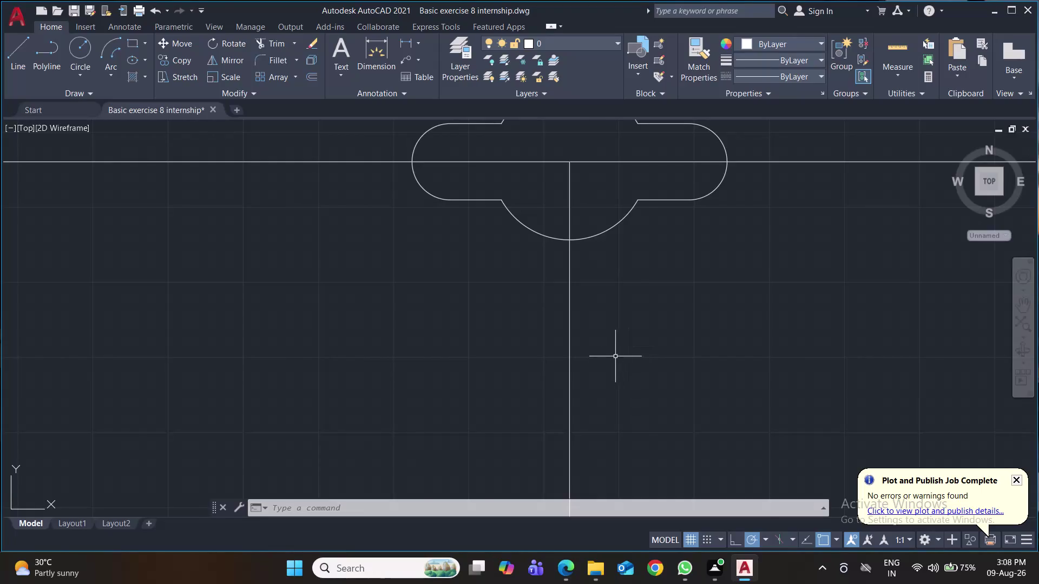
Draw a vertical line rising from the plate centre, after cancelling a first attempt.
middle_drag(685, 353, 697, 427)
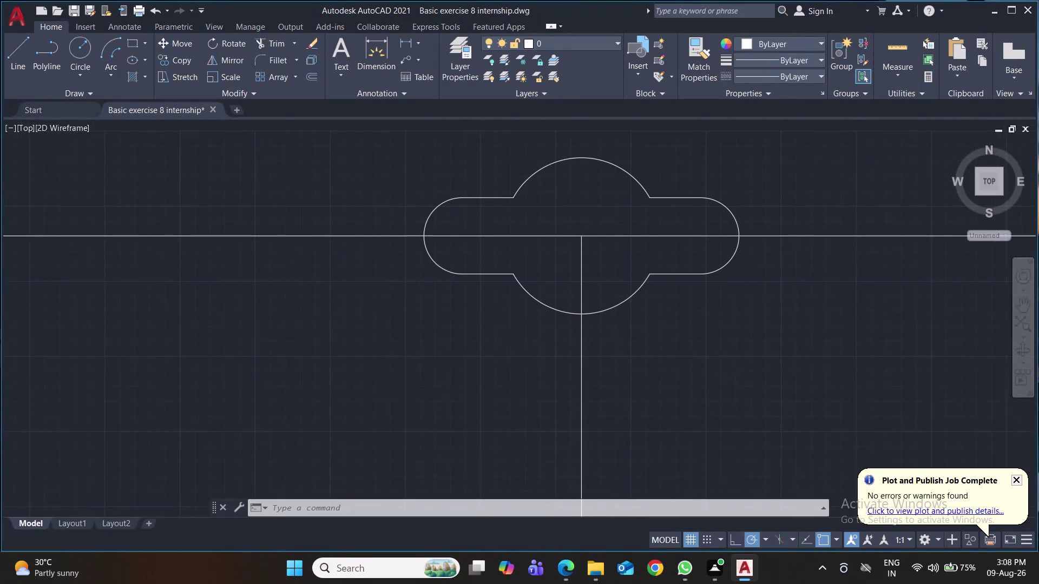
click(8, 53)
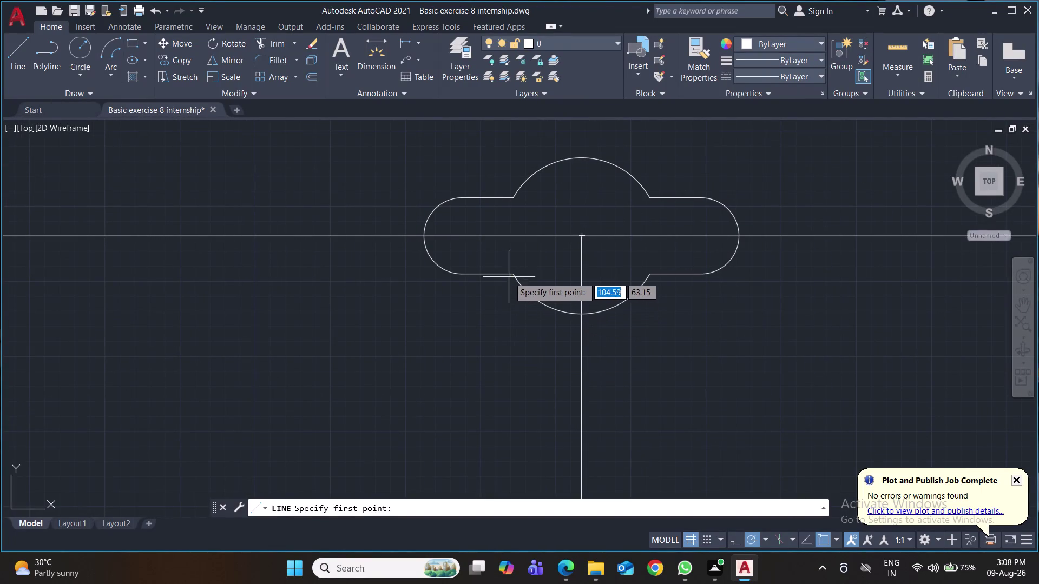
click(512, 276)
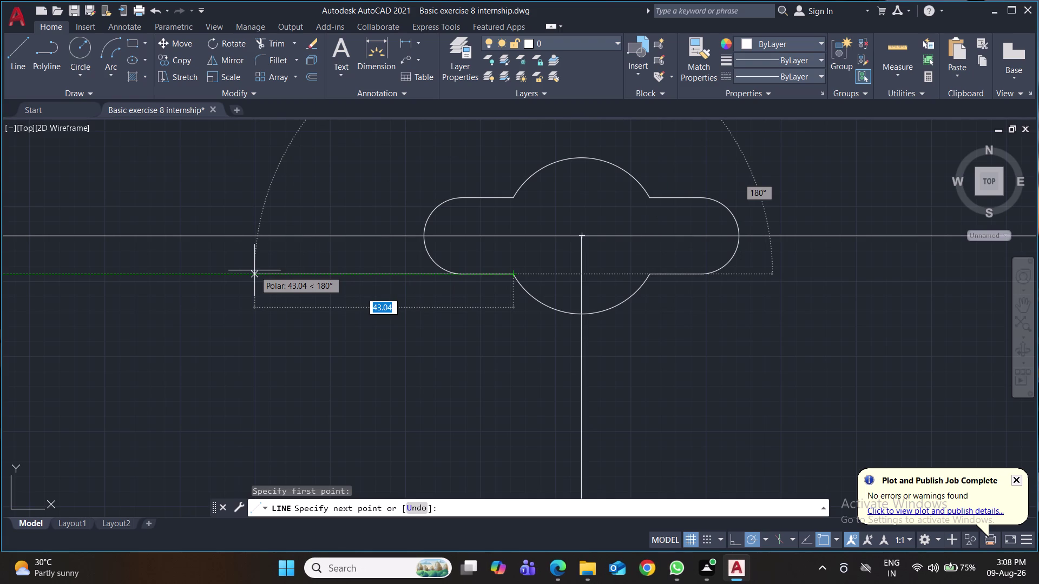
key(Escape)
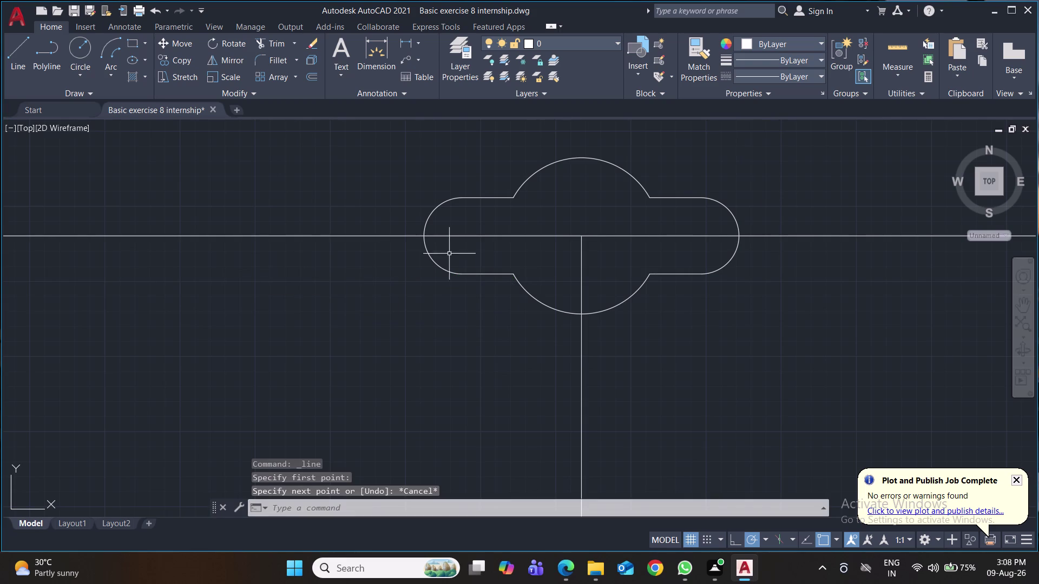
middle_drag(733, 438, 717, 485)
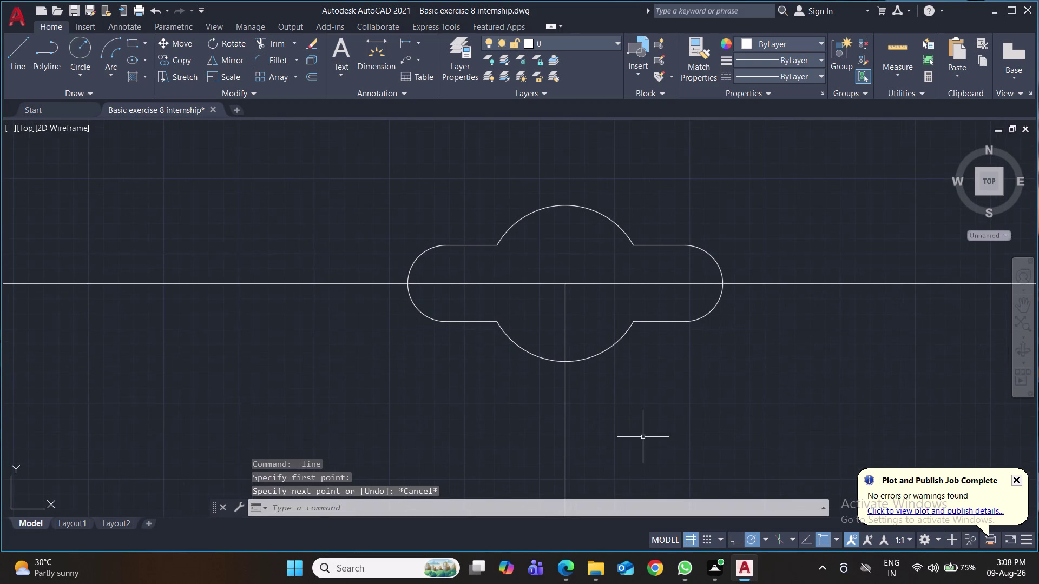
key(l)
key(Return)
click(568, 282)
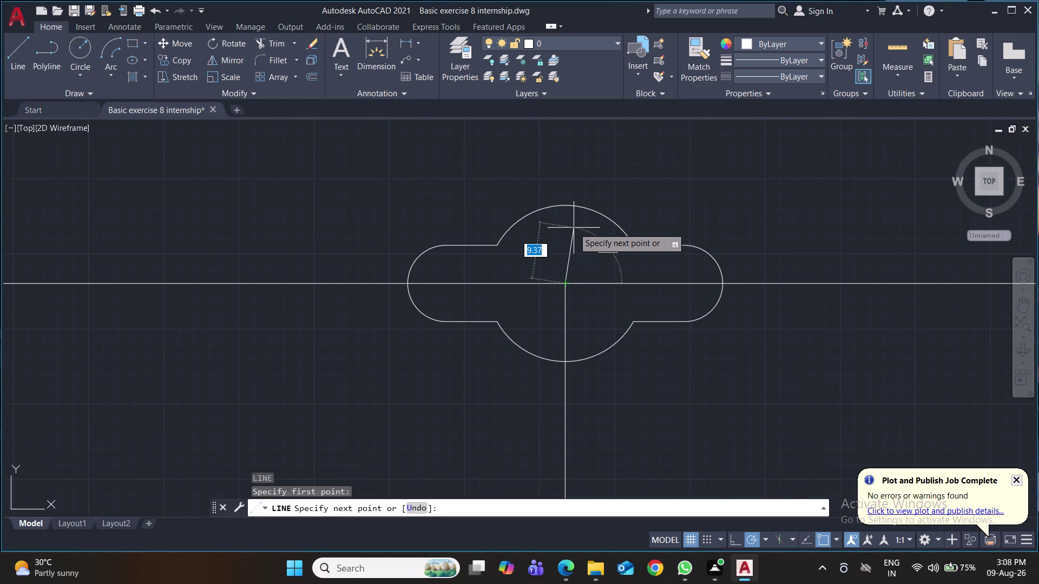
middle_drag(573, 228, 553, 367)
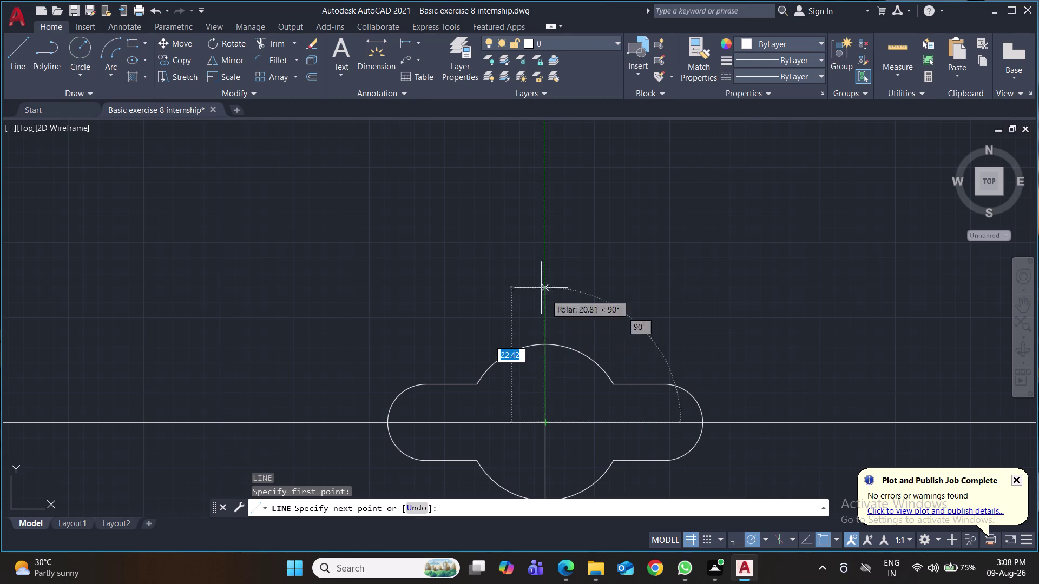
click(543, 242)
key(Return)
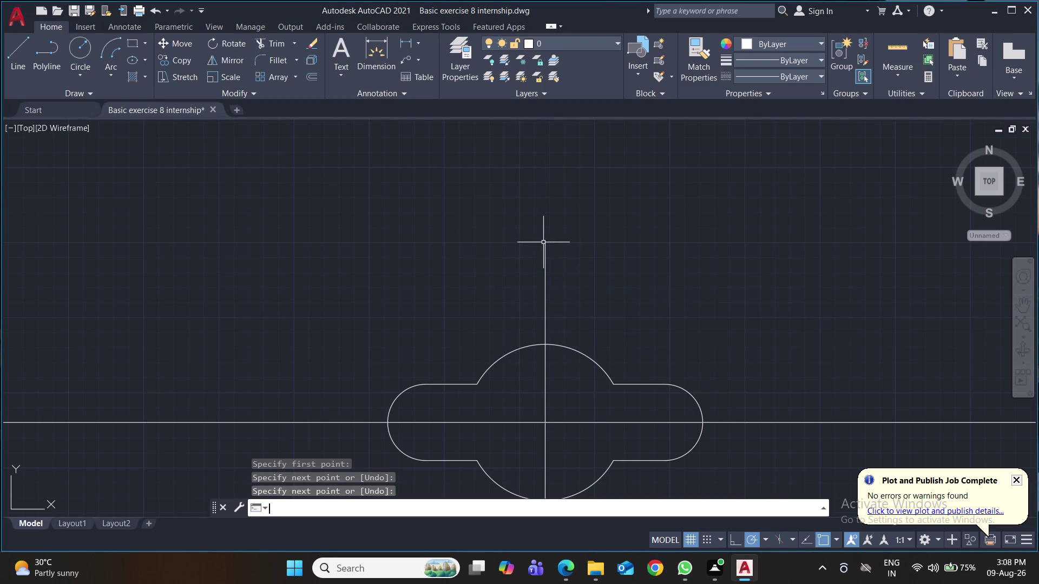
Draw 45-unit lines to the right and left from the vertical line's top.
key(l)
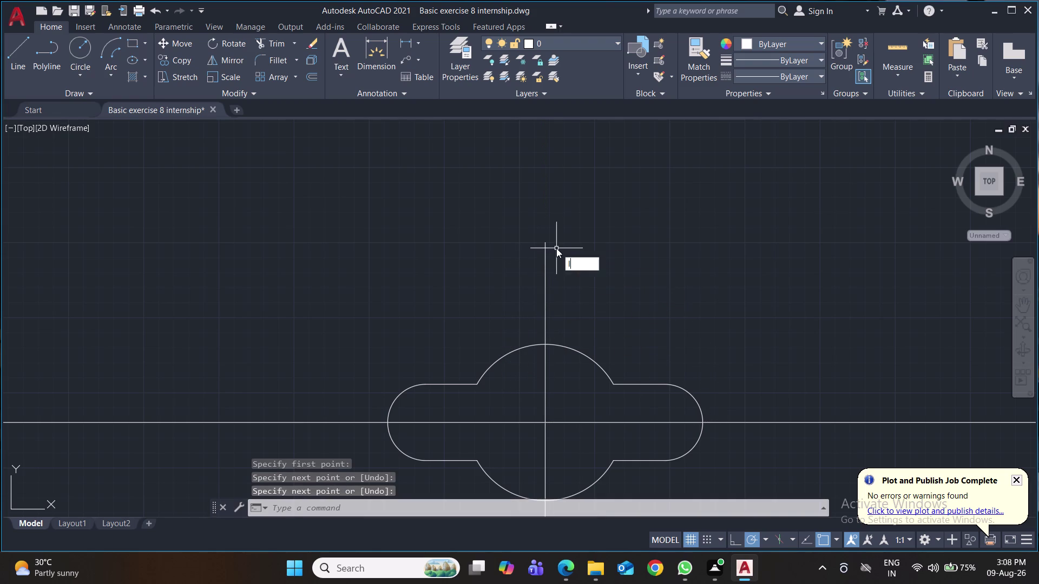
key(Return)
click(545, 239)
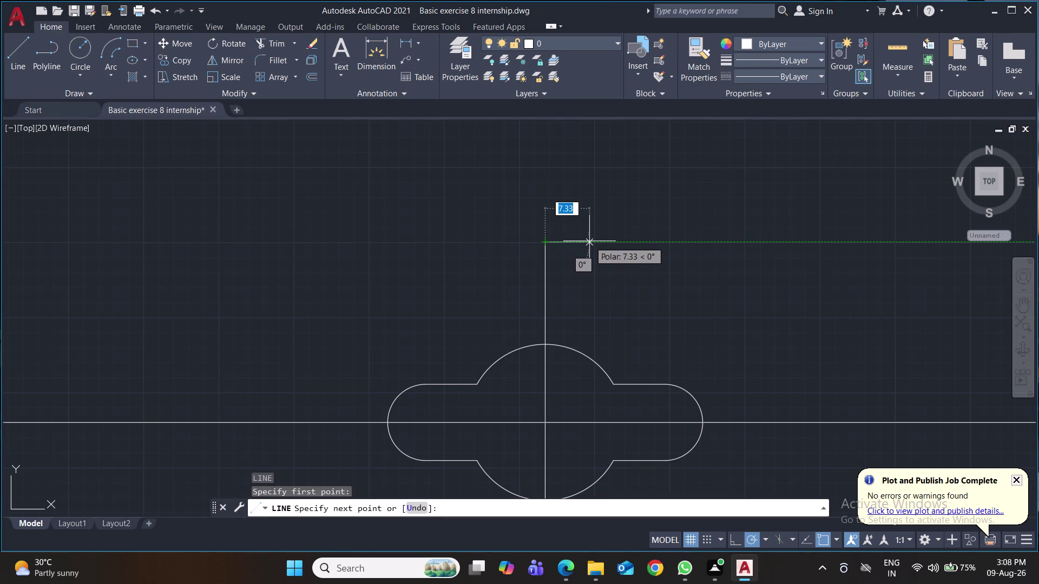
text(45)
key(Return)
key(Return)
key(space)
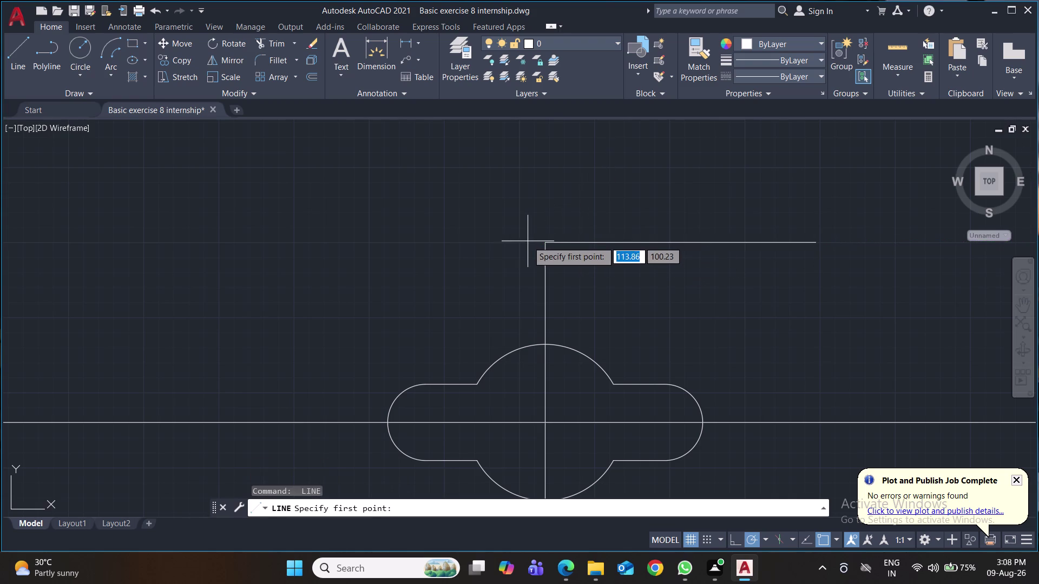
click(544, 245)
text(45)
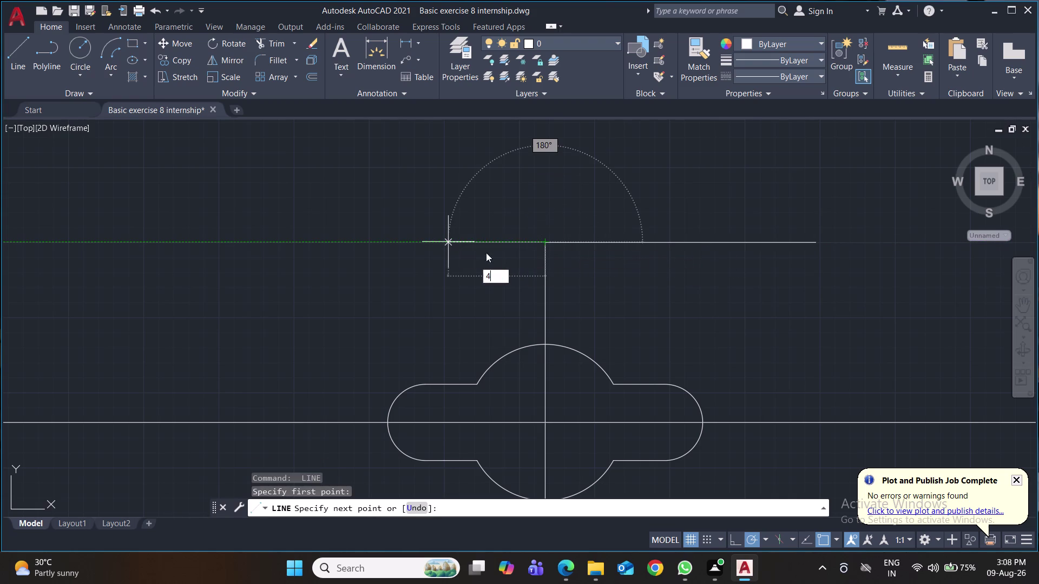
key(Return)
key(Return)
Save the drawing with Ctrl+S and reposition the view.
key(ctrl+s)
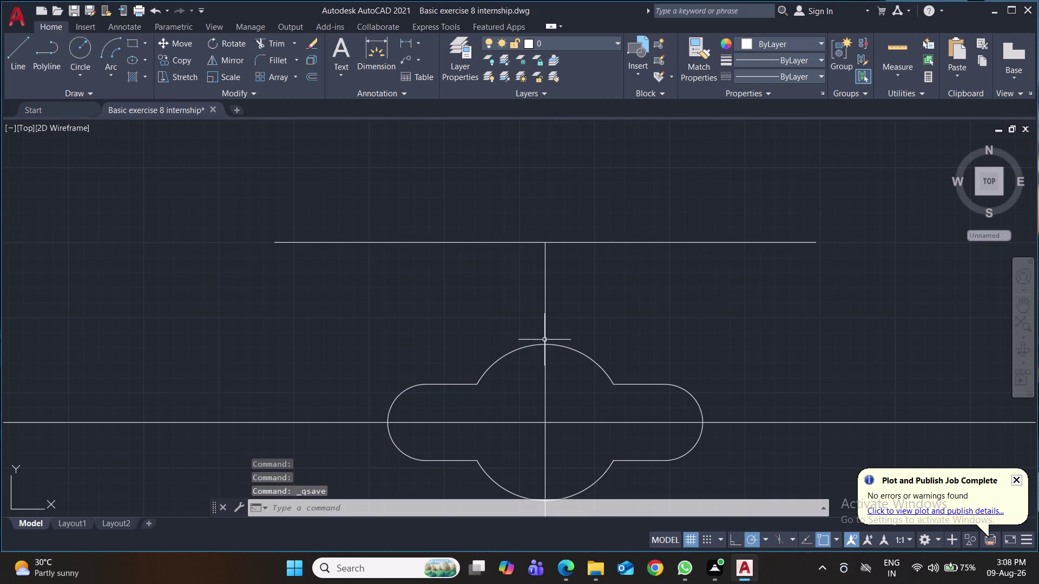
scroll(down, 3)
middle_drag(598, 311, 580, 224)
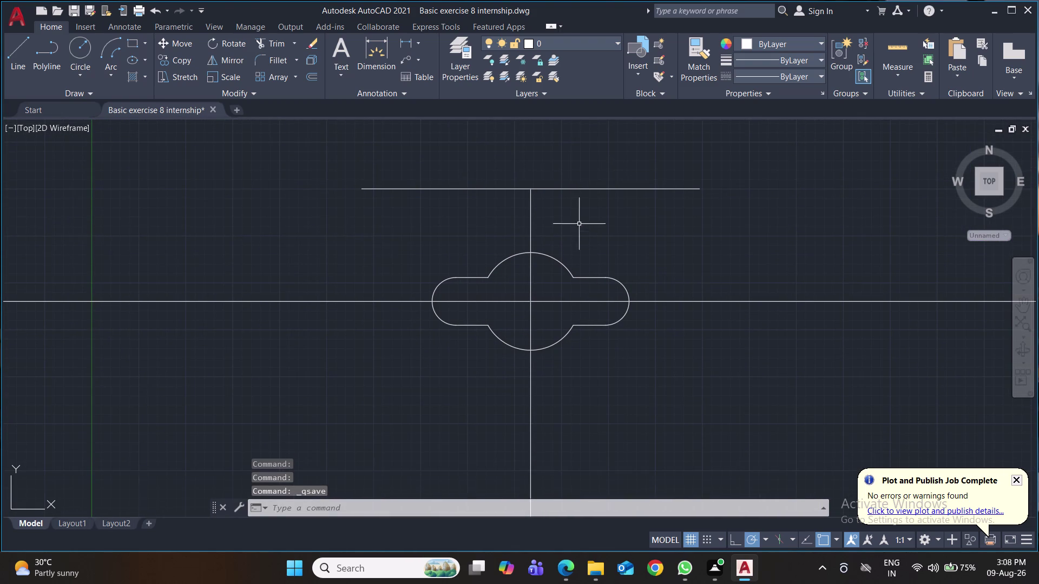
middle_drag(662, 276, 658, 254)
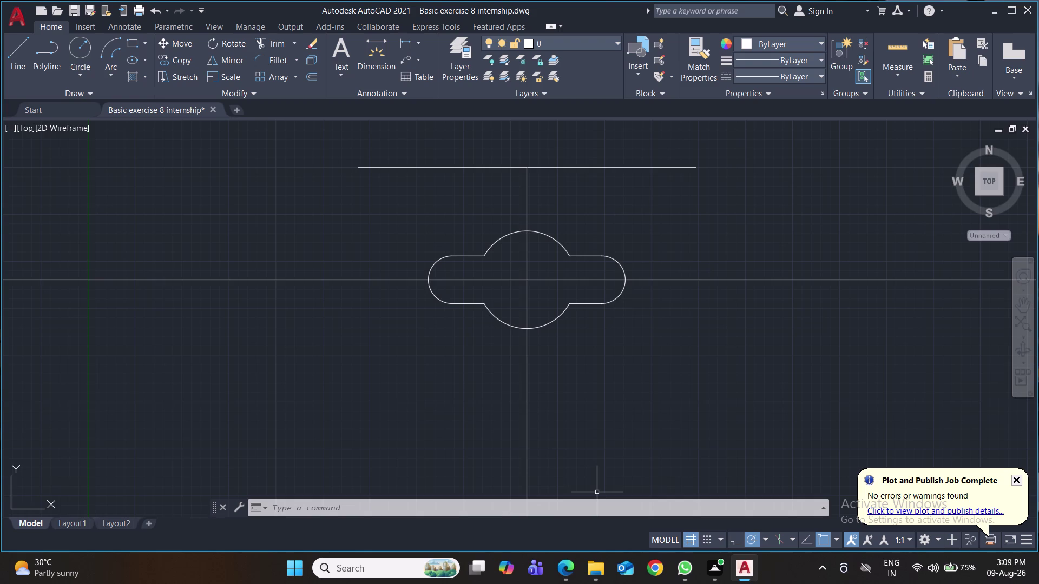
click(81, 52)
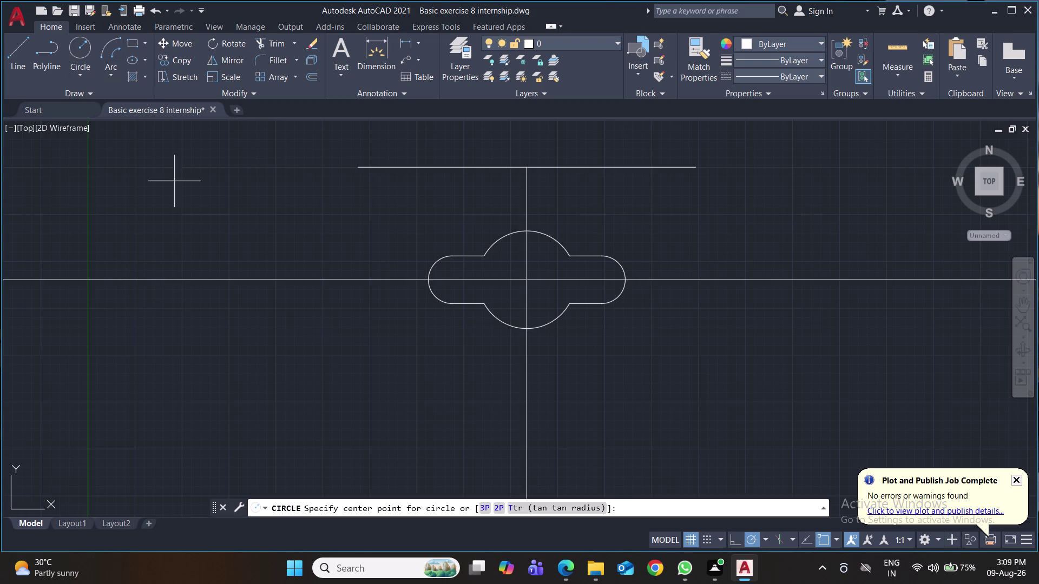
Draw a 30-diameter circle centred on the vertical centreline below the plate.
middle_drag(451, 323, 421, 180)
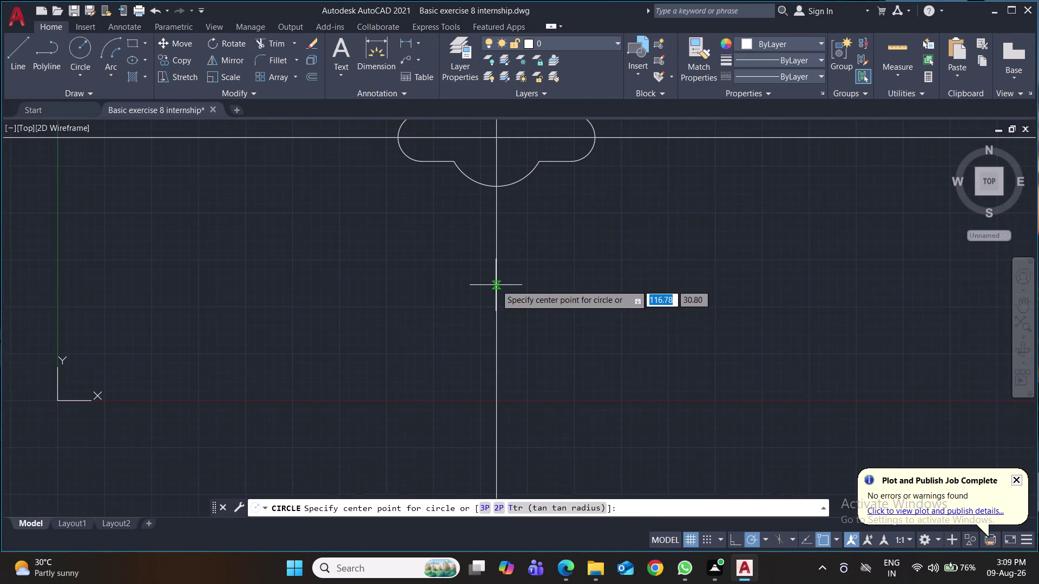
click(497, 284)
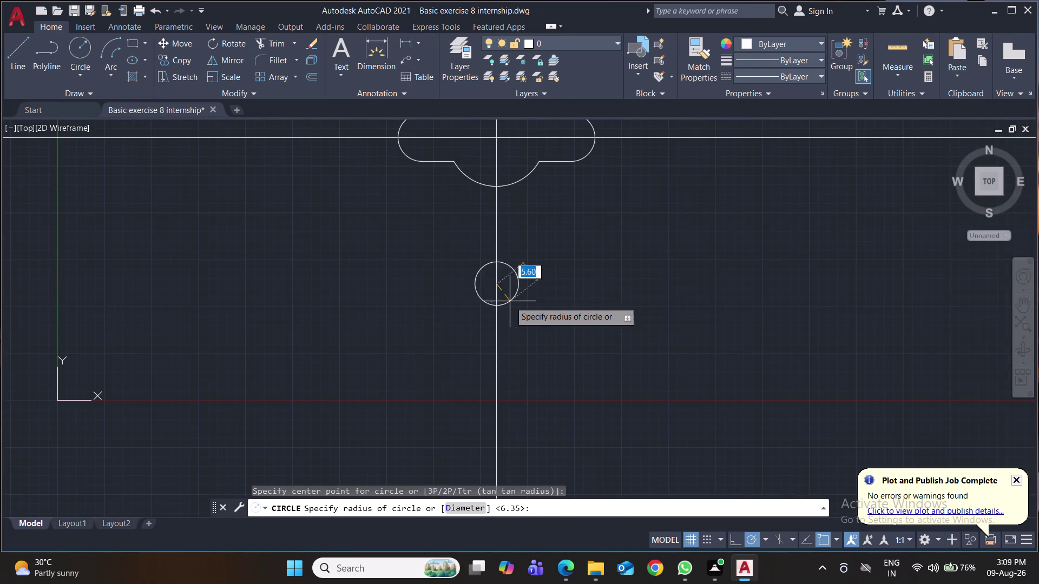
key(d)
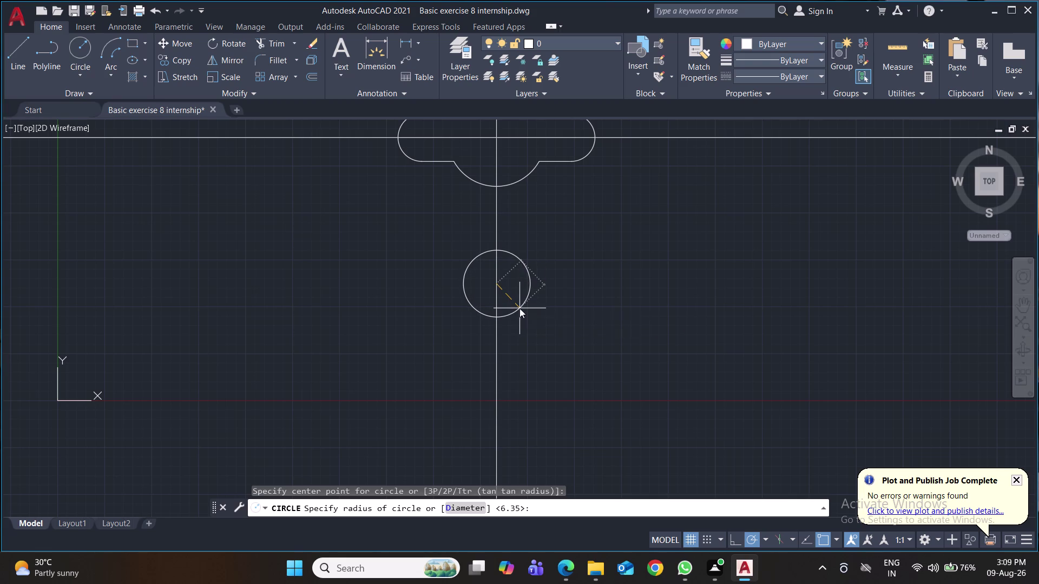
key(Return)
text(30)
key(Return)
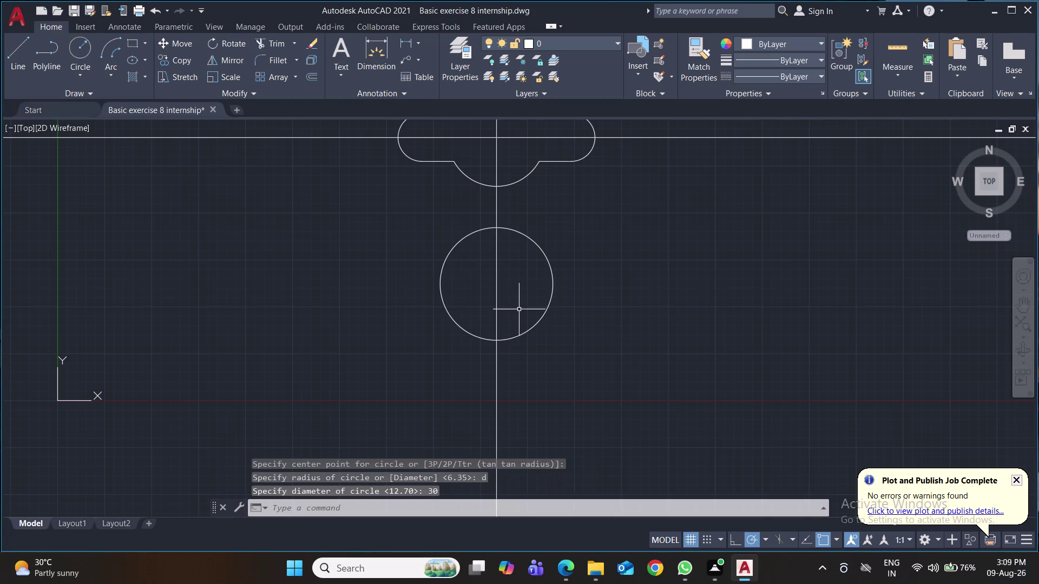
Draw a horizontal line running left from the circle's centre.
click(22, 47)
click(494, 286)
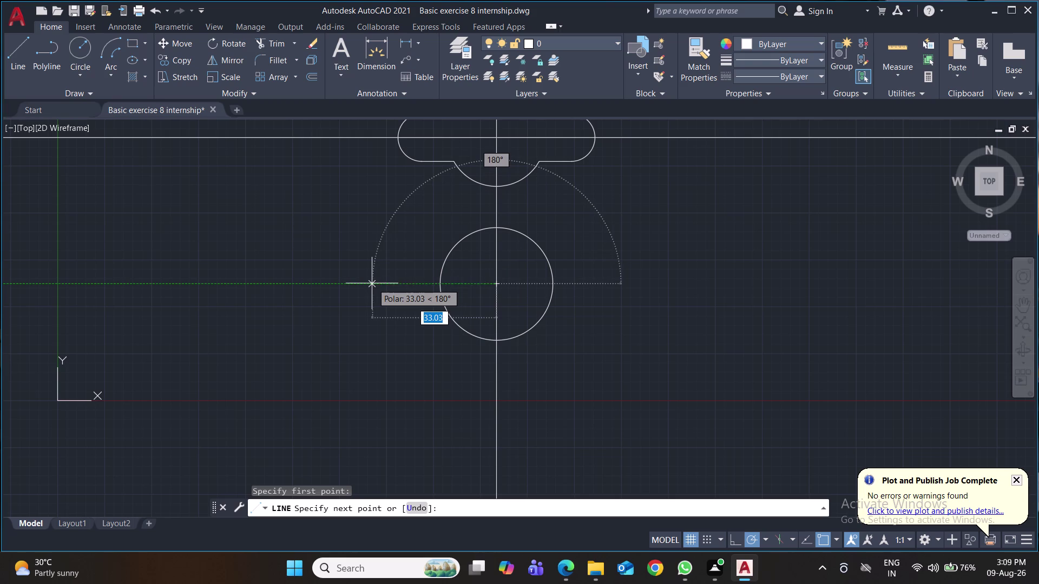
click(248, 290)
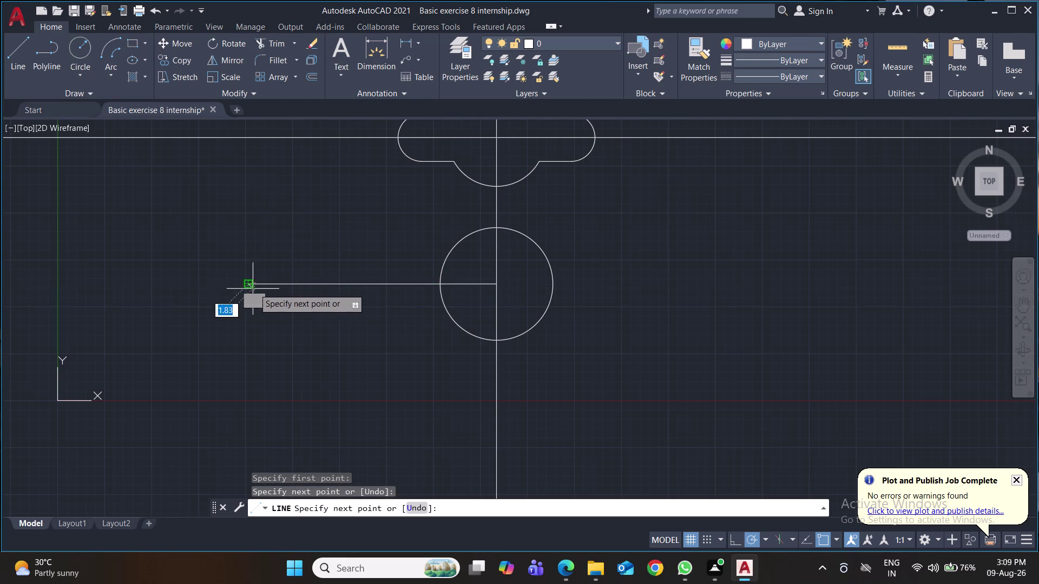
key(Return)
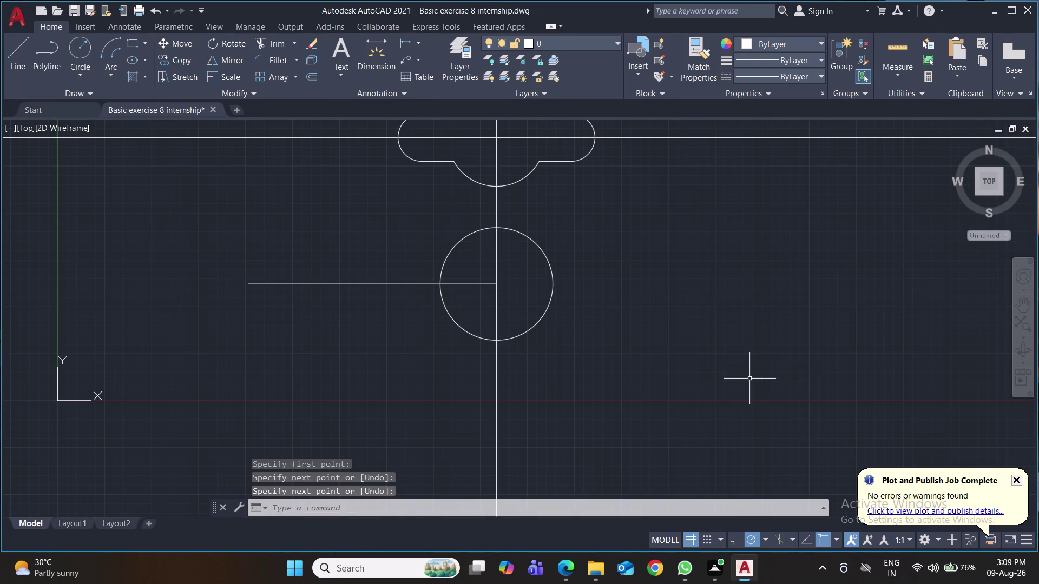
middle_drag(748, 379, 734, 427)
key(l)
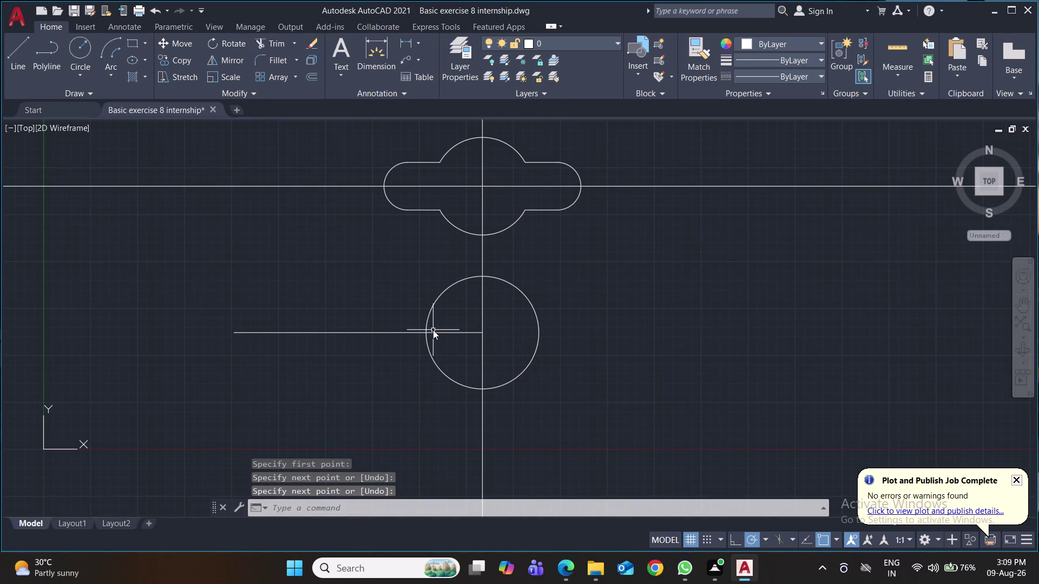
key(Return)
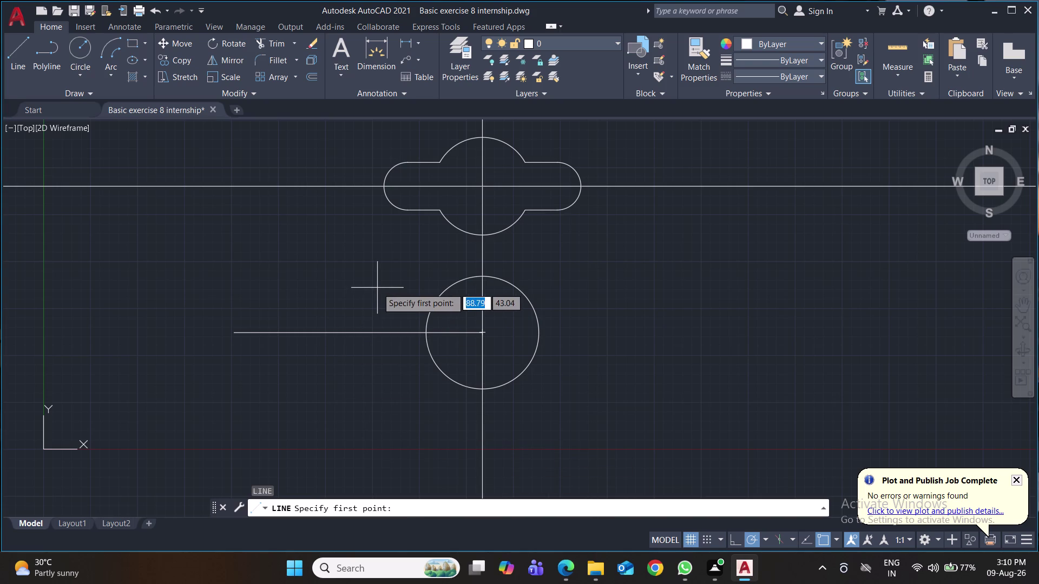
click(382, 186)
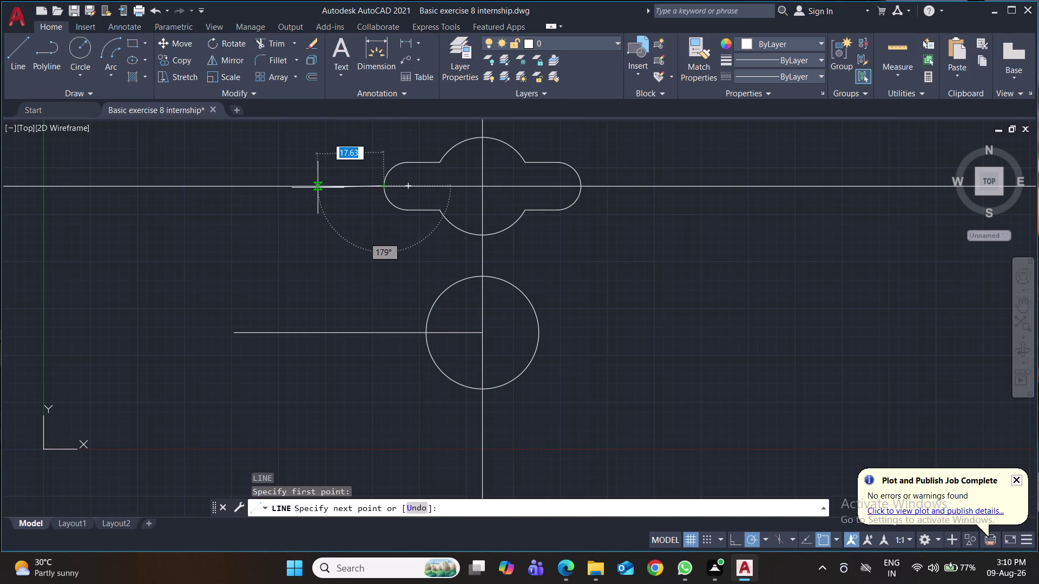
text(25.15)
key(Return)
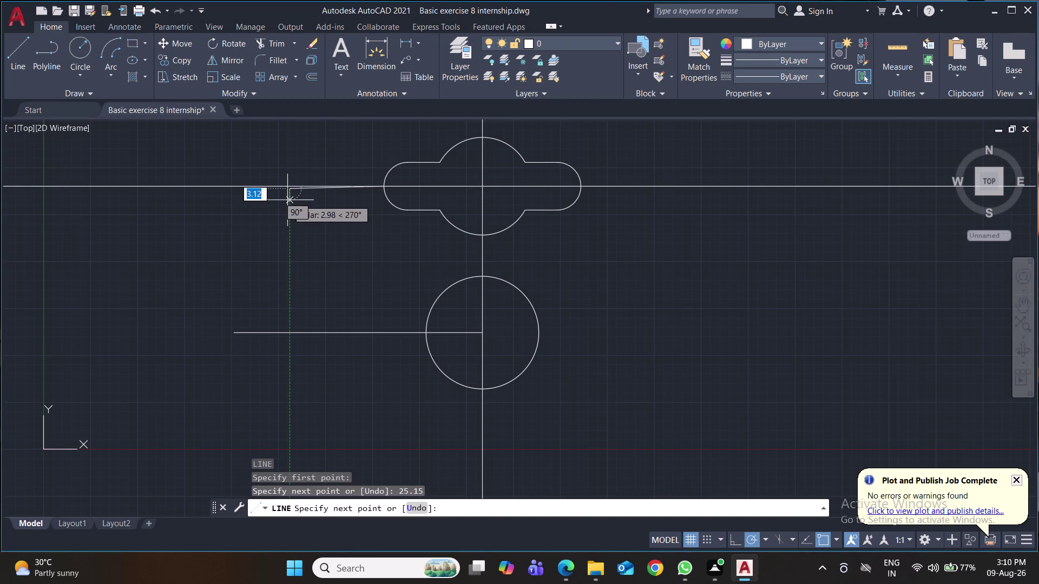
key(ctrl+s)
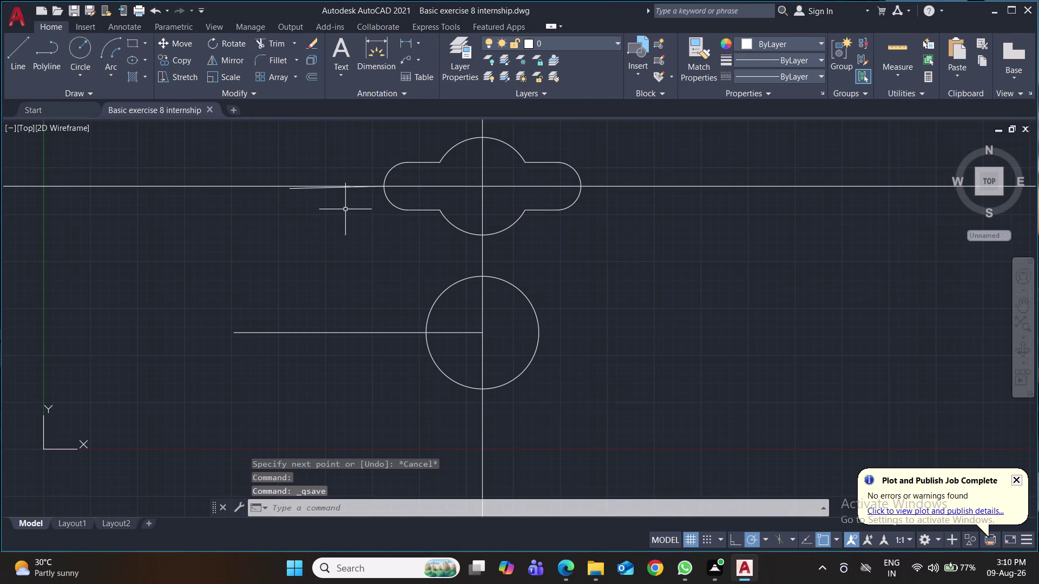
key(ctrl+z)
key(ctrl+z)
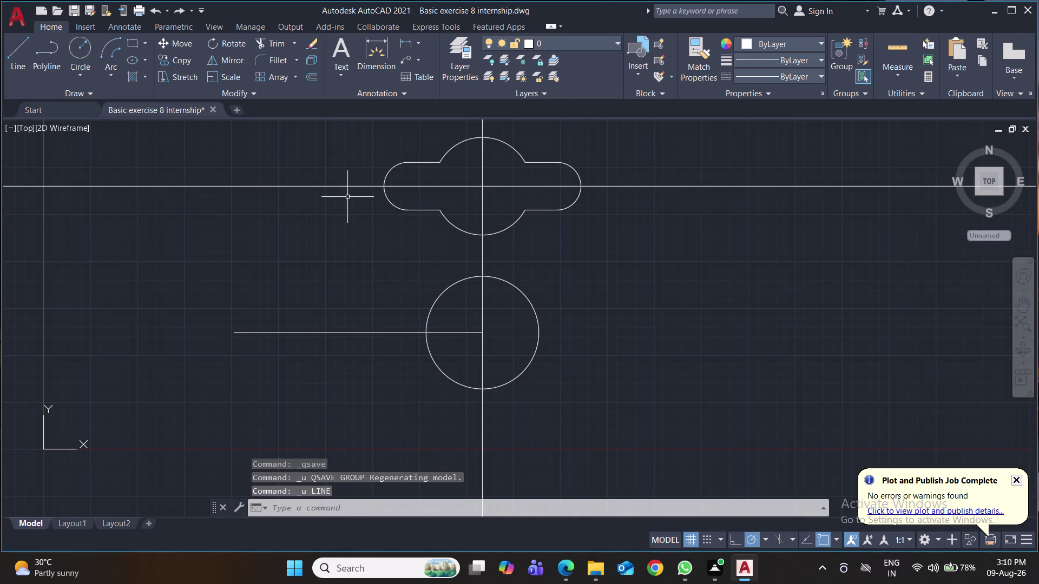
key(l)
key(Return)
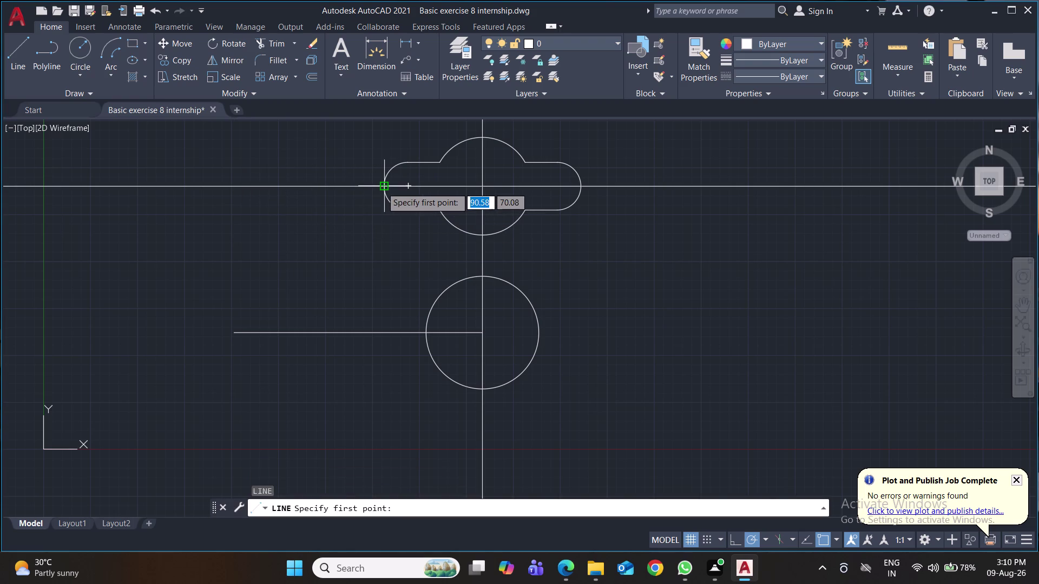
click(381, 187)
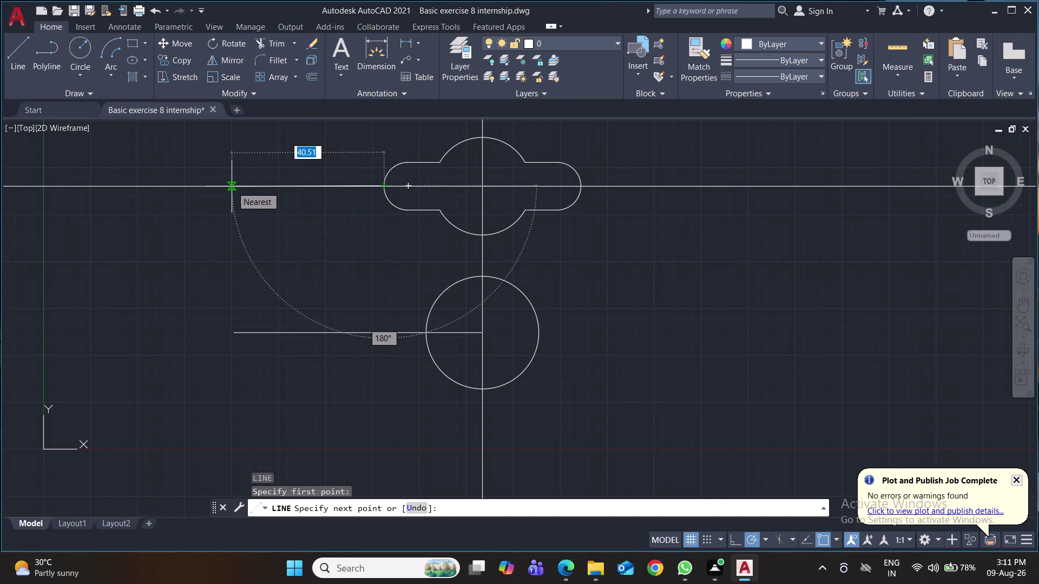
text(25.)
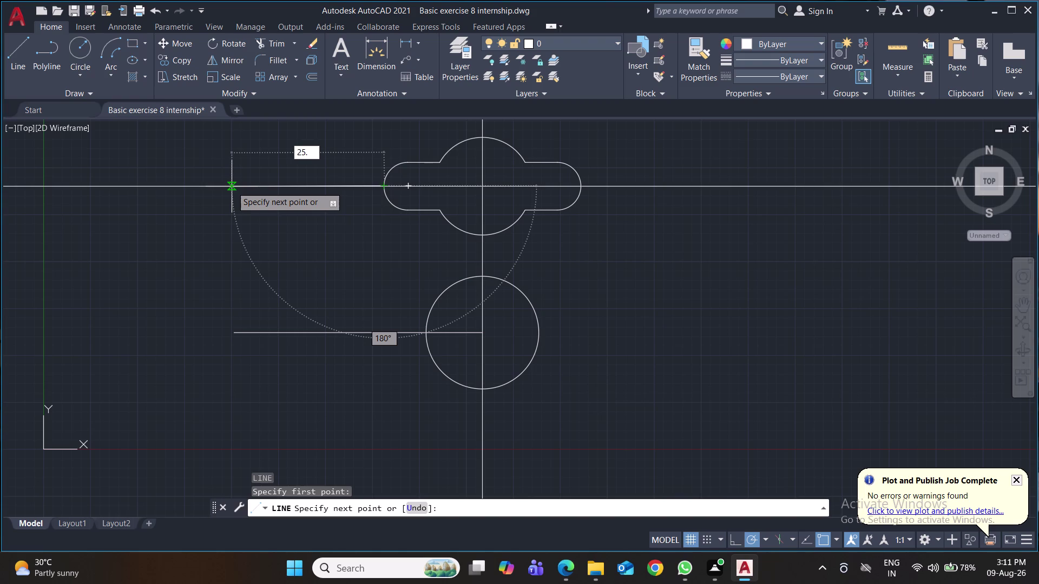
text(15)
key(Return)
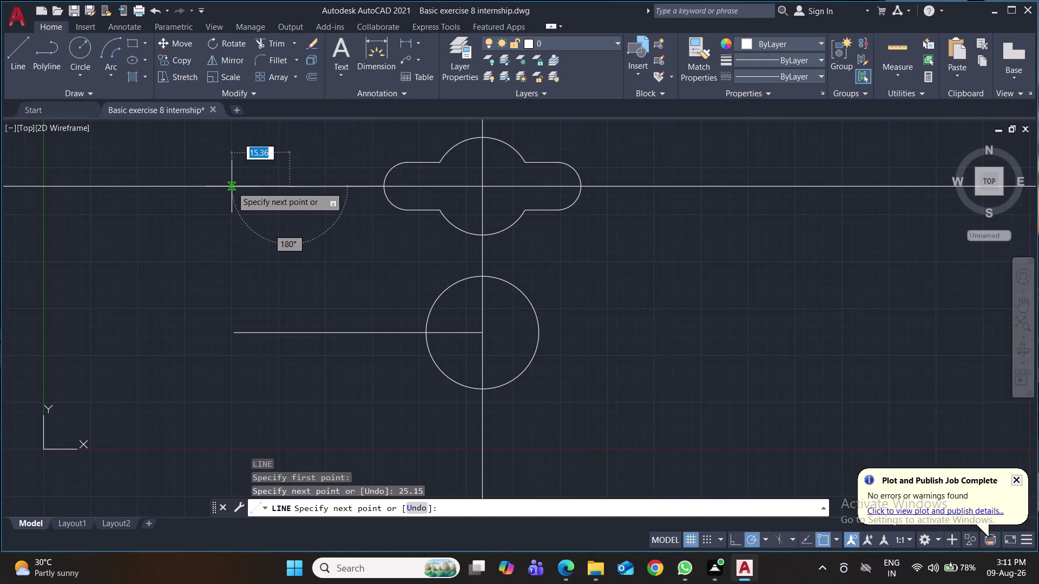
key(Return)
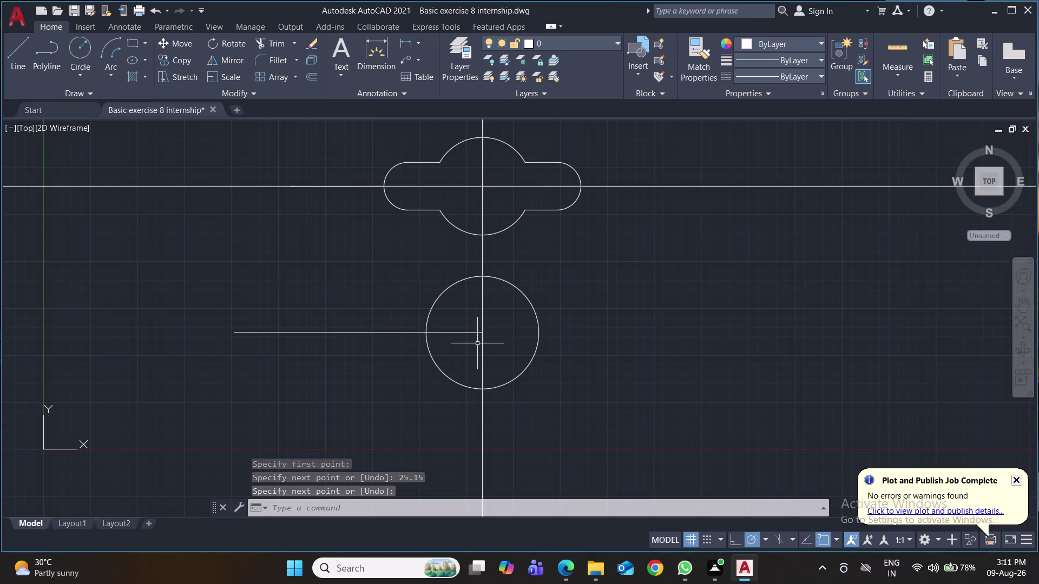
key(ctrl+z)
key(ctrl+z)
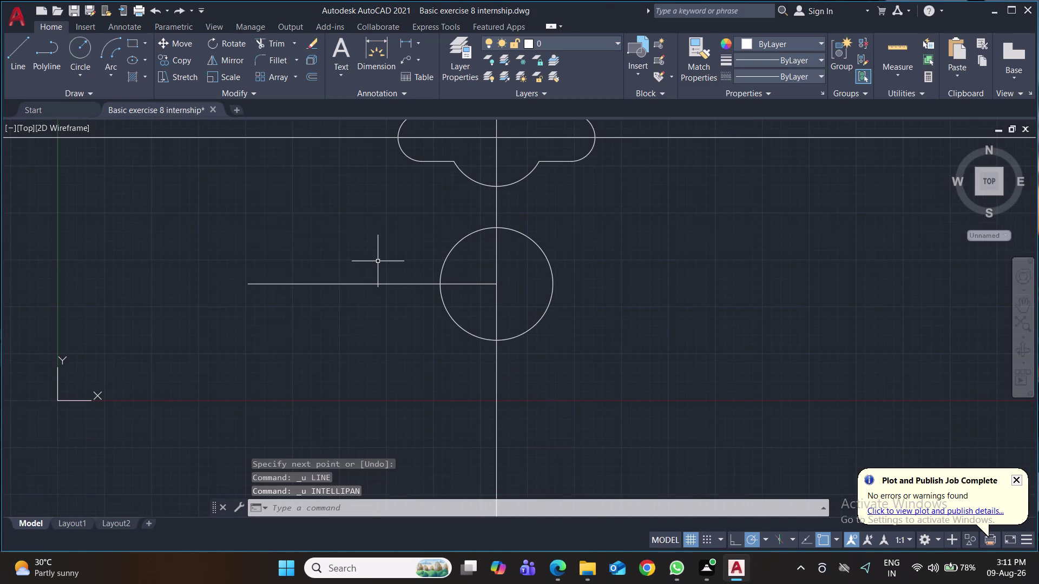
middle_drag(558, 260, 579, 350)
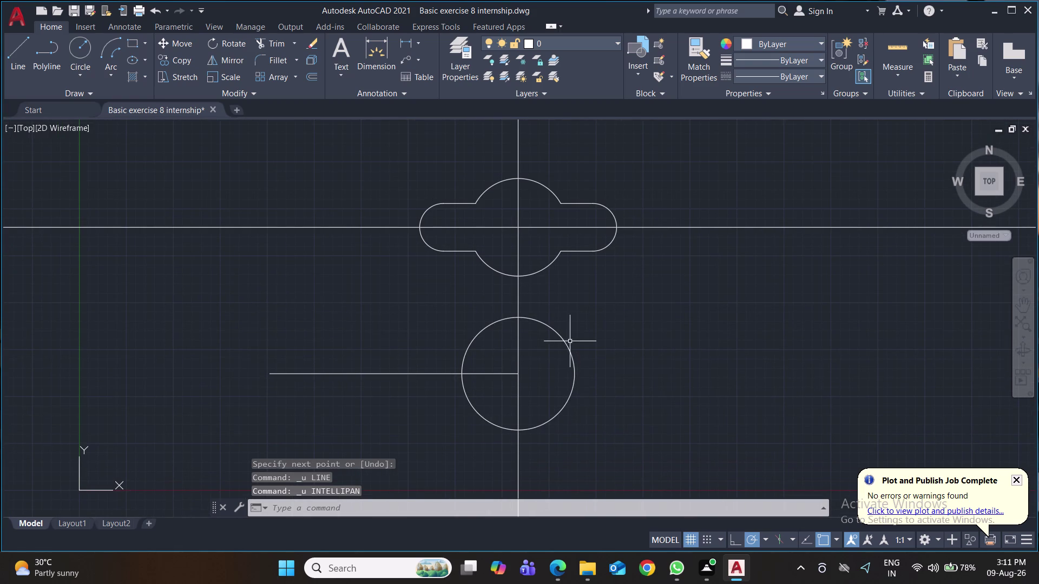
key(l)
key(Return)
click(417, 228)
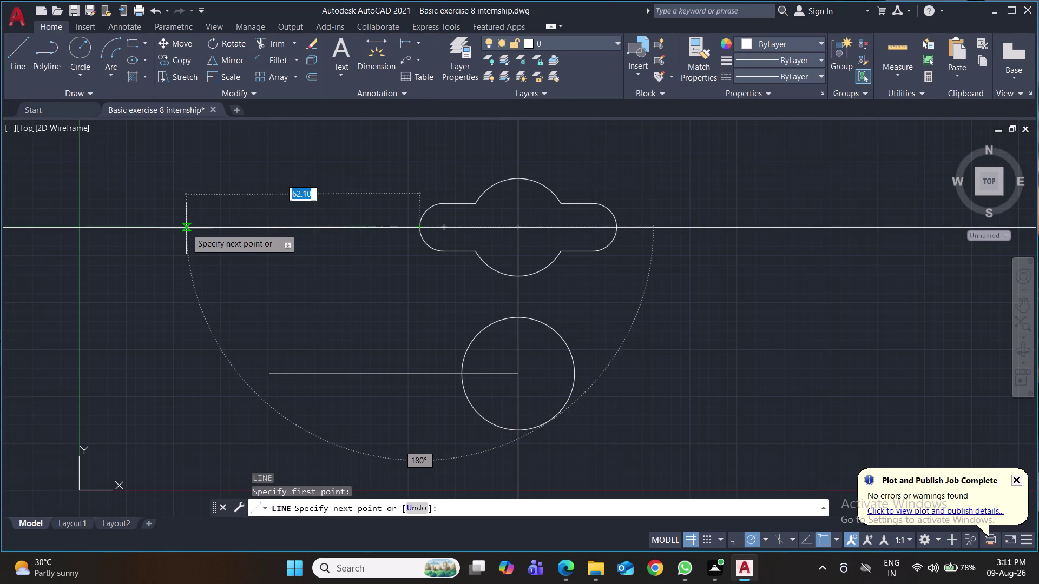
click(729, 541)
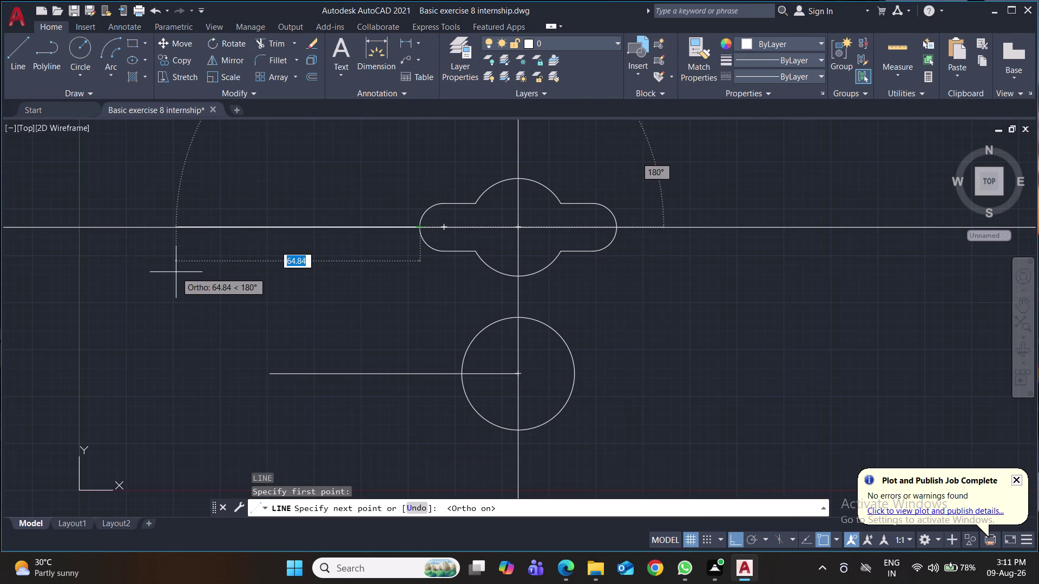
Draw the left plate edge 25.15 left of the slot, dropping down to the lower line.
text(25.)
text(1)
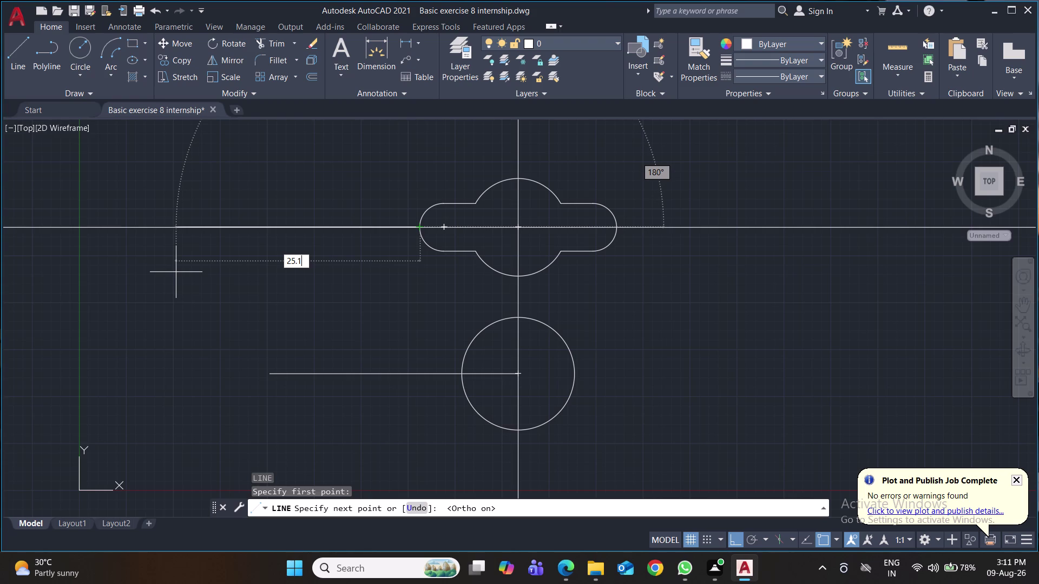
text(5)
key(Return)
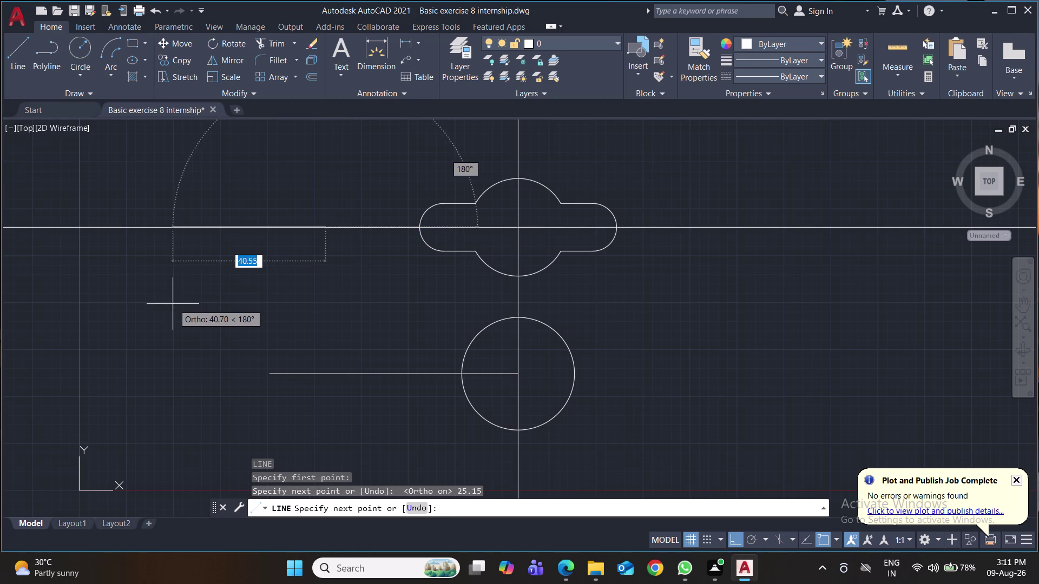
click(218, 378)
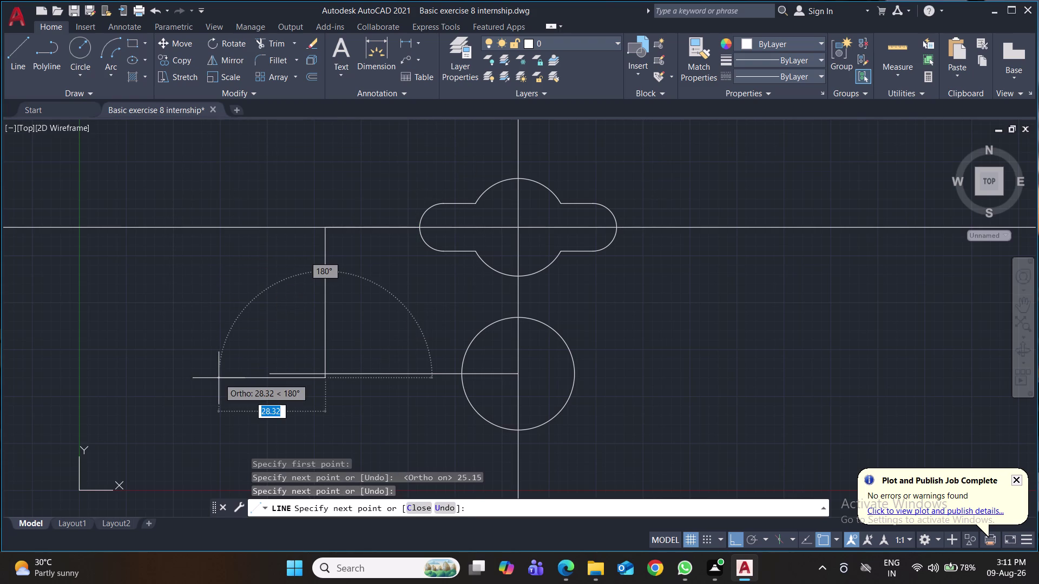
key(Return)
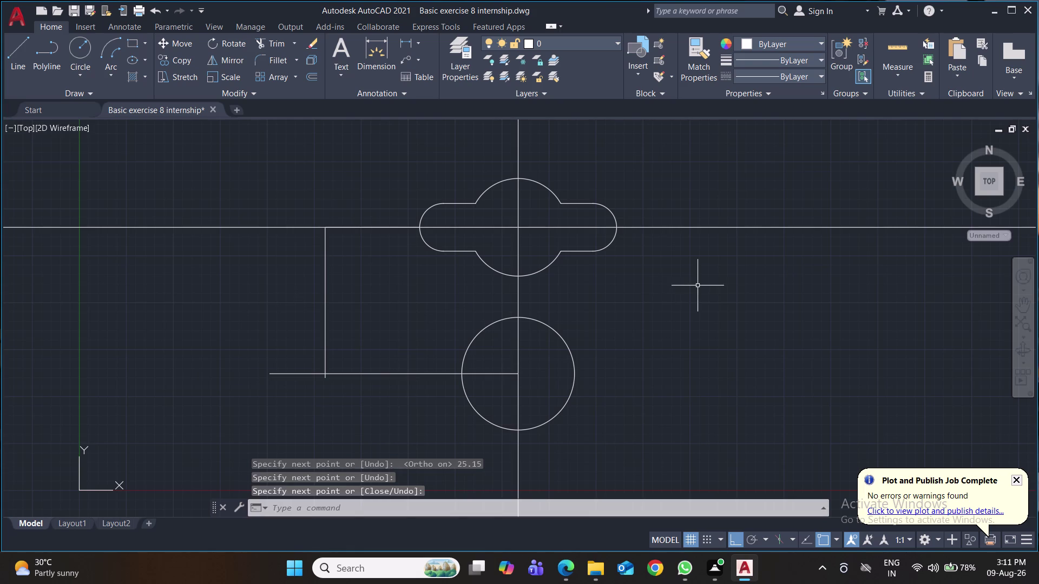
Draw the right plate edge 25.15 right of the slot, running downward.
key(space)
click(619, 231)
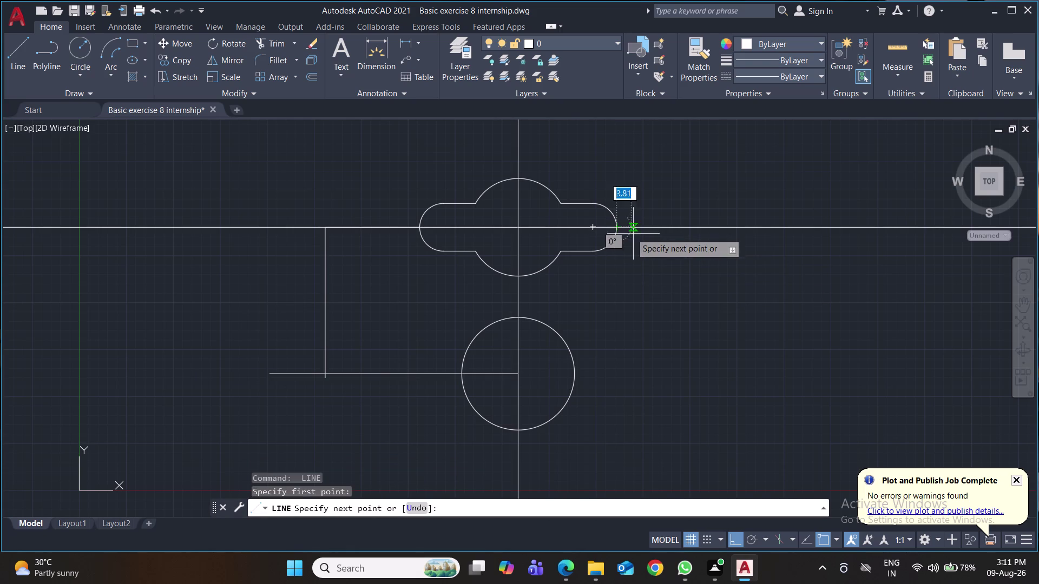
key(2)
text(5)
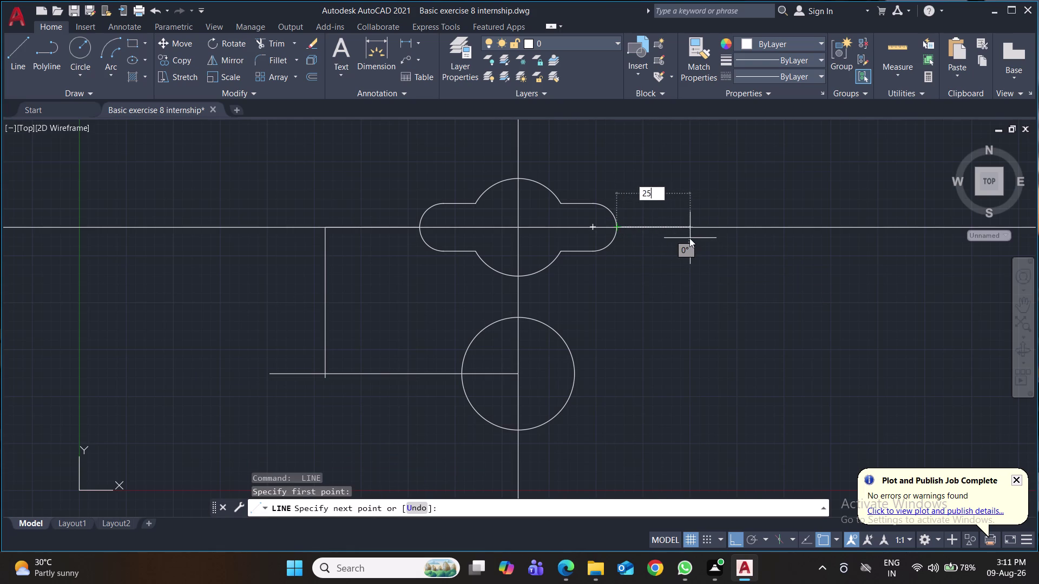
text(.15)
key(Return)
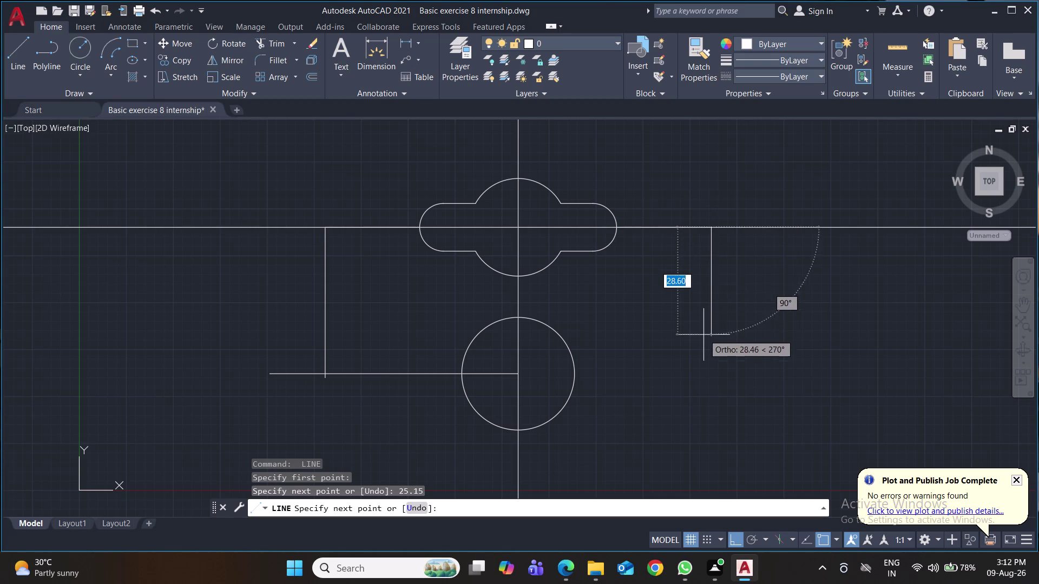
click(704, 394)
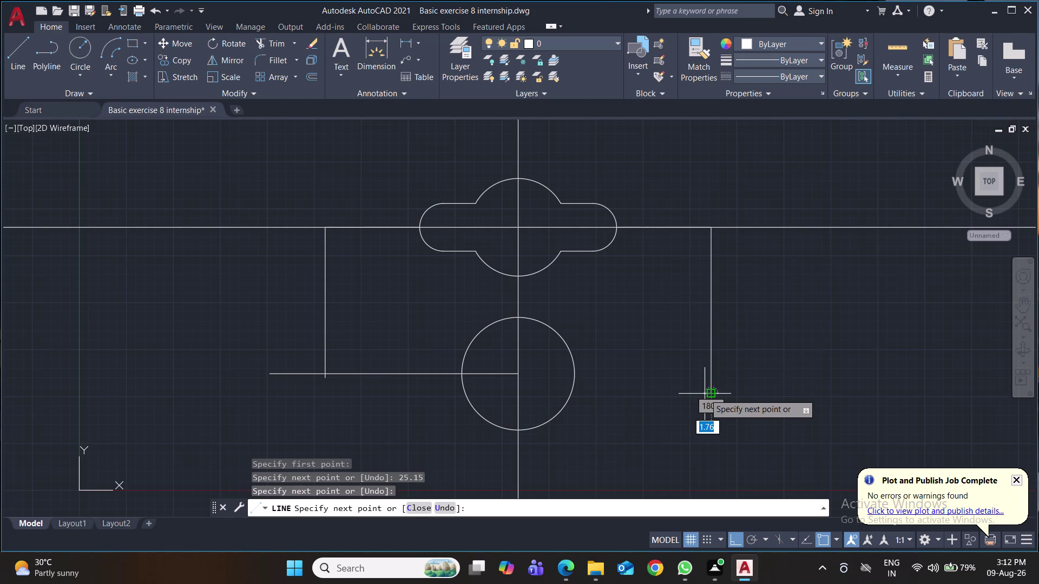
key(Return)
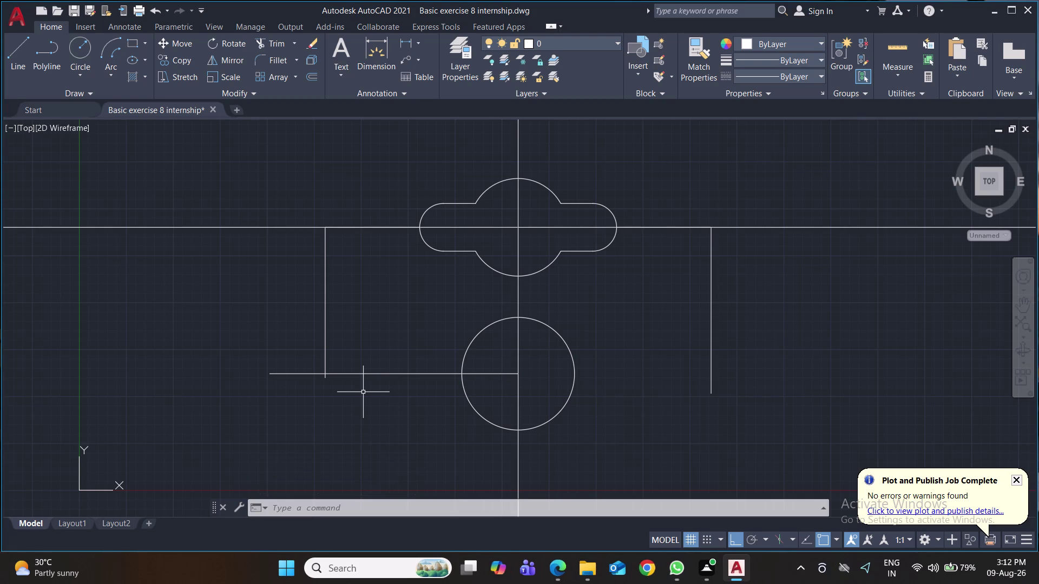
middle_drag(848, 355, 848, 361)
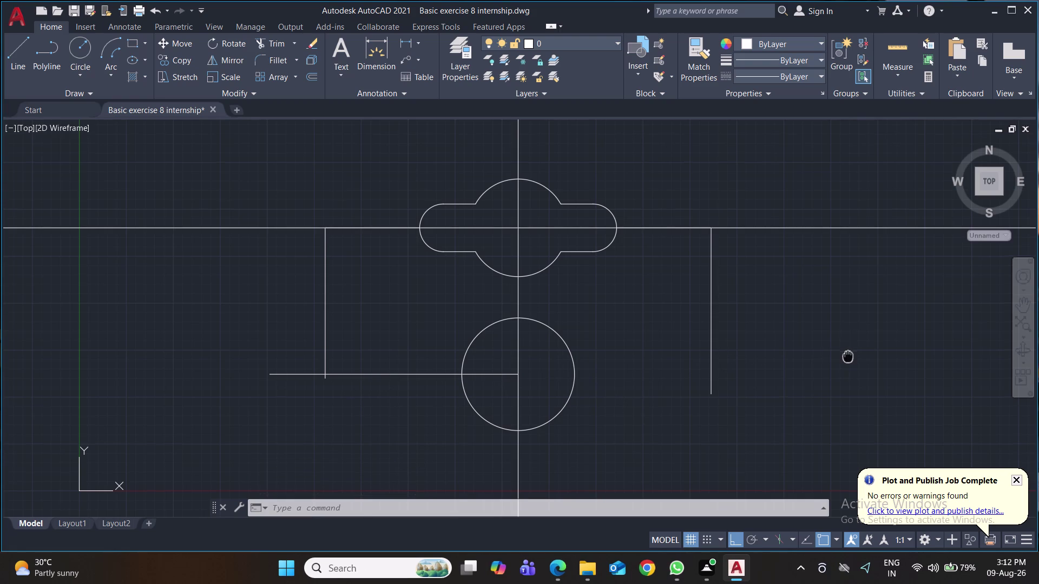
middle_drag(848, 360, 844, 411)
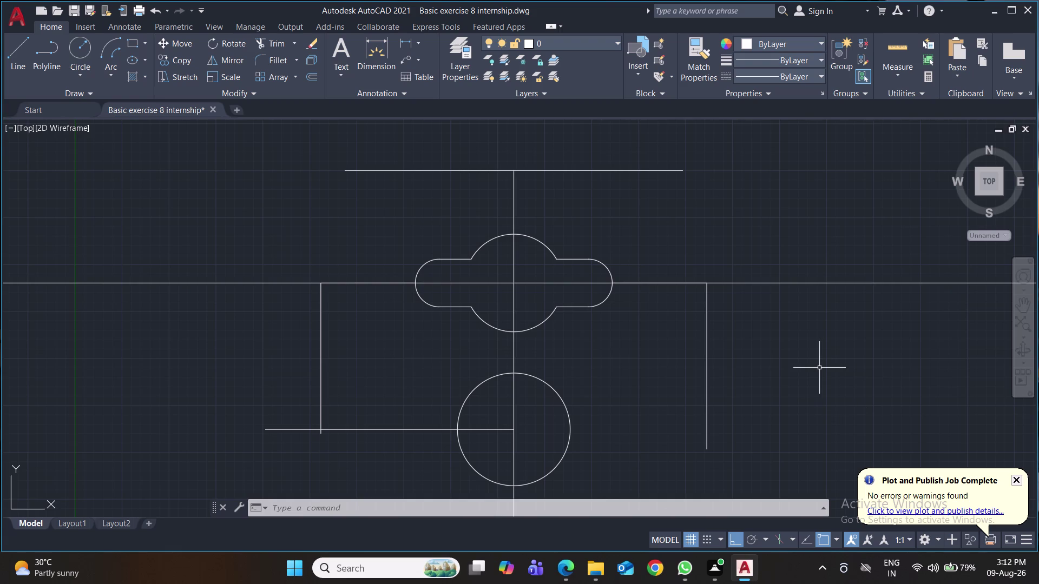
text(tr)
key(Return)
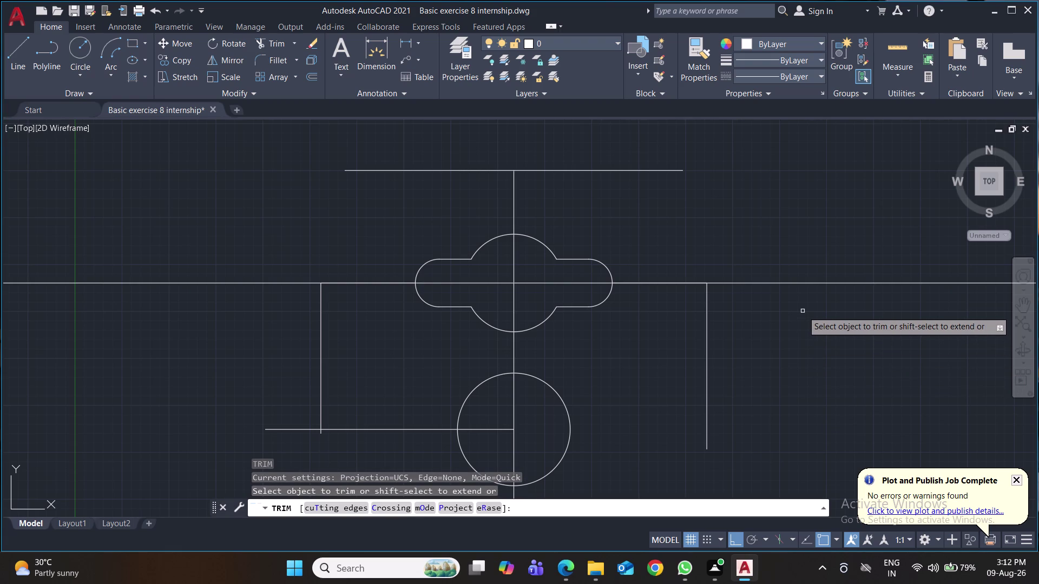
Trim the horizontal centreline pieces lying outside the left and right plate edges.
click(799, 283)
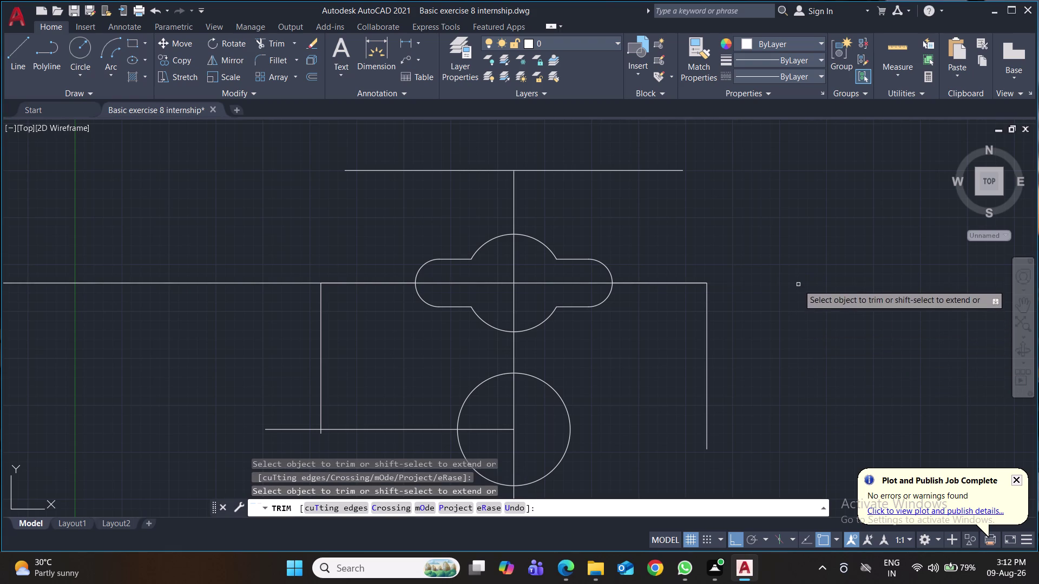
click(252, 282)
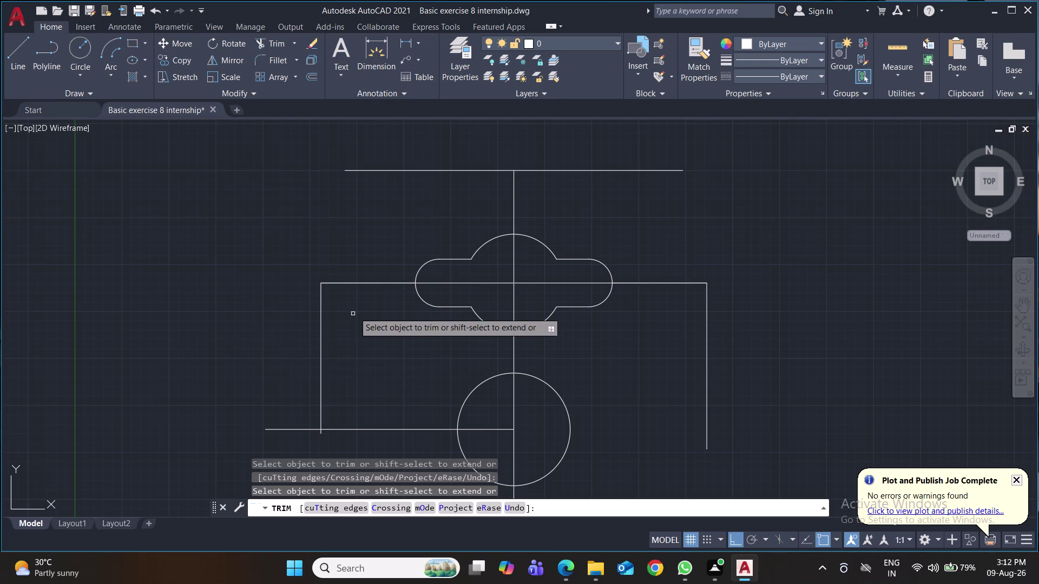
click(366, 284)
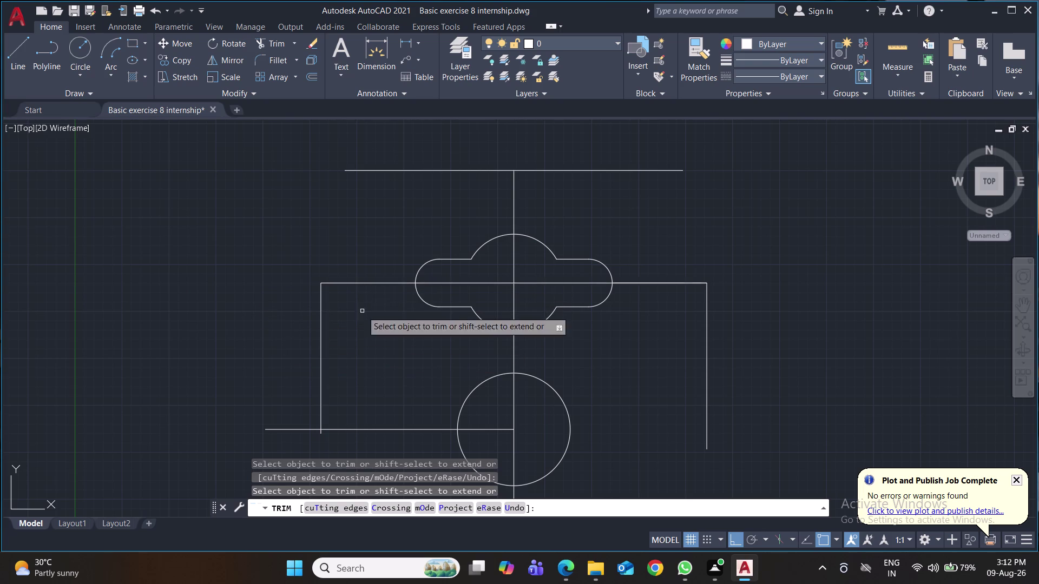
click(641, 284)
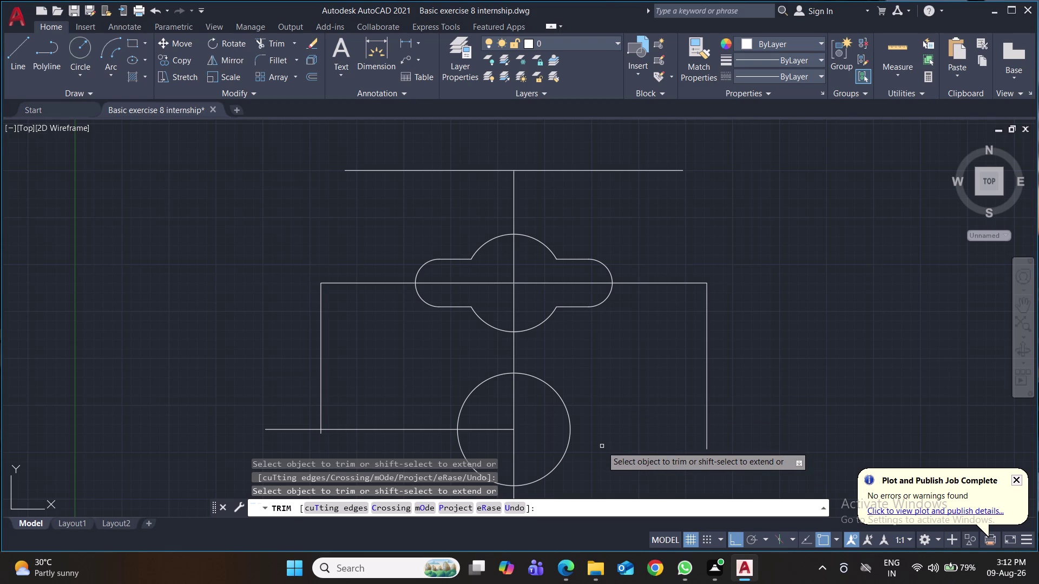
middle_drag(606, 419, 617, 362)
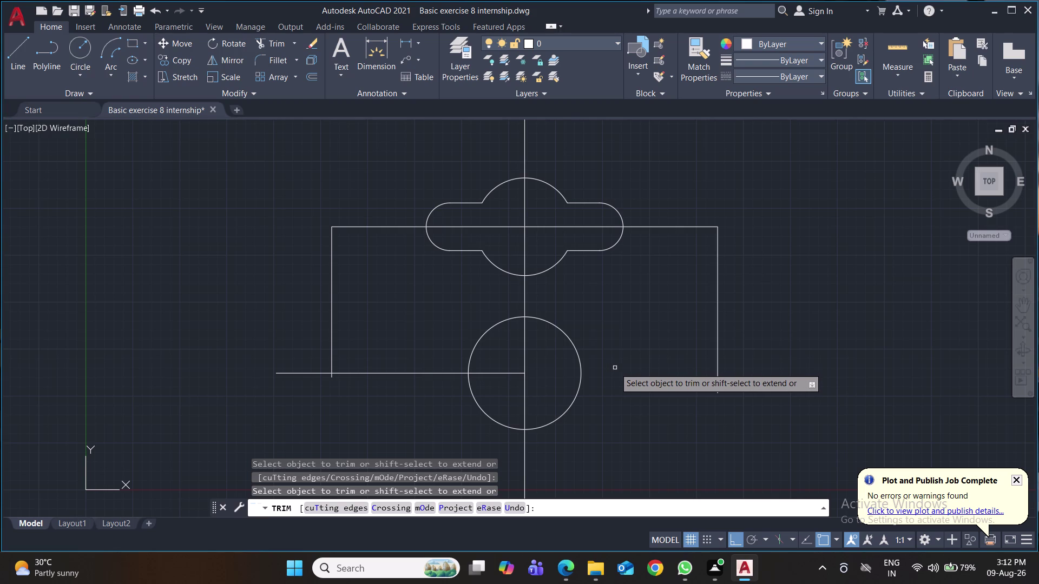
middle_drag(614, 368, 617, 433)
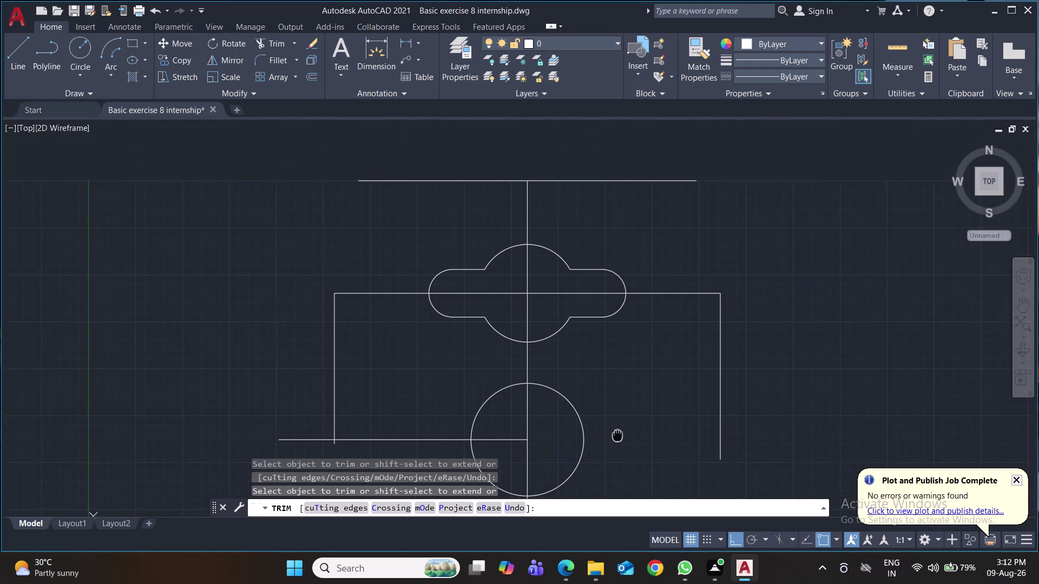
middle_drag(617, 433, 617, 435)
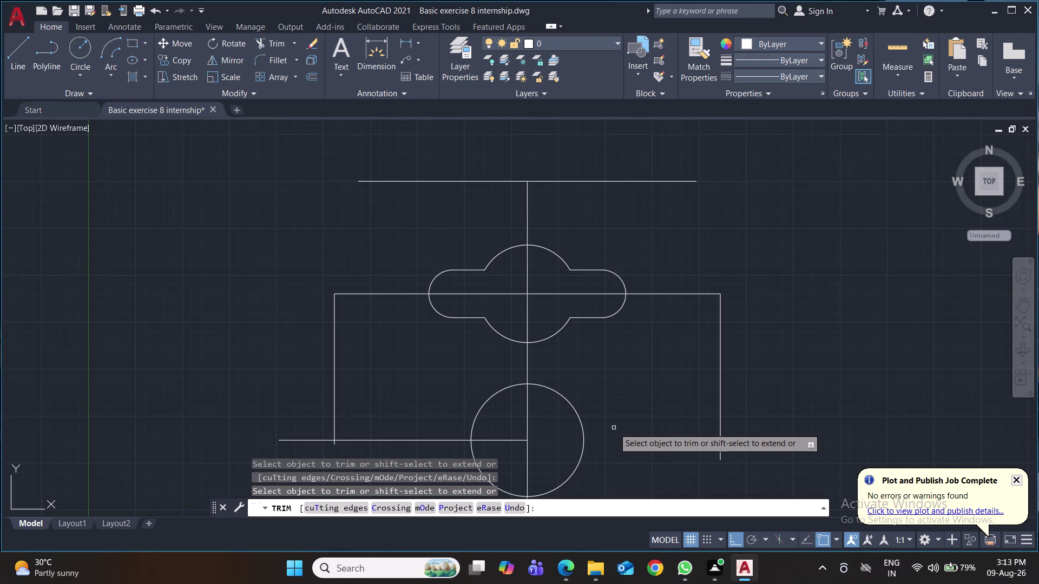
middle_drag(600, 409, 647, 394)
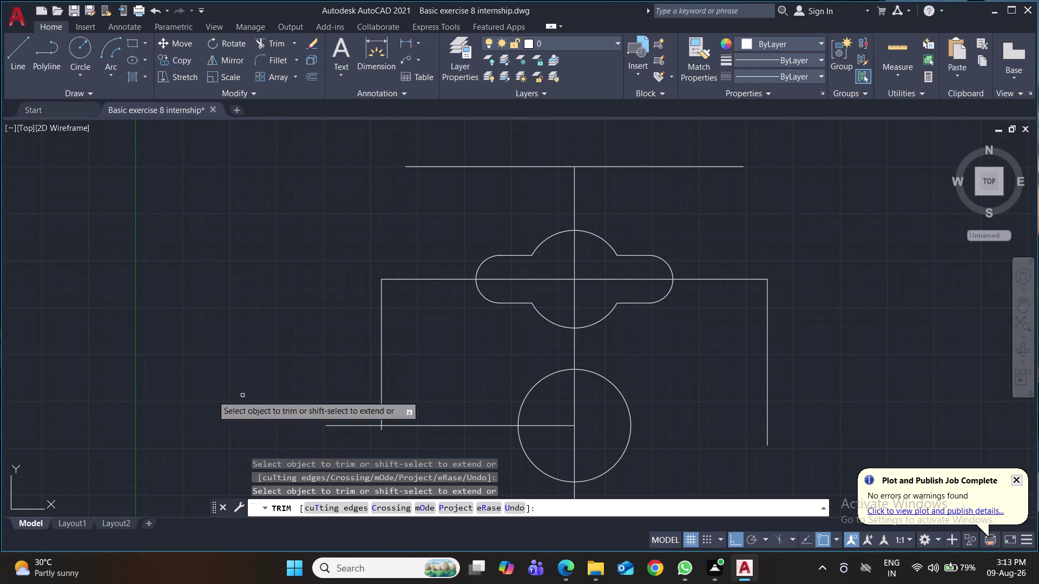
click(84, 45)
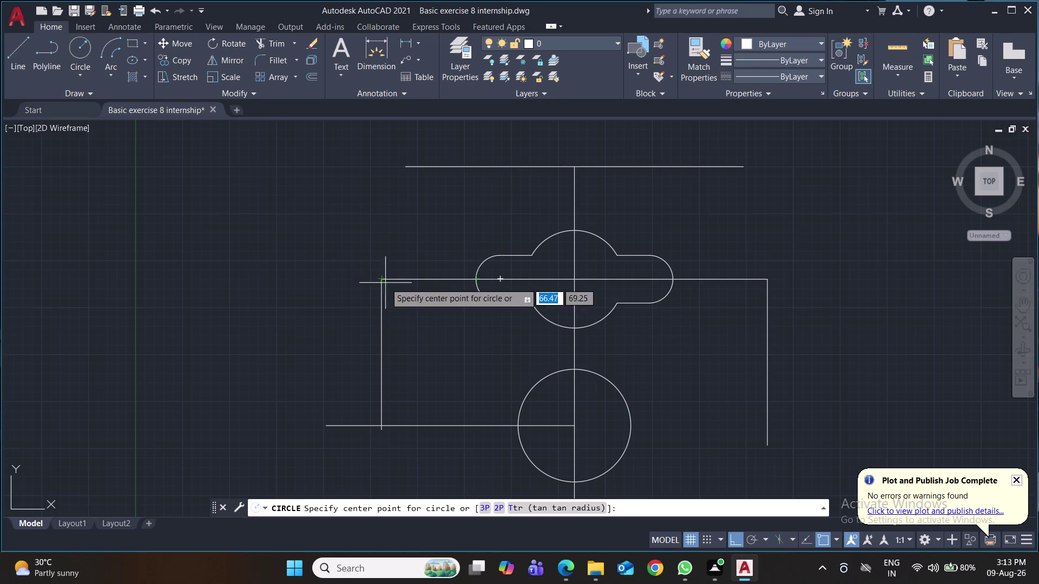
Draw a 20-diameter circle centred on the plate's left edge, correcting a mistyped value.
click(14, 48)
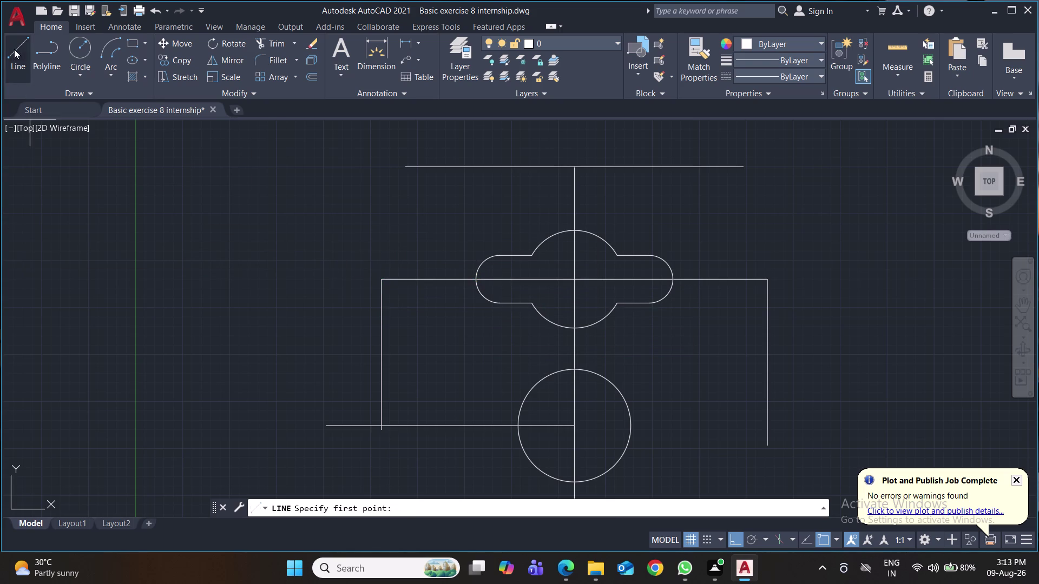
middle_drag(414, 369, 420, 312)
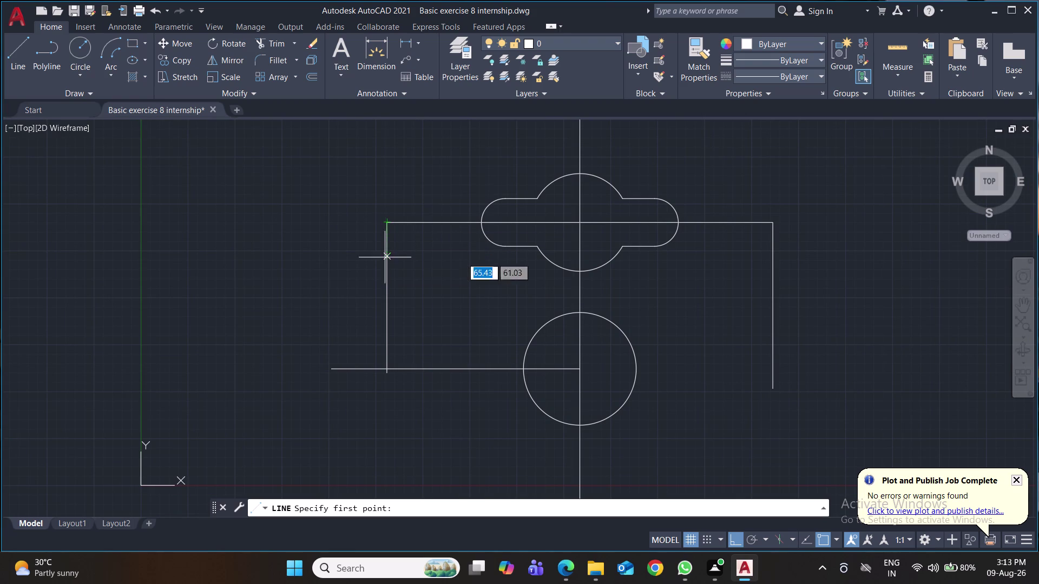
click(82, 46)
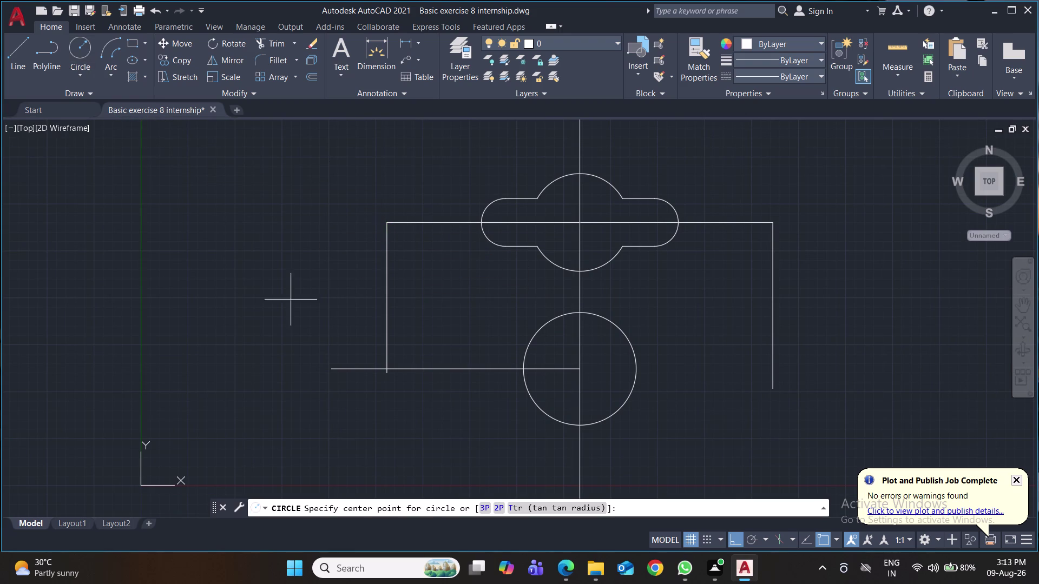
click(387, 298)
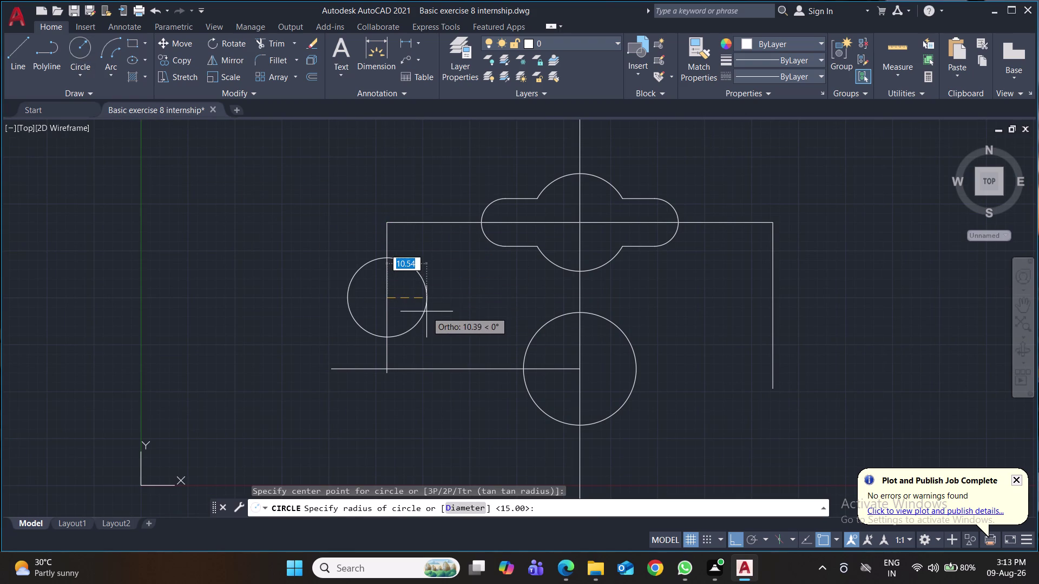
text(32.)
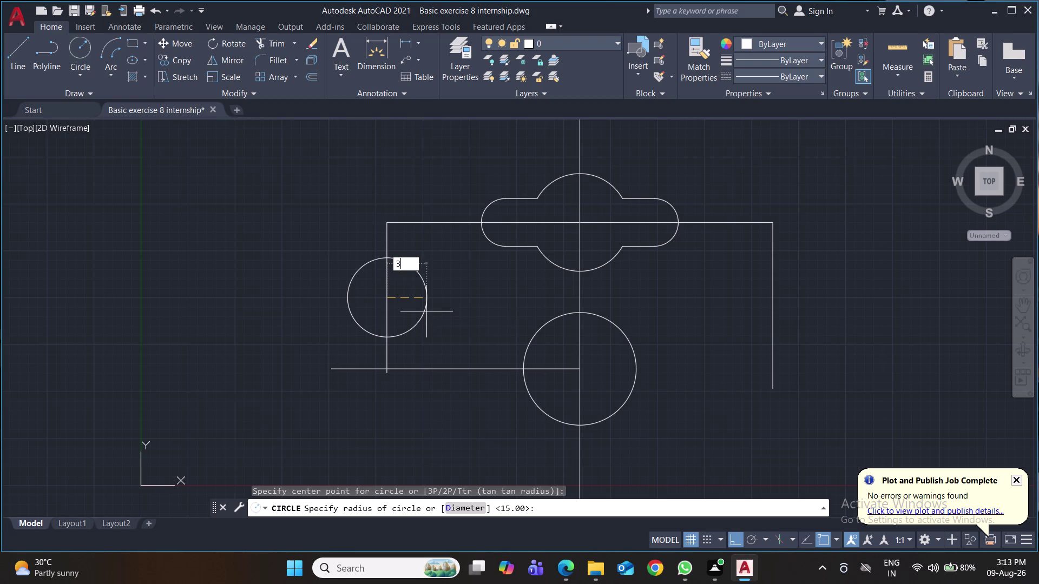
text(8)
key(BackSpace)
key(BackSpace)
key(BackSpace)
key(BackSpace)
key(d)
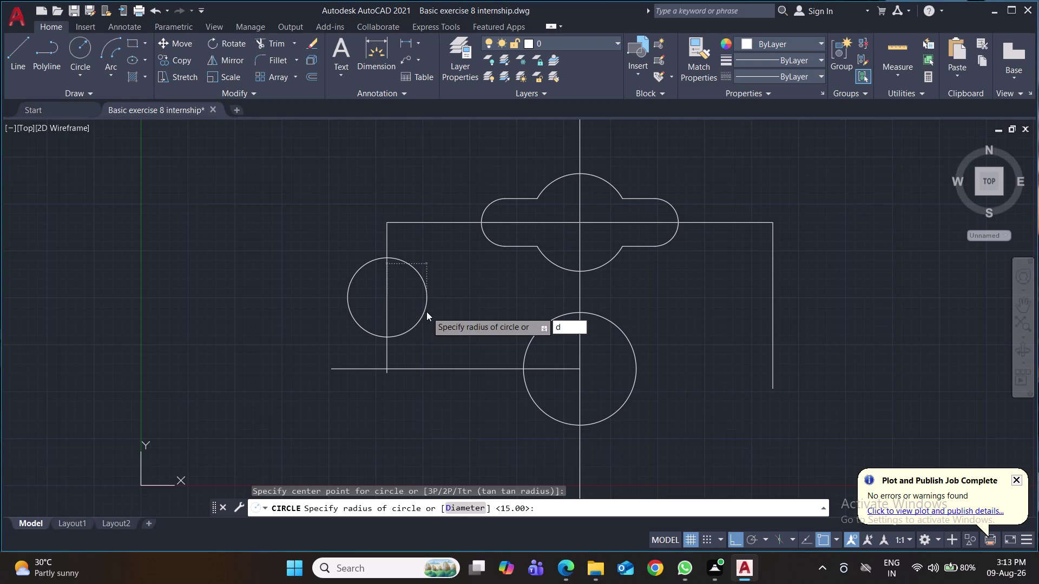
key(Return)
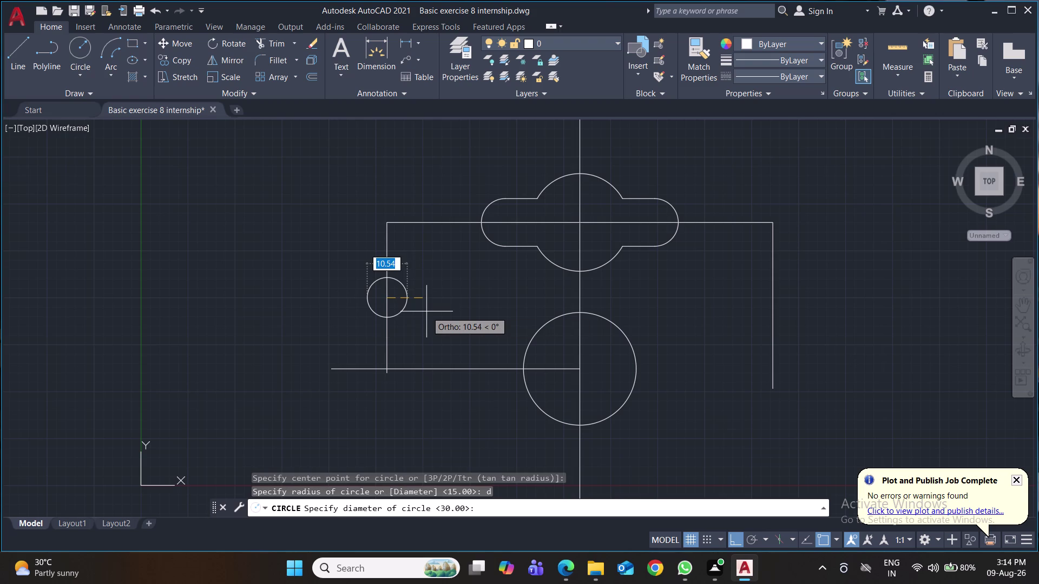
text(20)
key(Return)
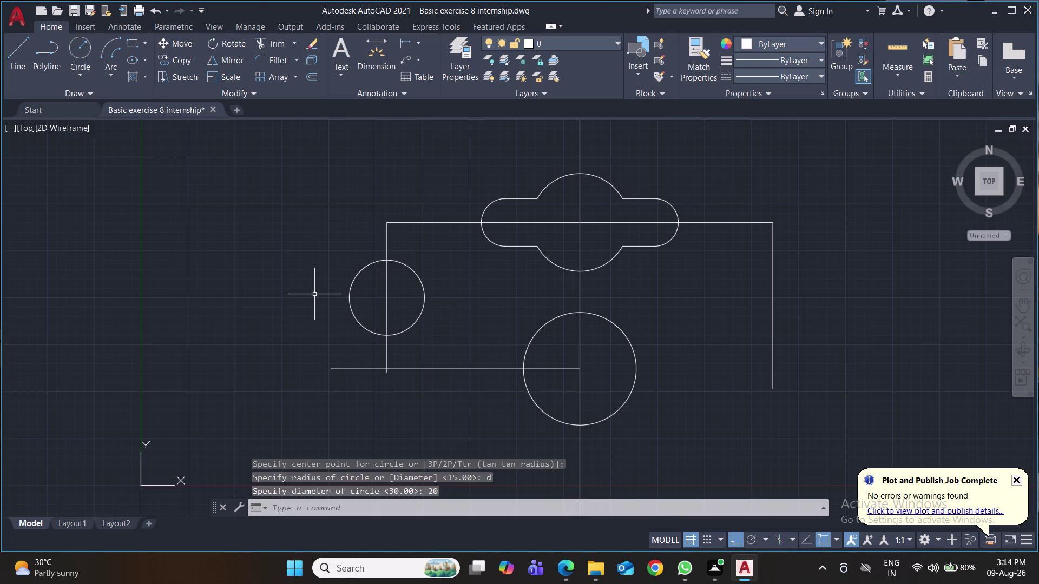
Trim the circle's outer half and the edge segment inside the notch.
text(t)
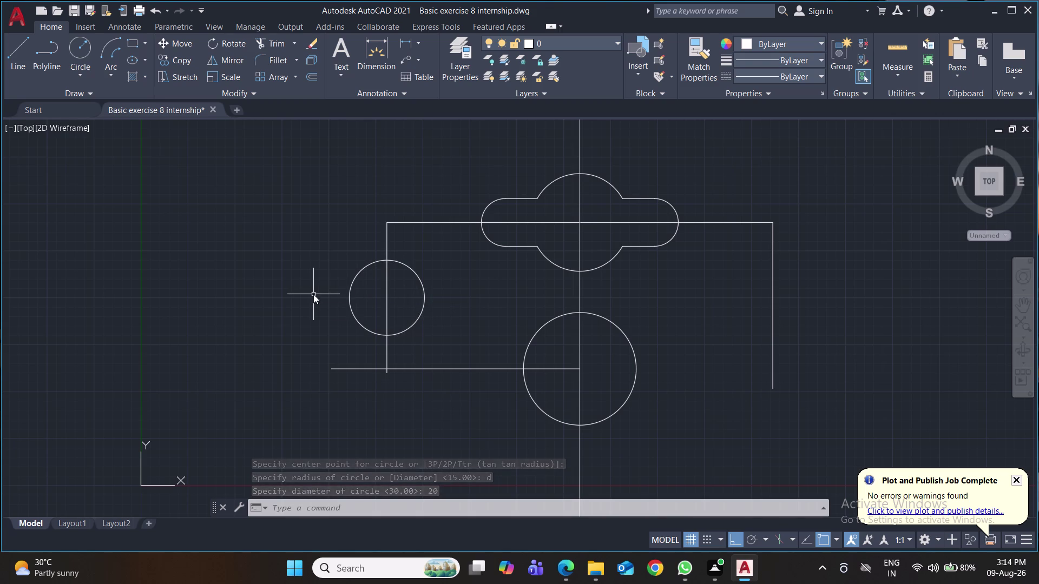
text(r)
key(Return)
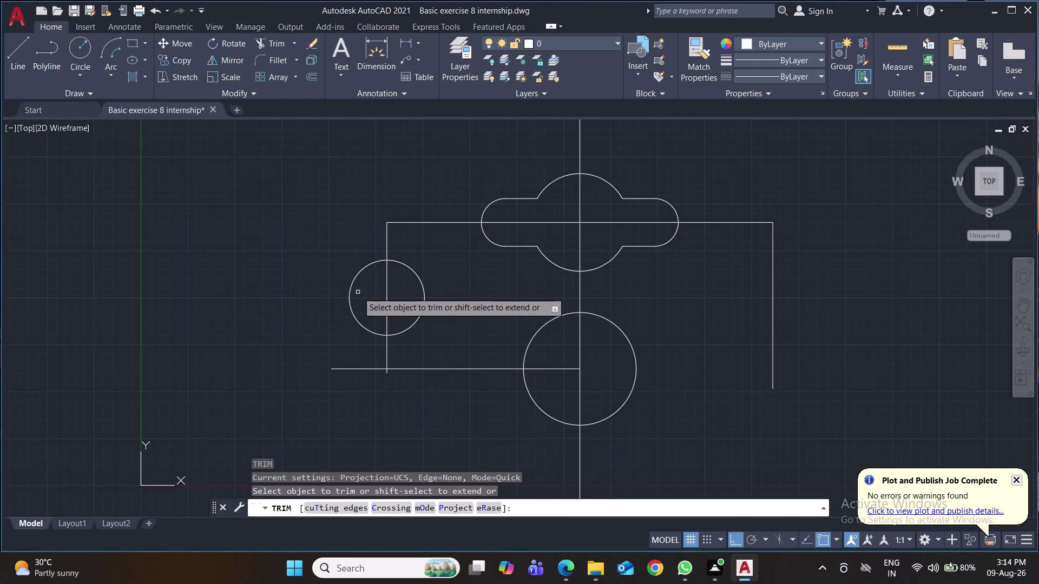
click(353, 280)
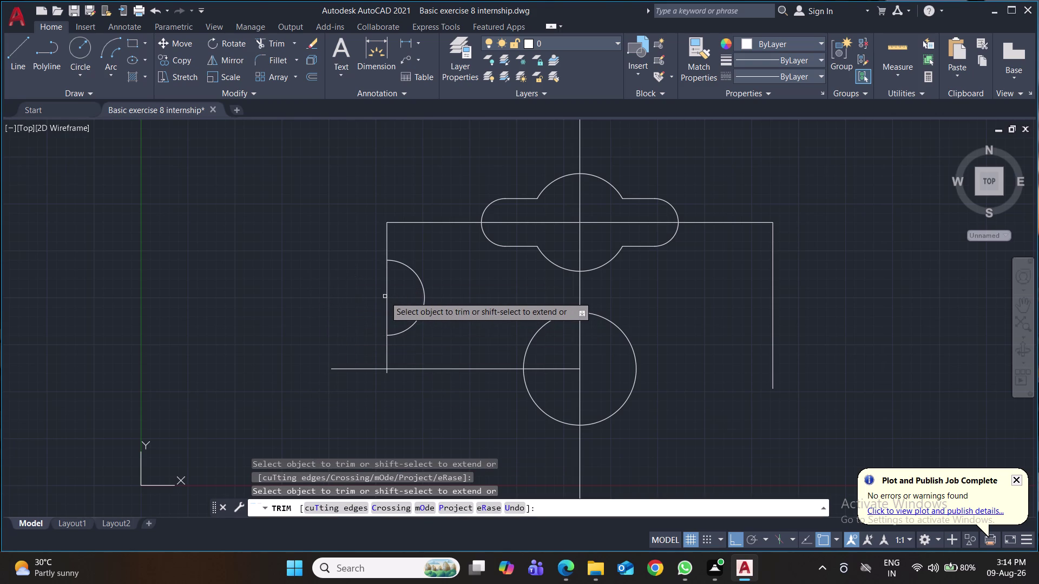
click(386, 297)
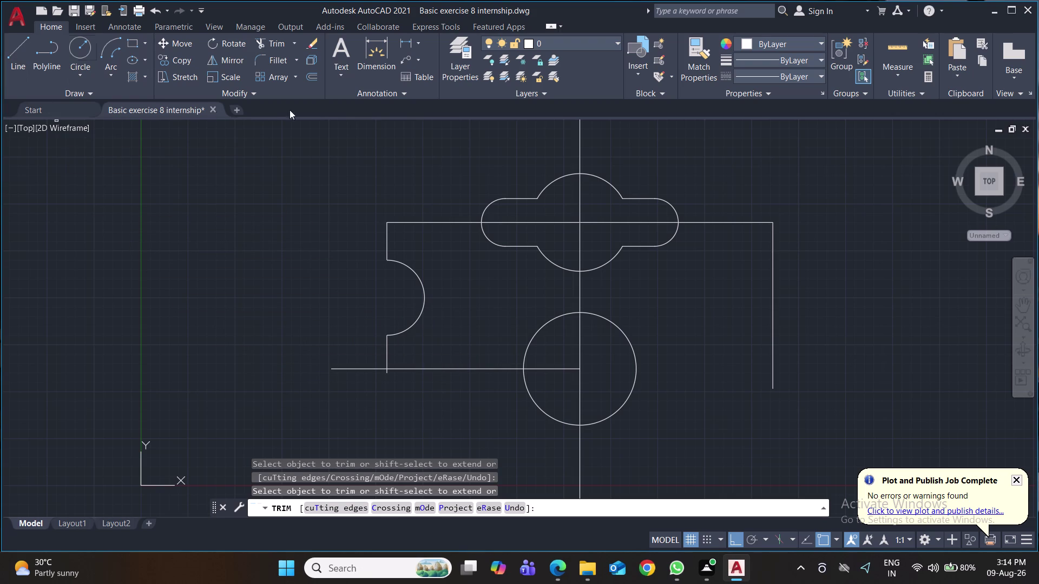
click(408, 42)
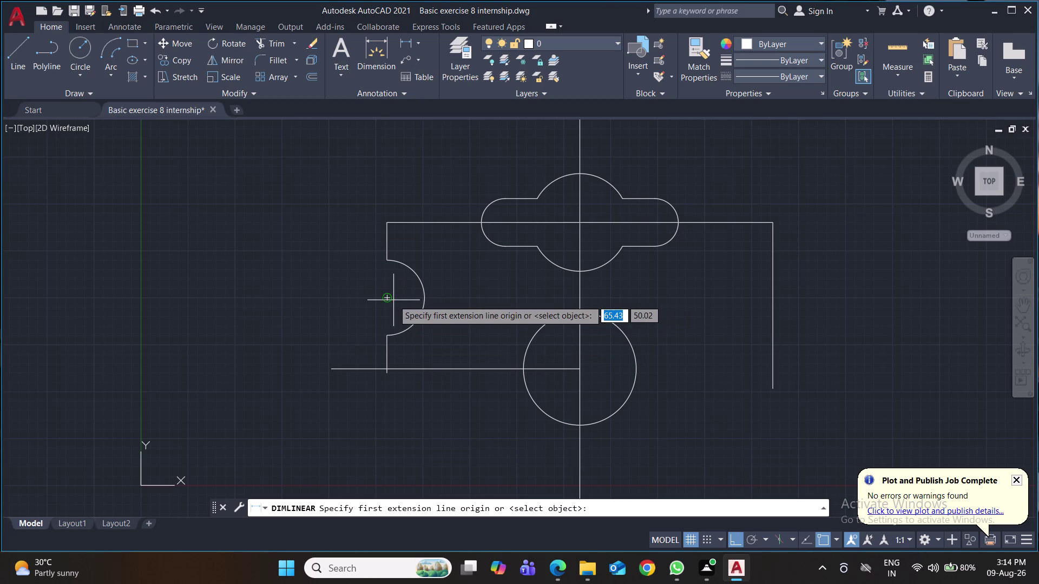
click(388, 297)
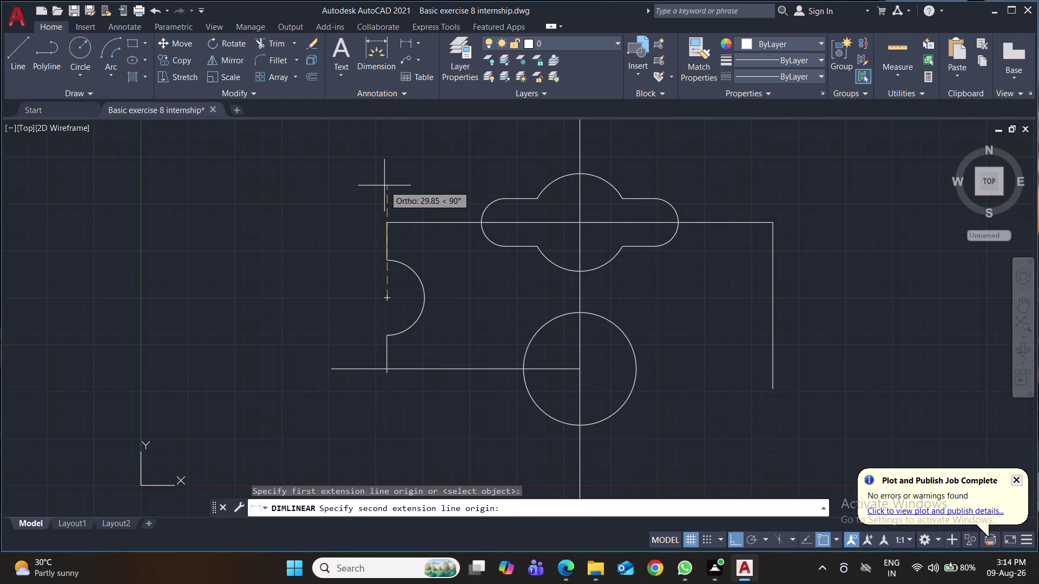
text(32.8)
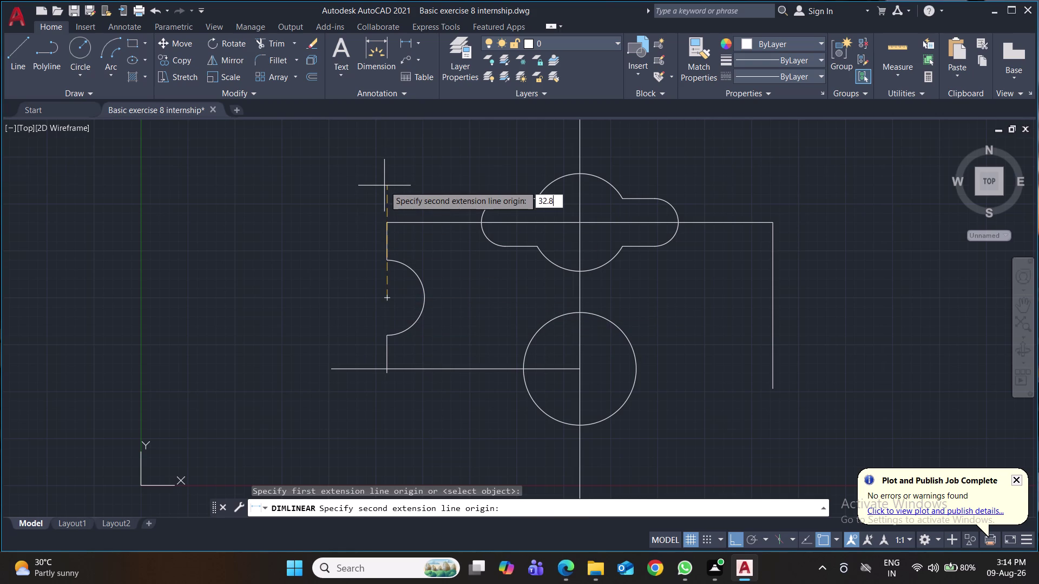
key(Return)
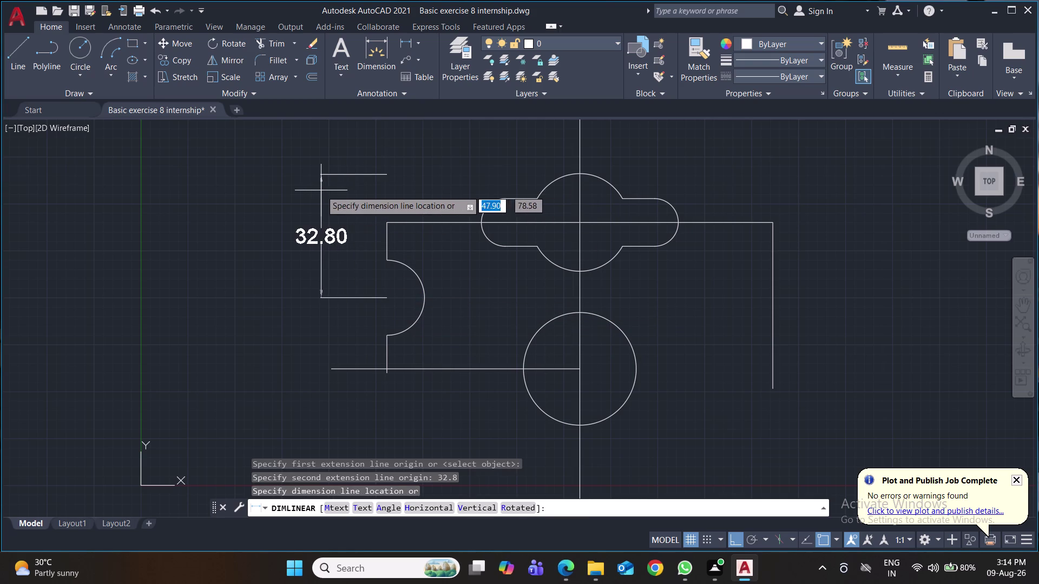
click(321, 190)
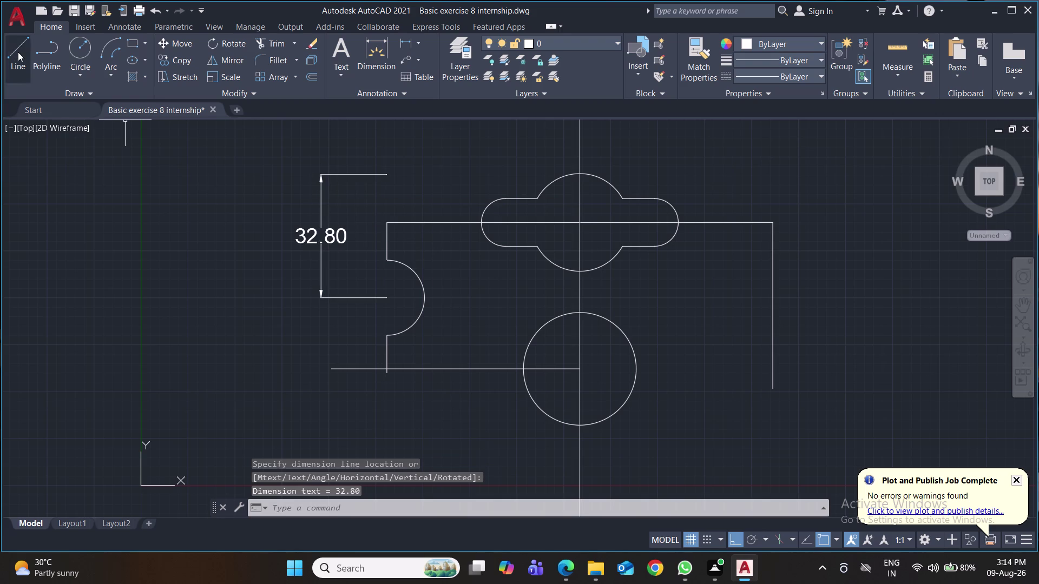
click(18, 52)
click(386, 172)
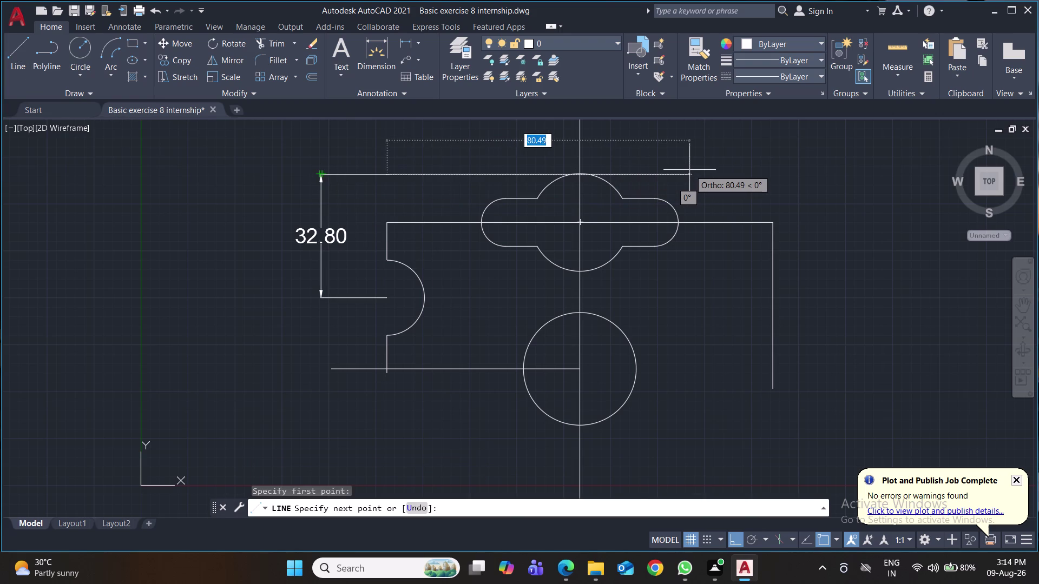
key(Return)
click(362, 169)
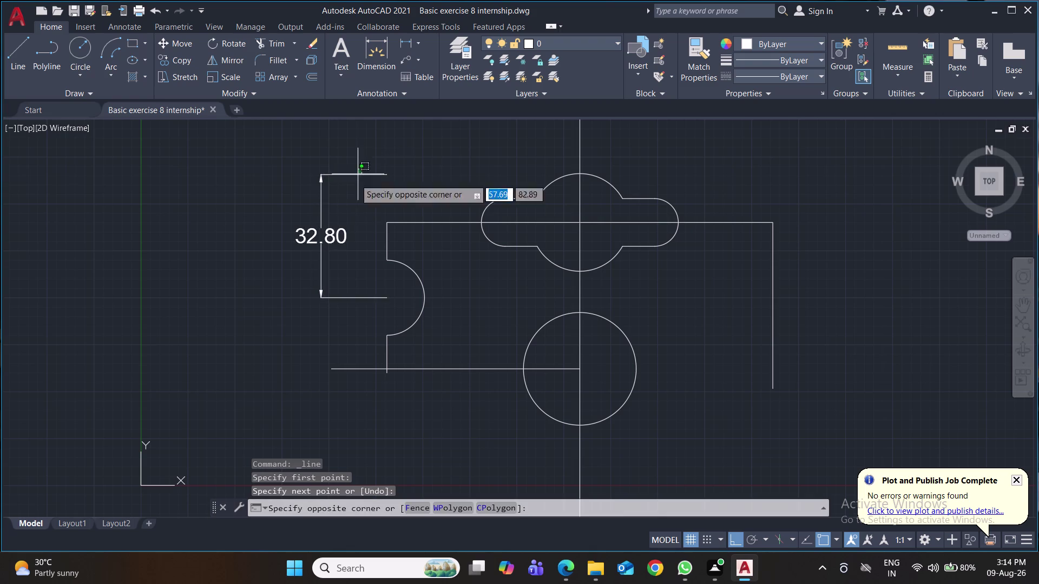
click(303, 266)
key(Delete)
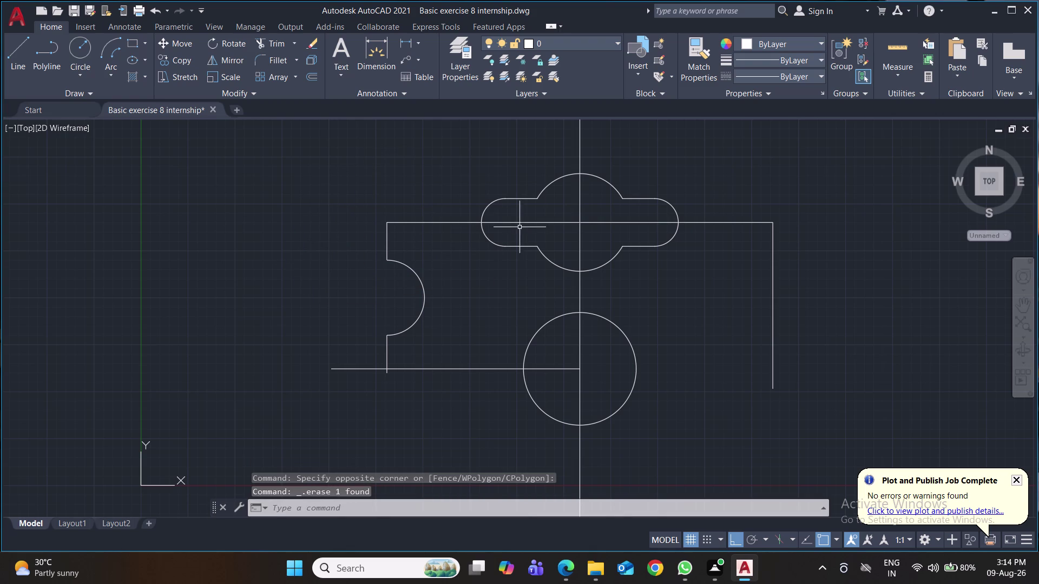
click(21, 44)
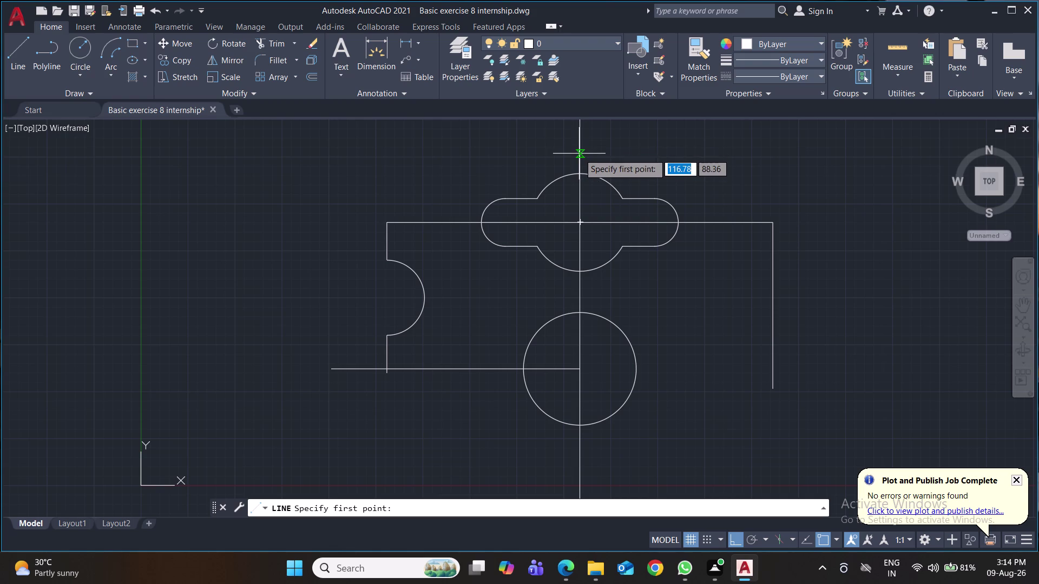
Draw a 25.15 line from the centre line, then delete it.
click(579, 162)
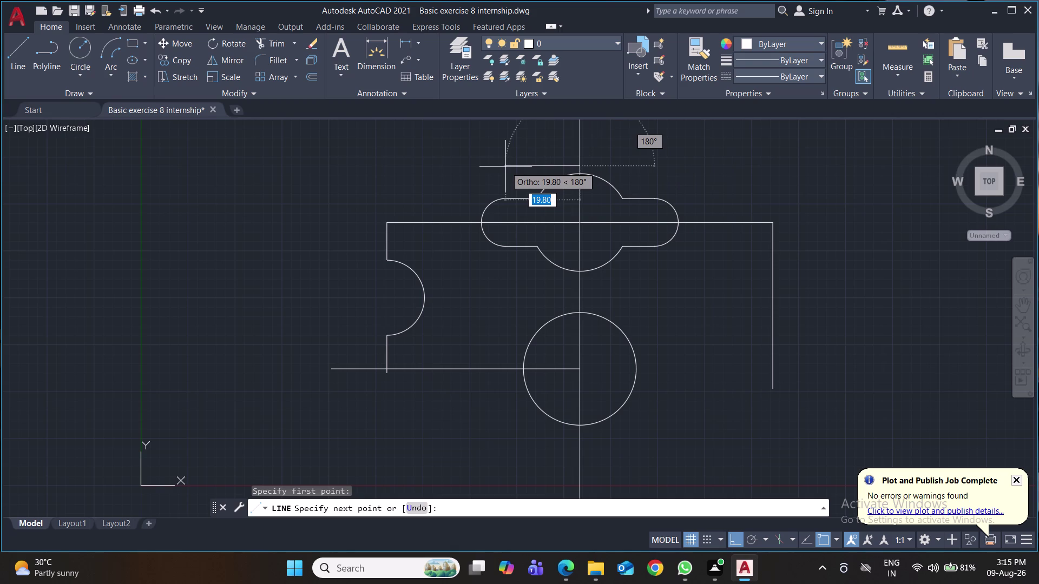
text(2)
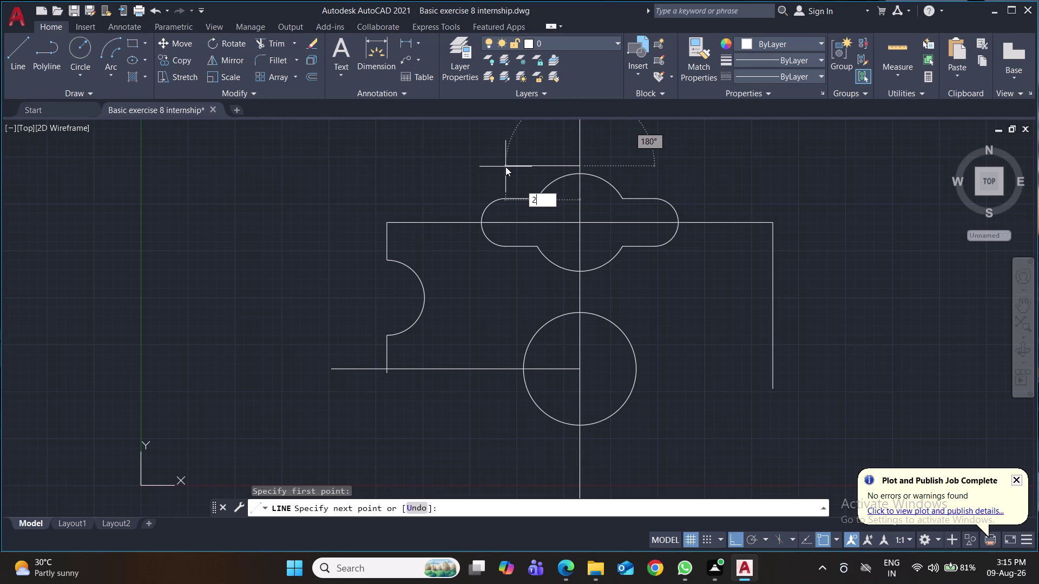
text(5.15)
key(Return)
key(Return)
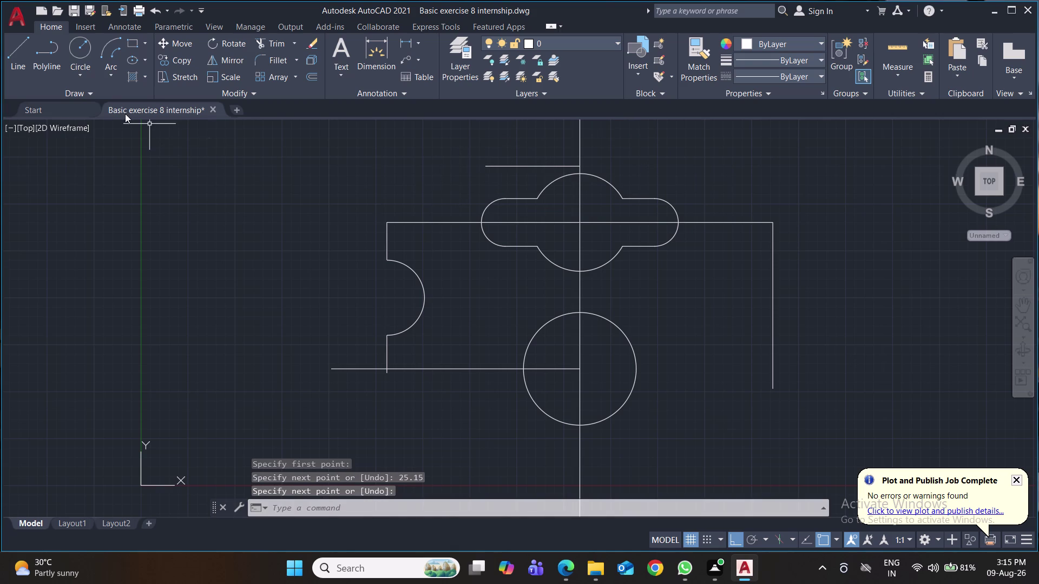
click(533, 167)
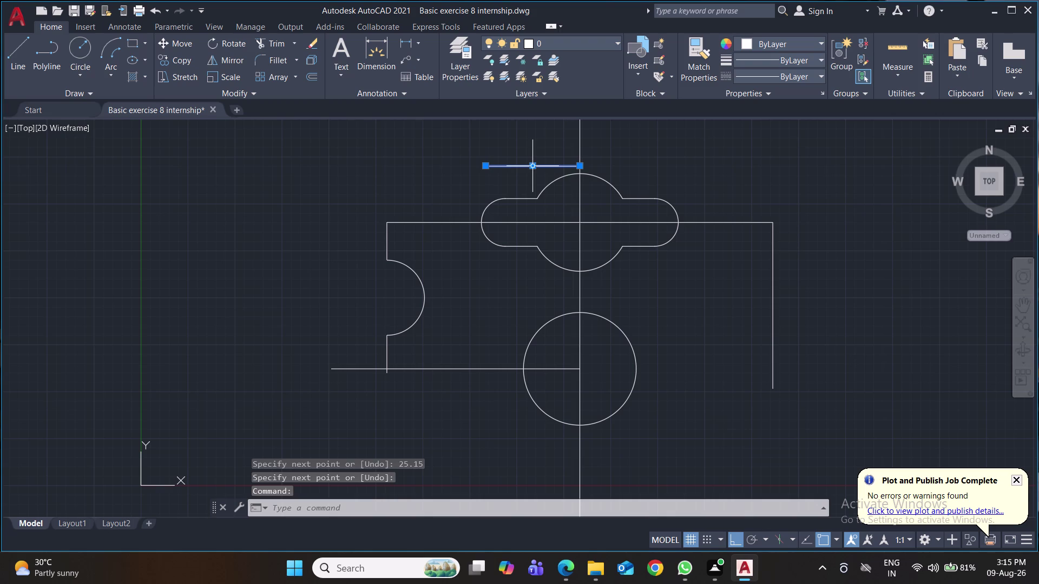
key(Delete)
Draw a 45-unit top edge left from the centre line, dropping down to the lower line.
key(l)
key(Return)
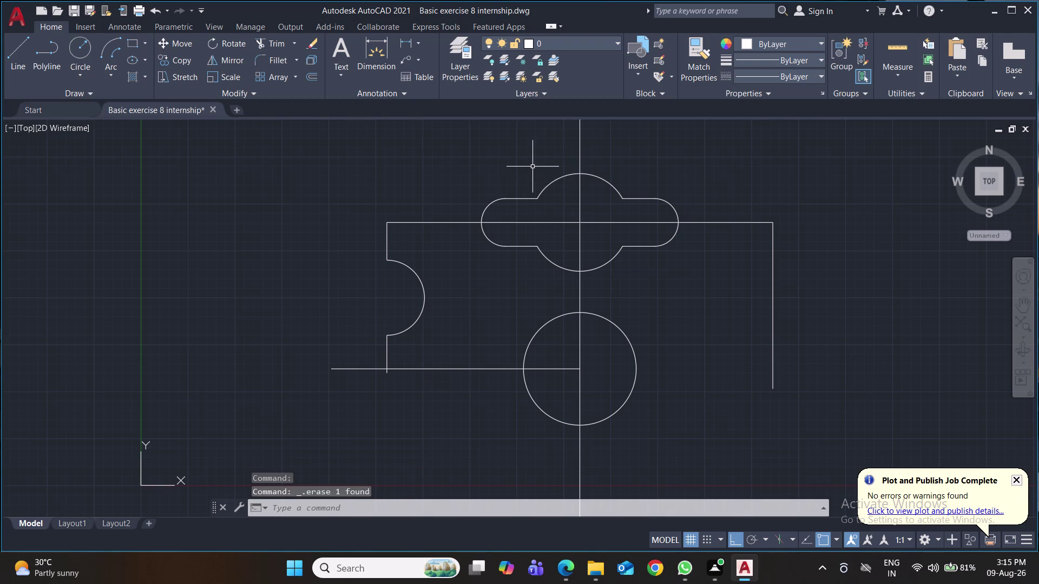
click(579, 166)
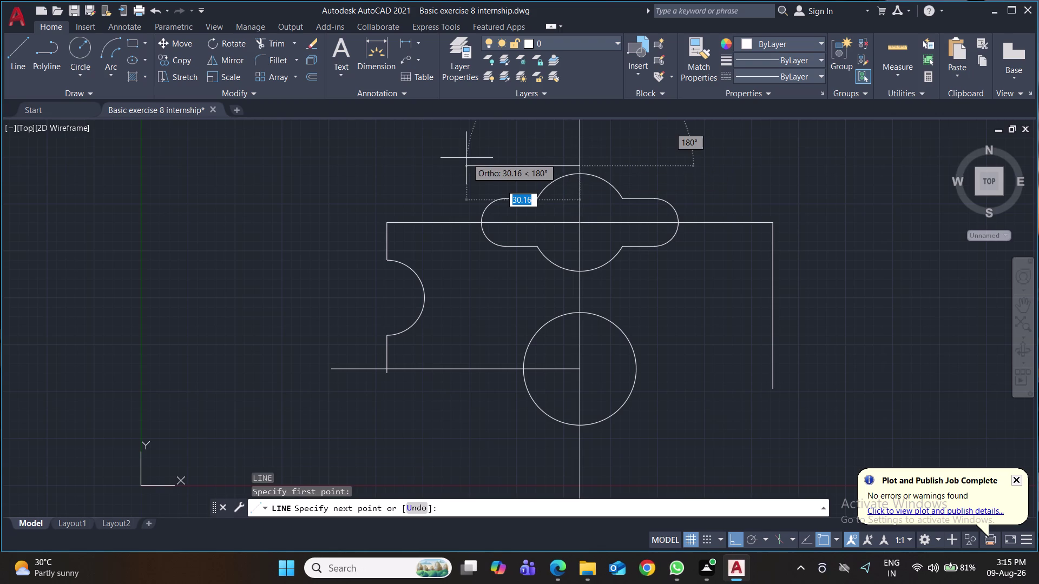
text(45)
key(Return)
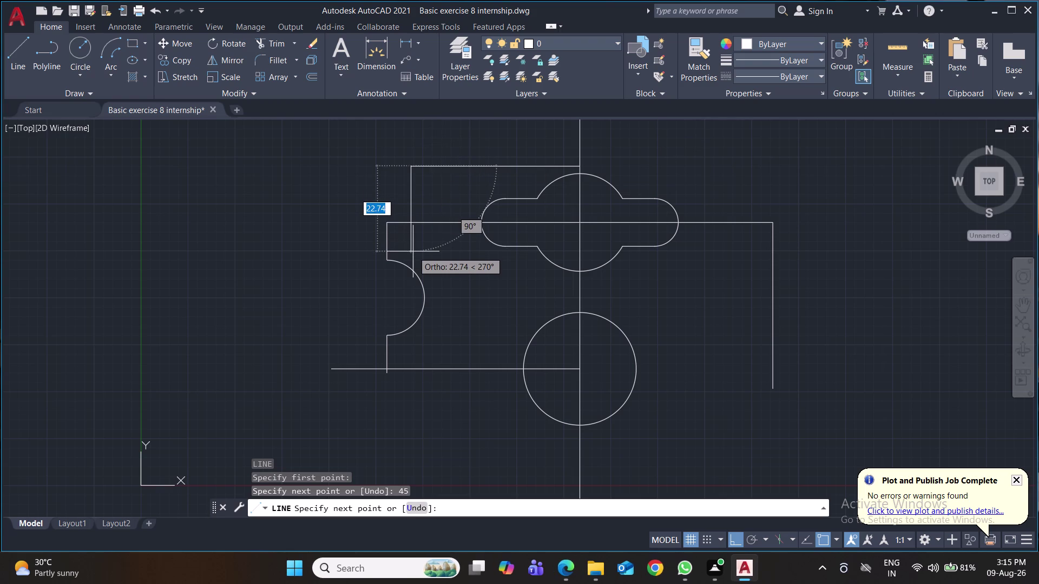
click(413, 368)
key(Return)
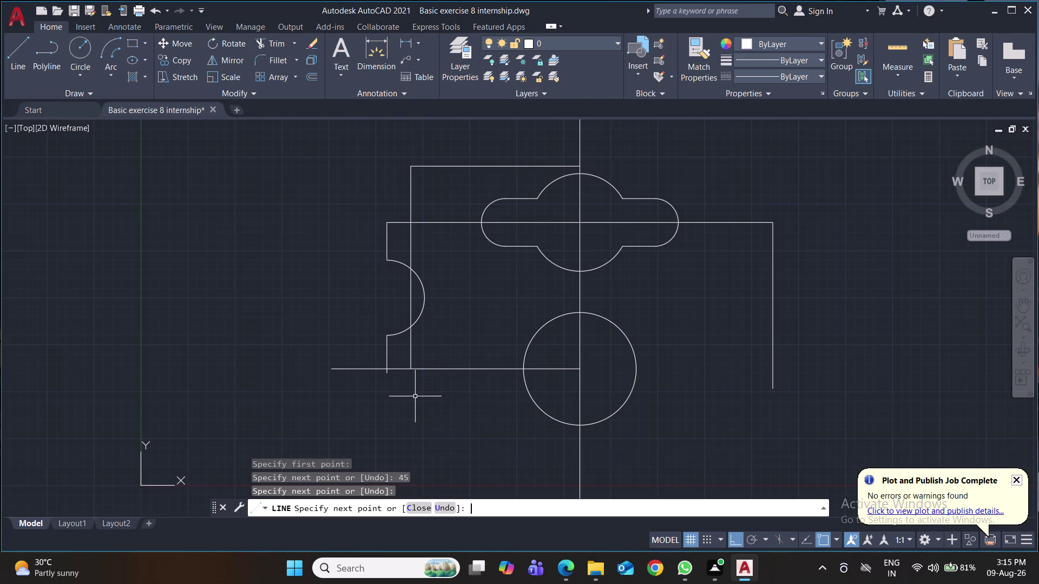
Draw a 45-unit top edge right from the centre line, dropping down past the plate.
key(space)
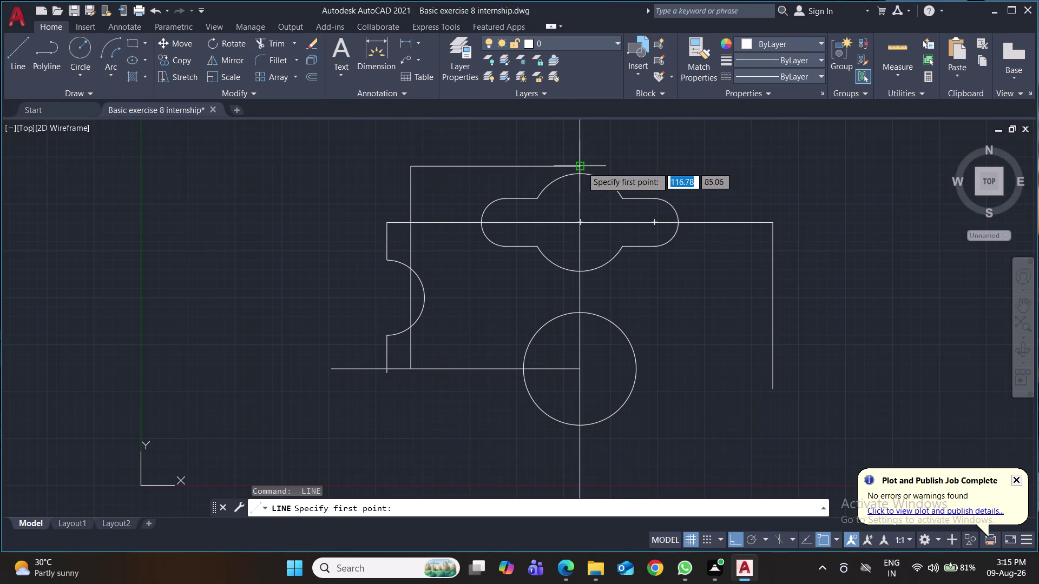
click(582, 167)
text(45)
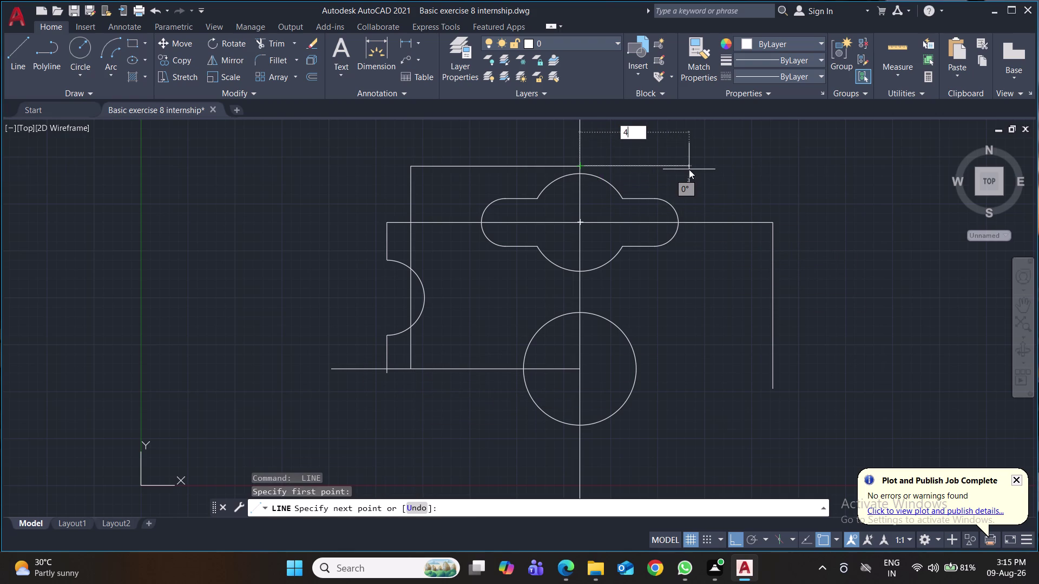
key(Return)
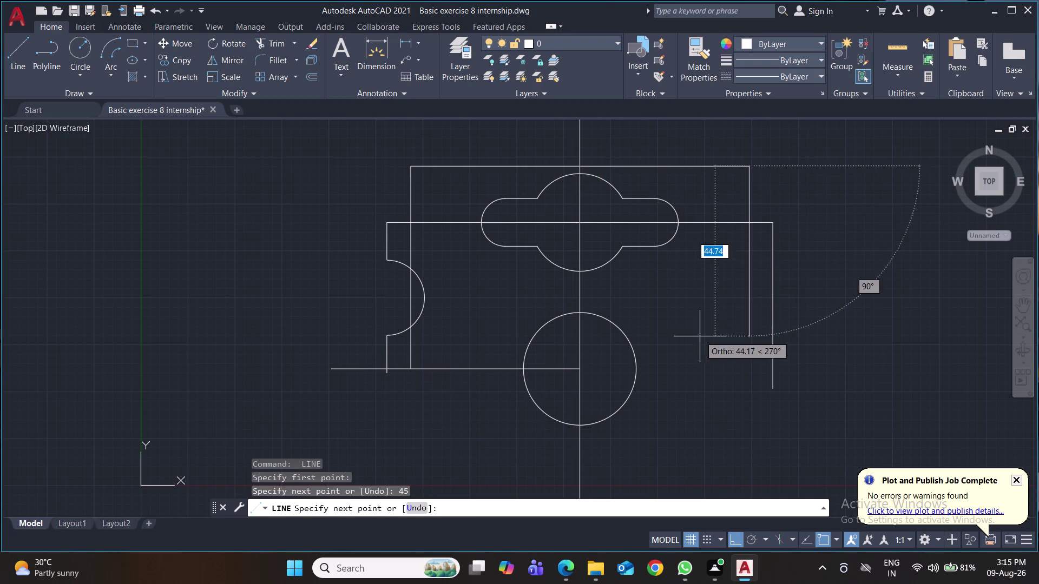
click(701, 392)
key(Return)
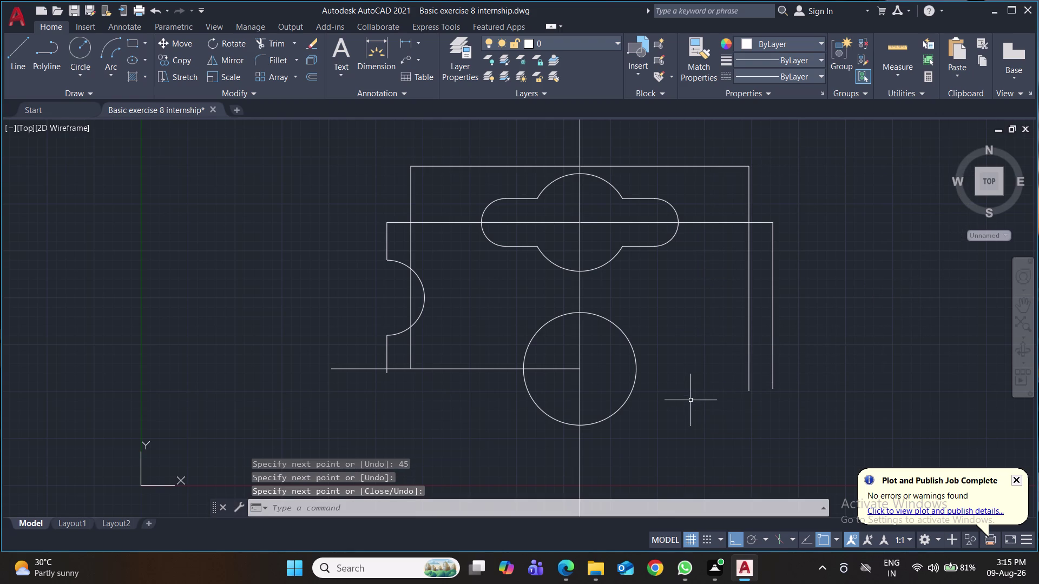
Add a 90.00 linear dimension across the top edge.
click(406, 40)
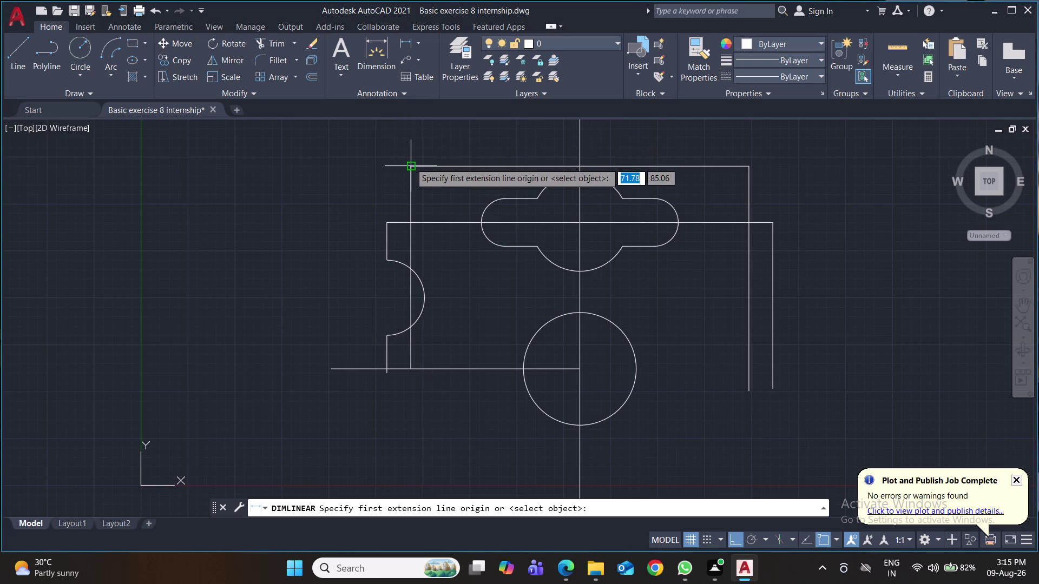
click(411, 164)
click(749, 169)
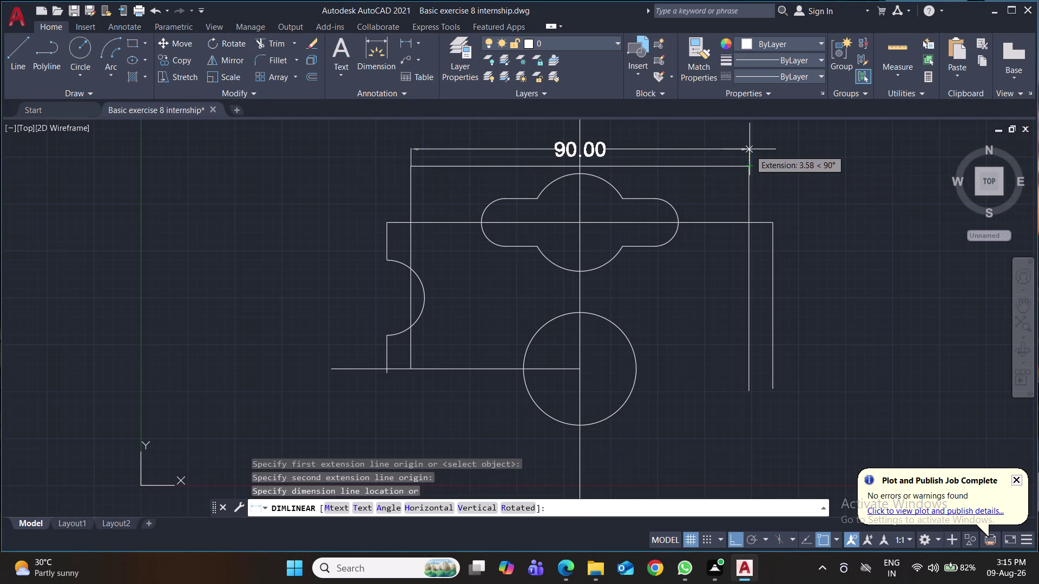
click(750, 141)
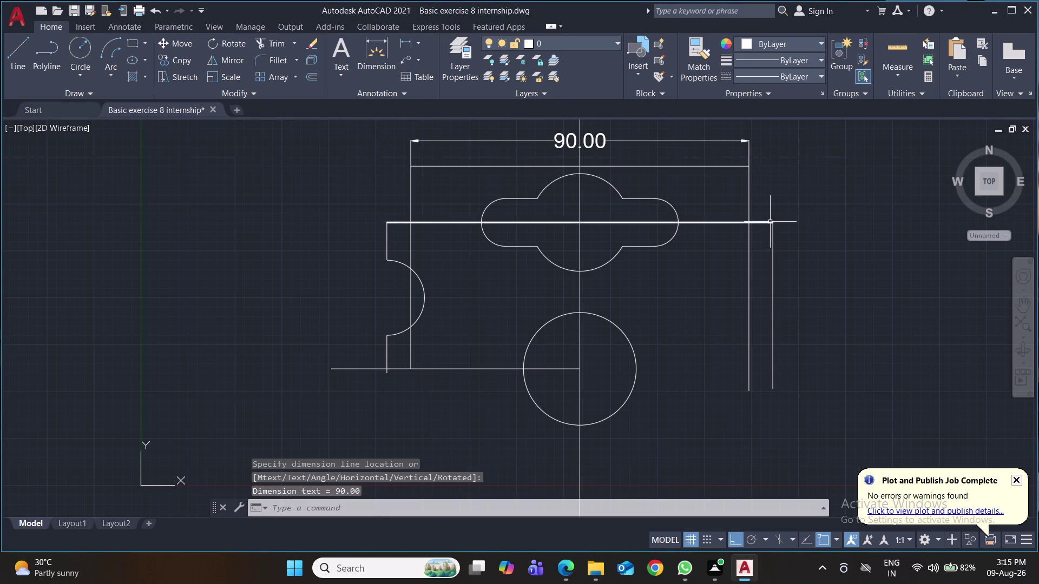
Delete the stray top line, right line, left arc and short lines, then save.
click(770, 222)
click(772, 237)
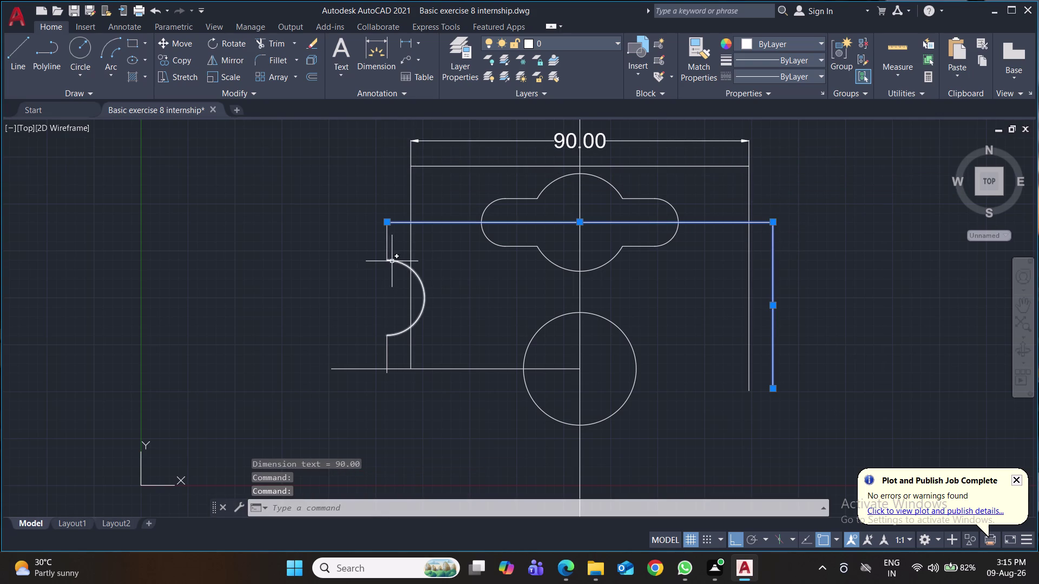
click(387, 260)
click(386, 247)
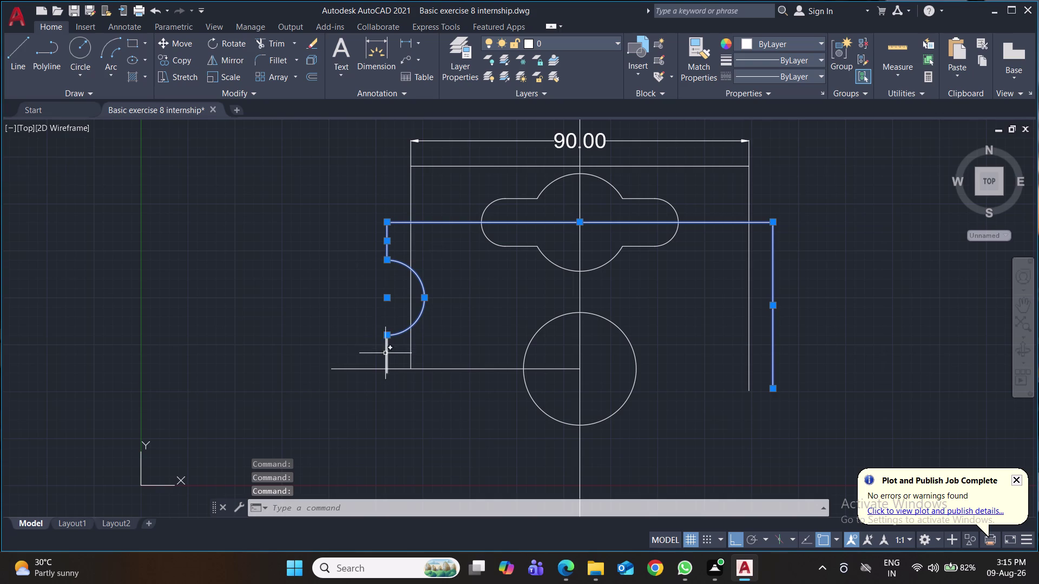
click(385, 354)
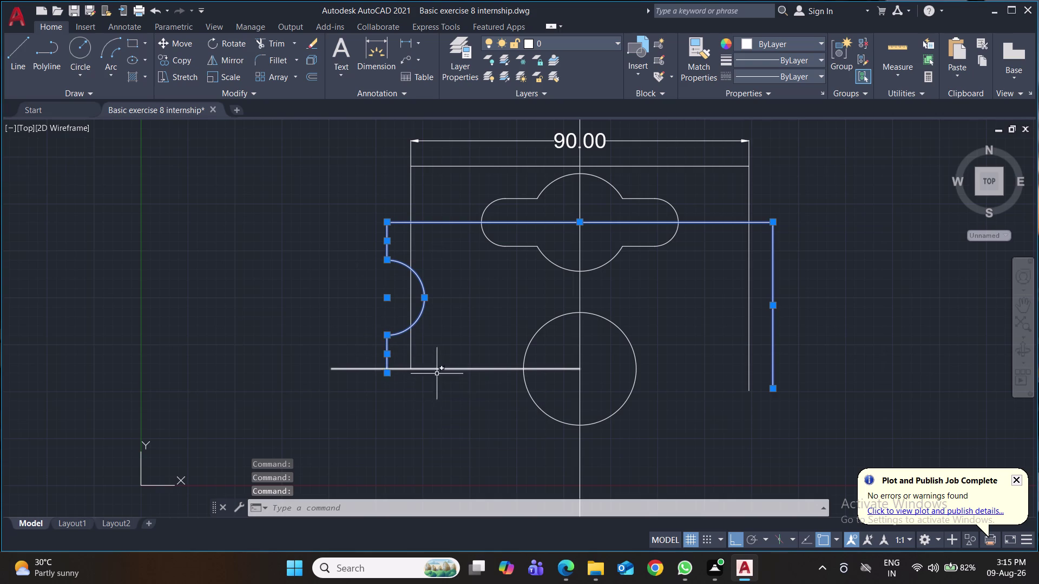
key(Delete)
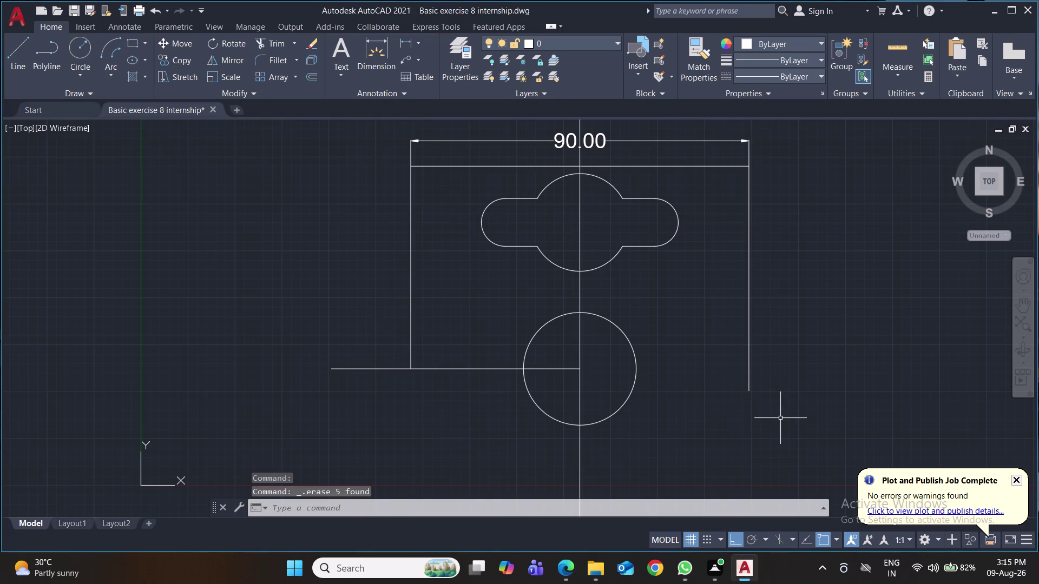
key(ctrl+s)
key(ctrl+s)
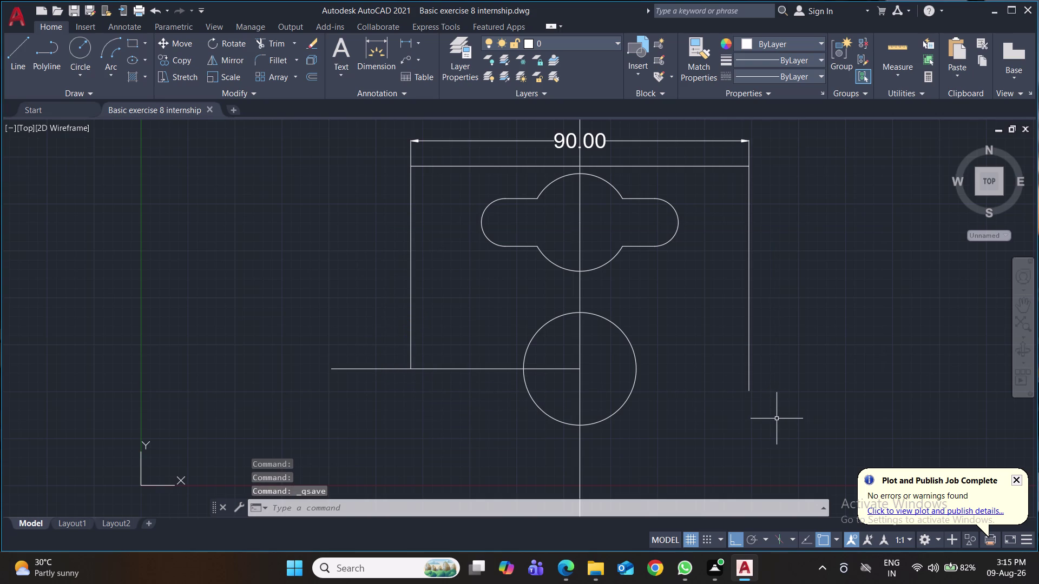
key(ctrl+s)
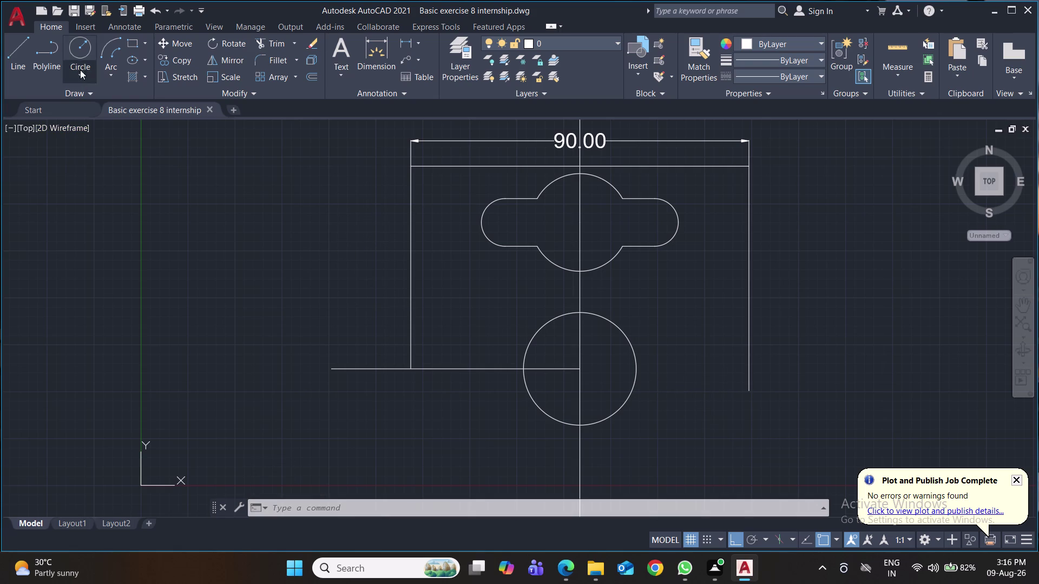
Draw a trial 12.7-diameter circle on the left edge, then delete it.
click(78, 54)
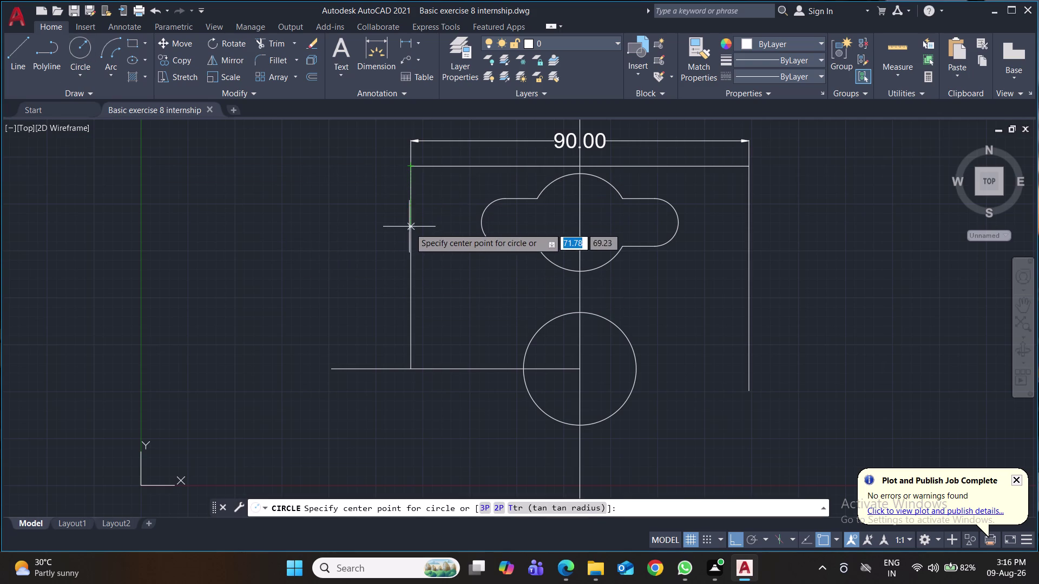
click(413, 270)
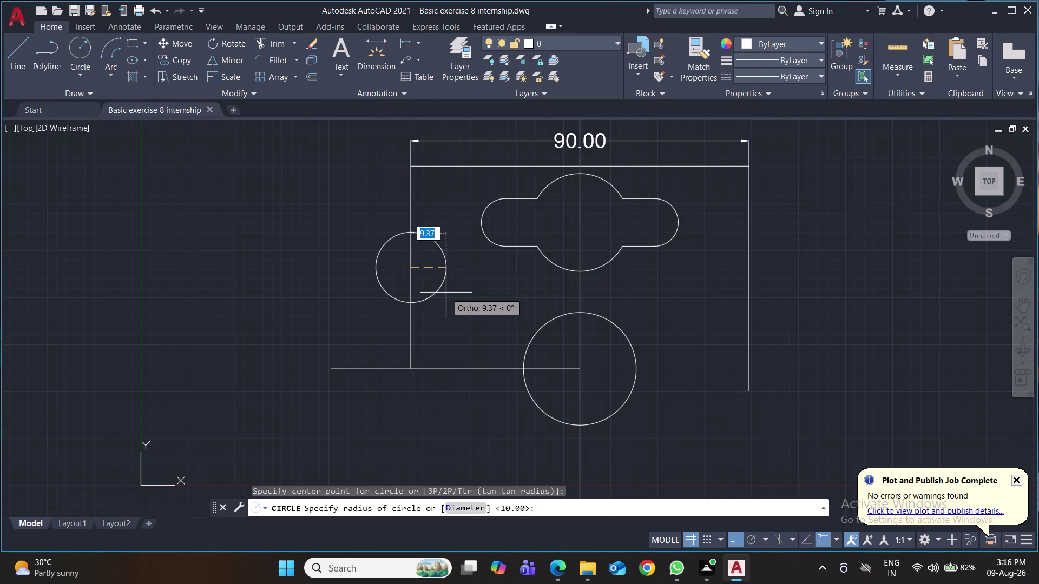
key(d)
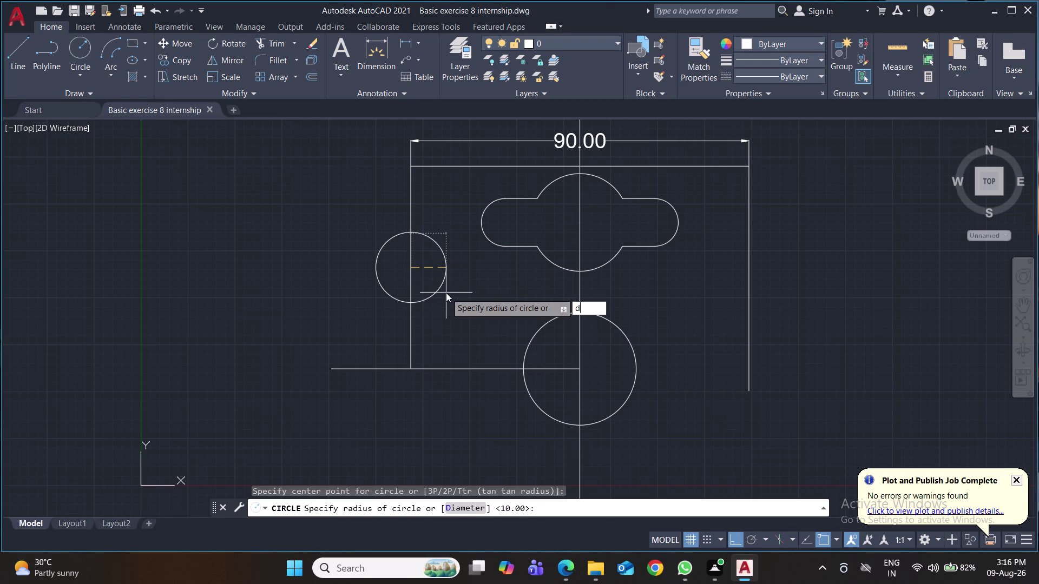
key(Return)
key(2)
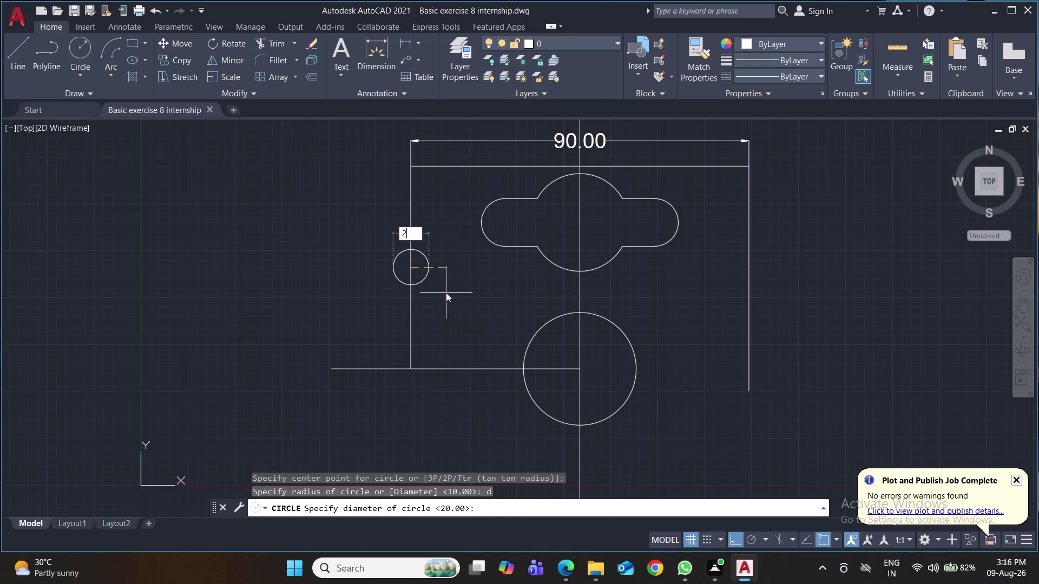
key(BackSpace)
text(12.7)
key(Return)
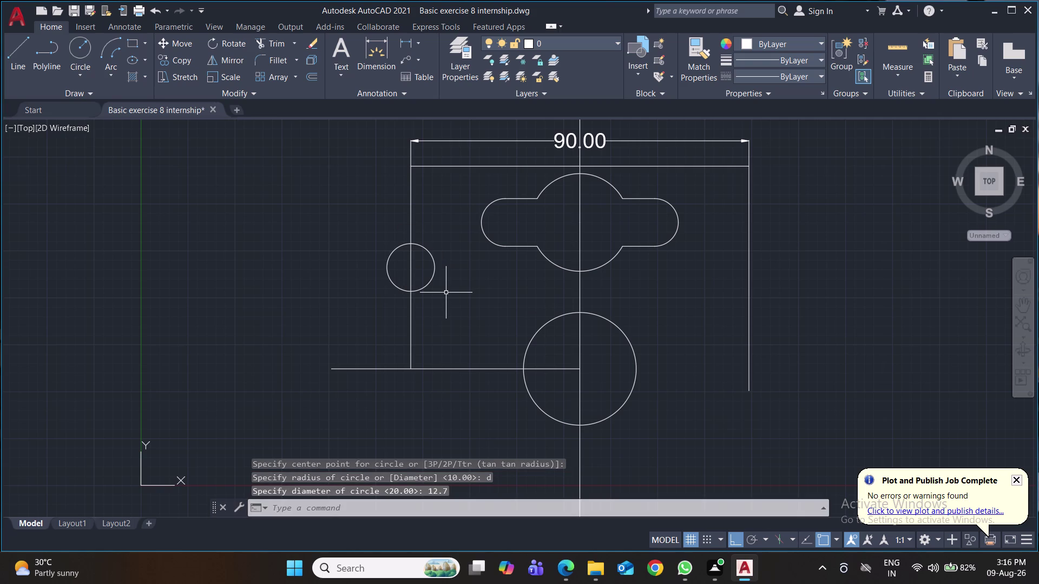
click(431, 277)
key(Delete)
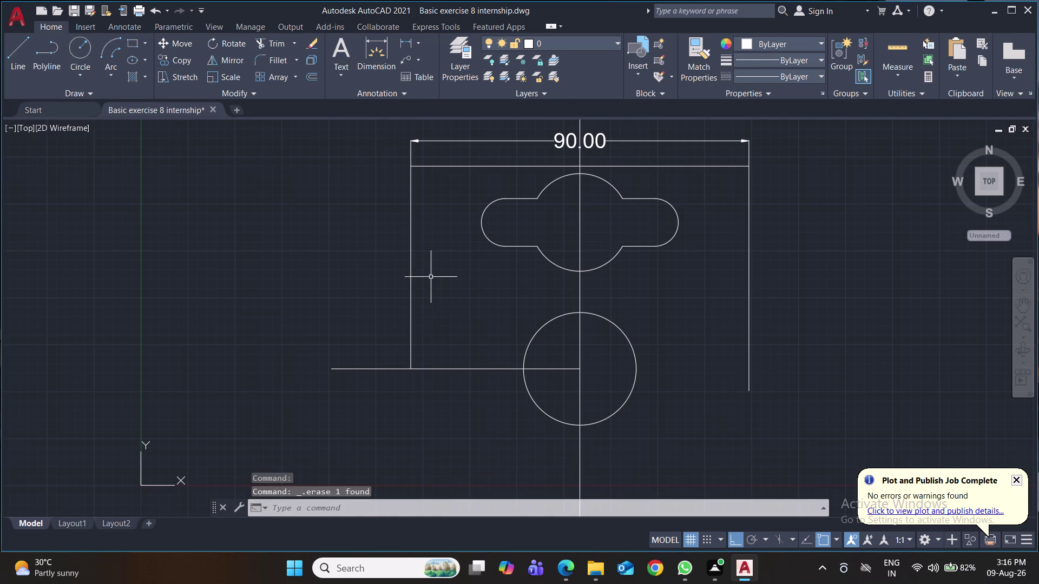
click(76, 51)
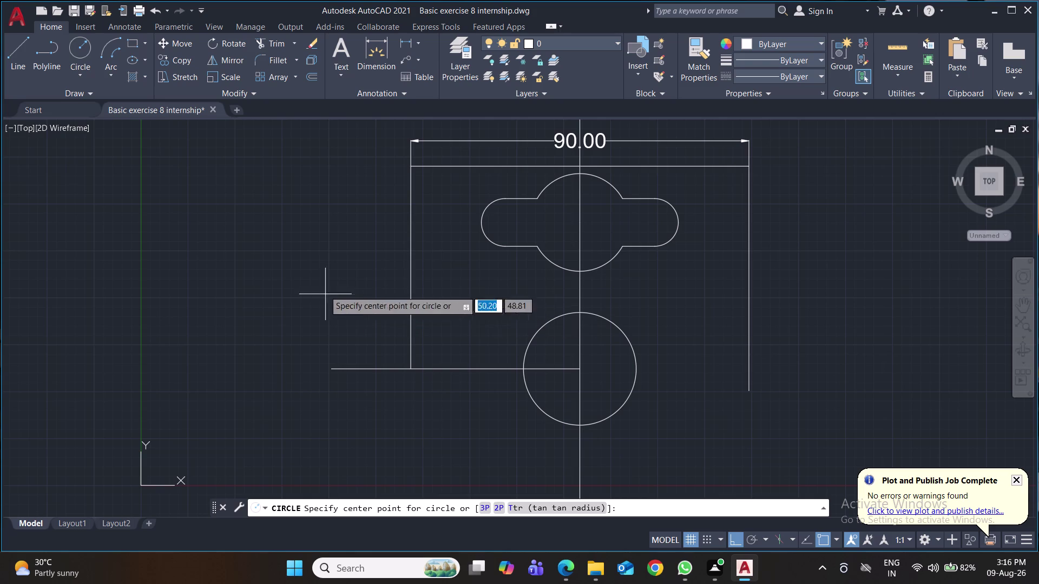
Draw a 32.8 line down from the top-left corner and erase the old left edge.
click(15, 49)
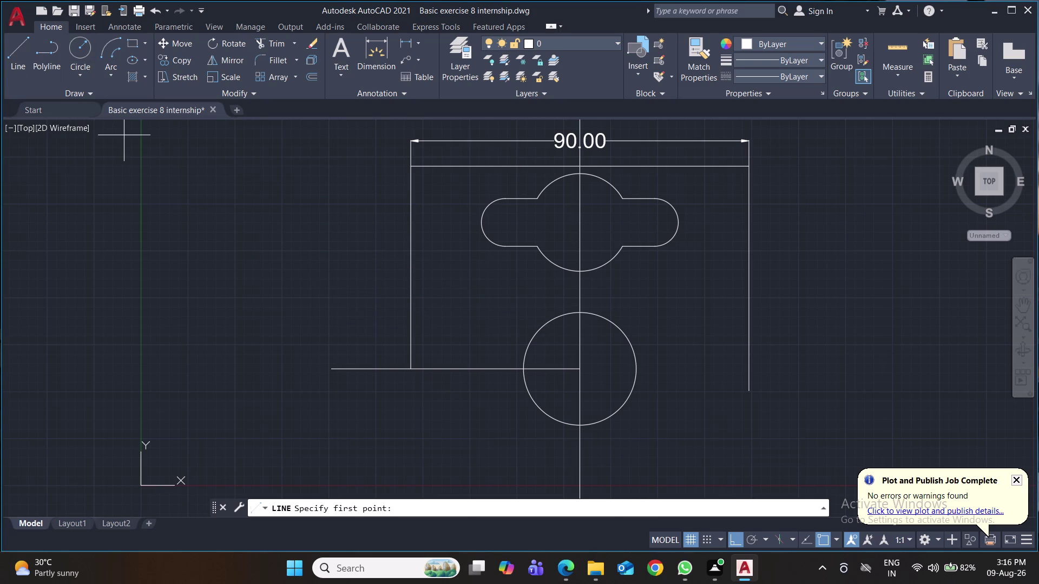
click(412, 166)
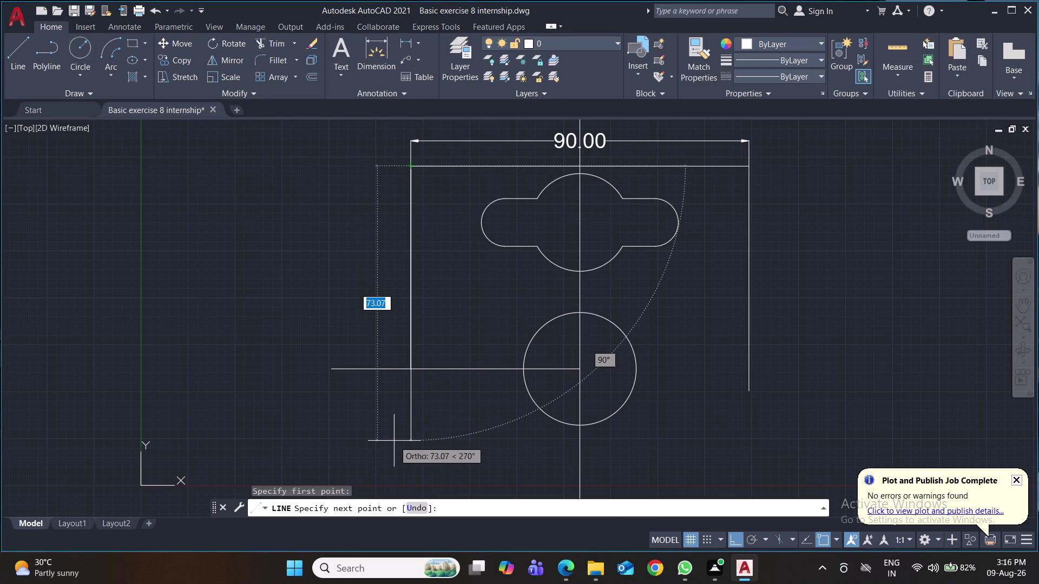
text(32)
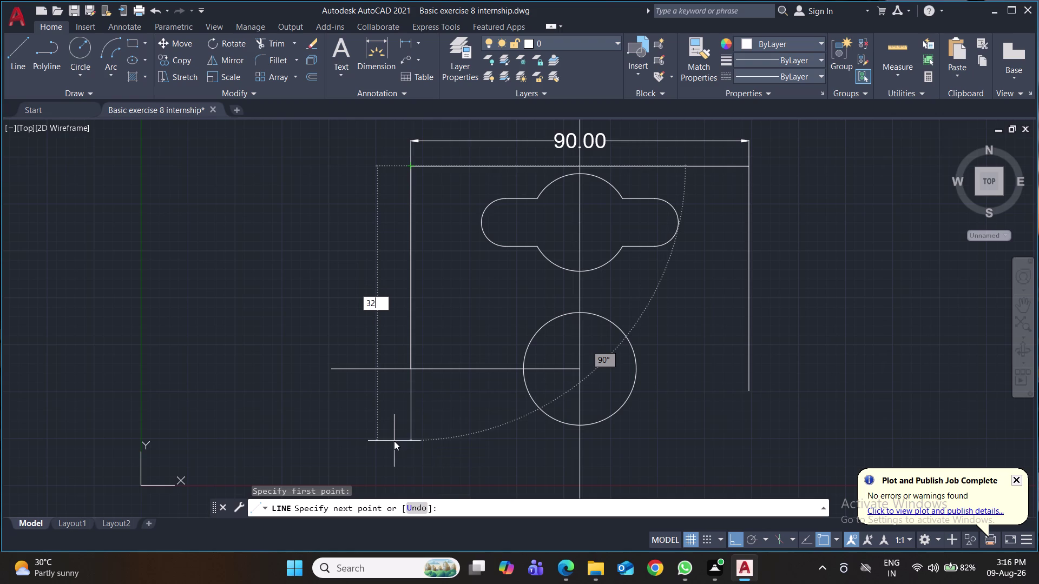
text(.)
key(8)
key(Return)
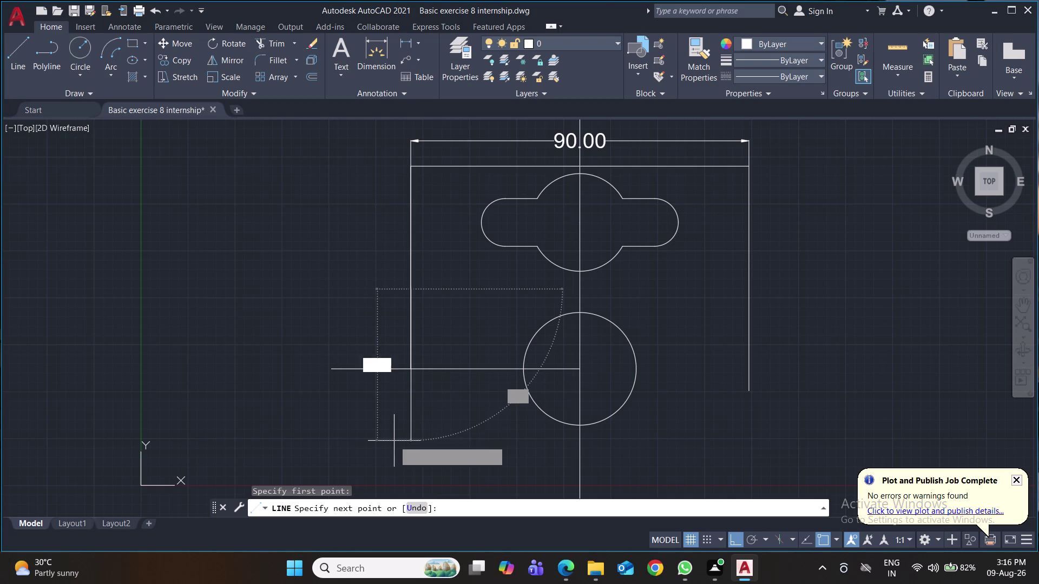
key(Return)
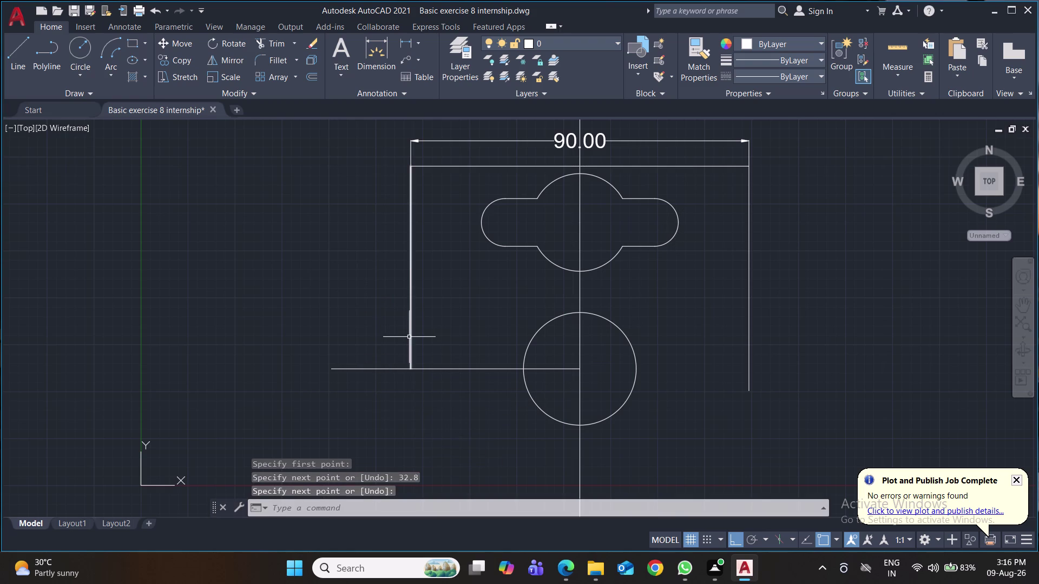
click(411, 338)
key(Delete)
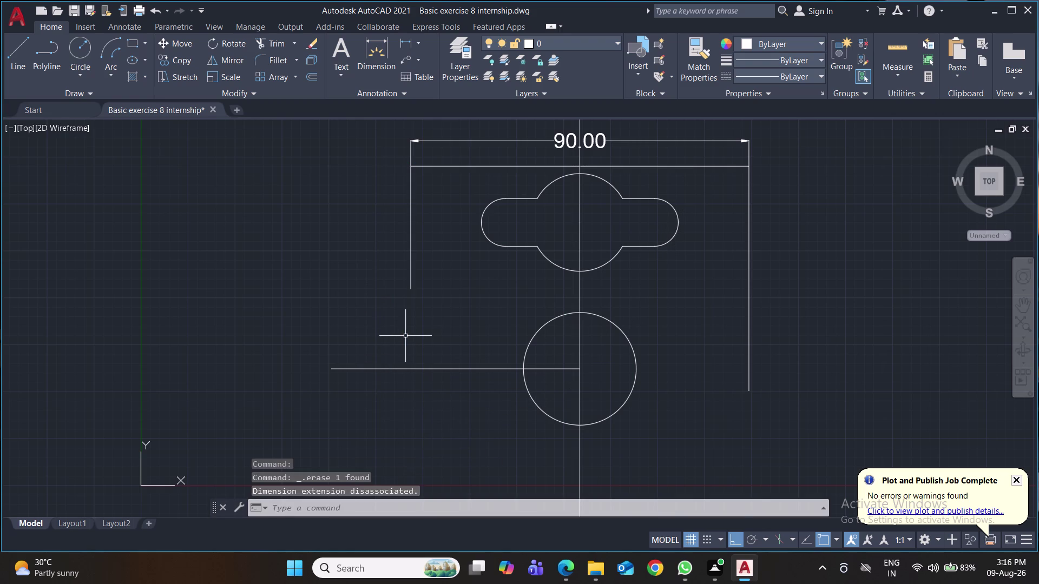
click(82, 49)
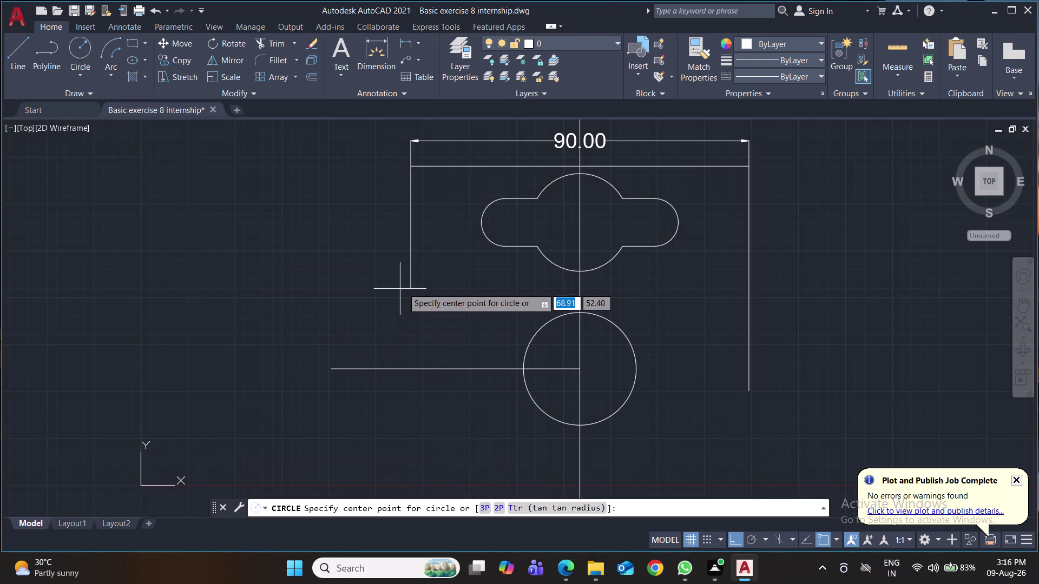
Draw a 20-diameter circle centred at the short left line's lower end.
click(411, 290)
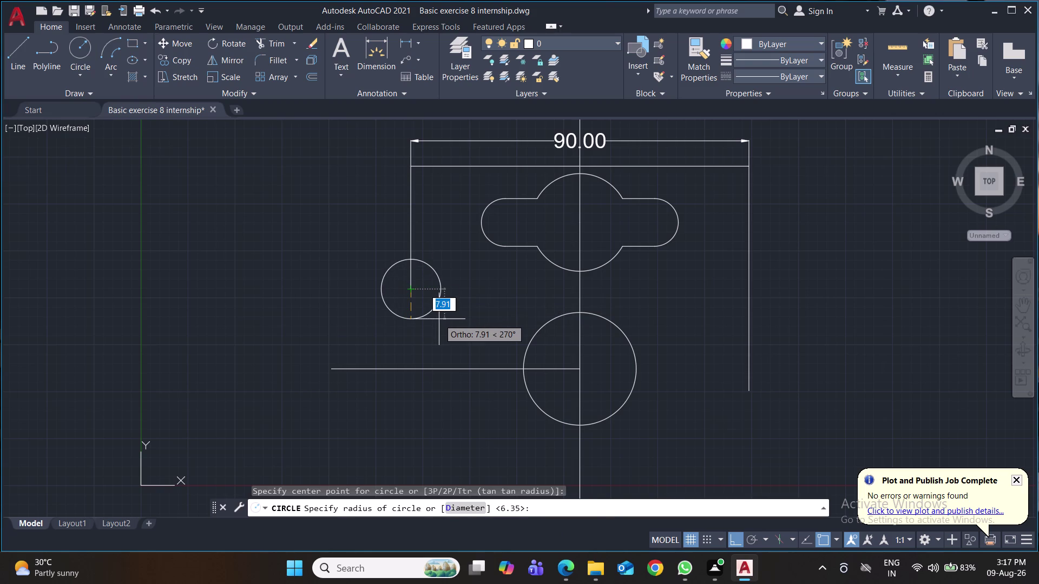
key(d)
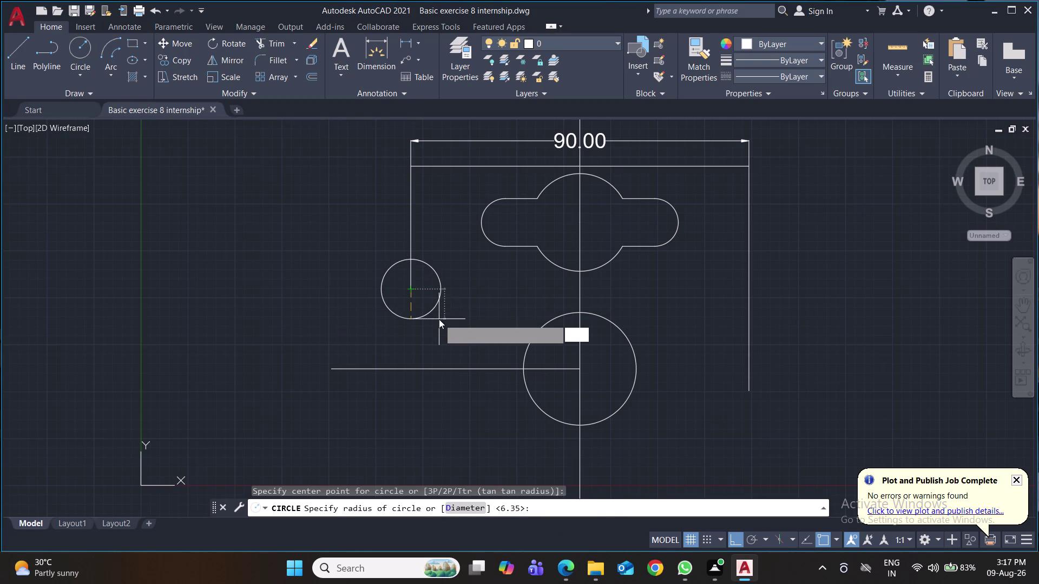
key(Return)
key(5)
key(BackSpace)
text(2)
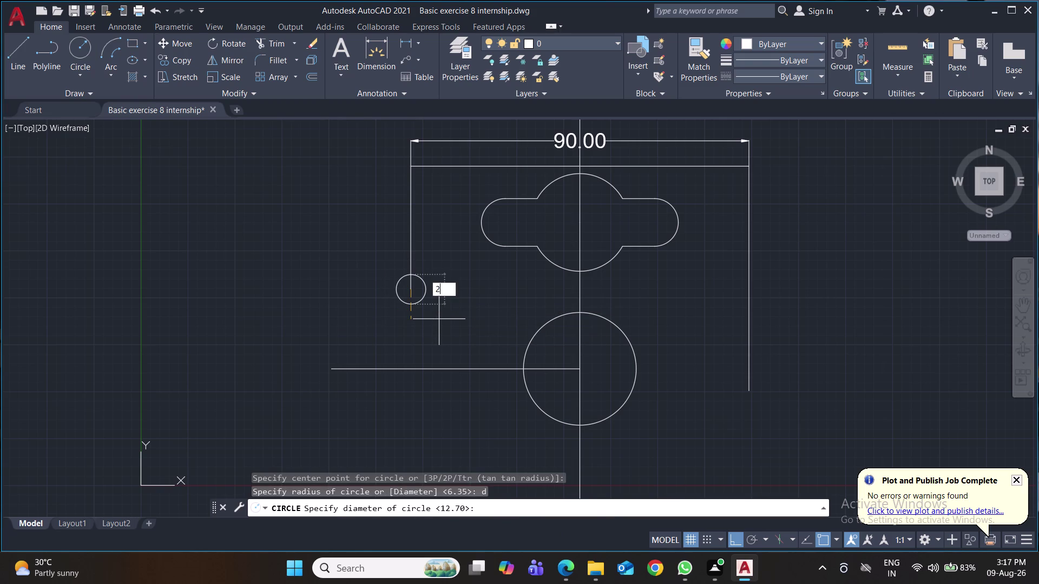
text(0)
key(Return)
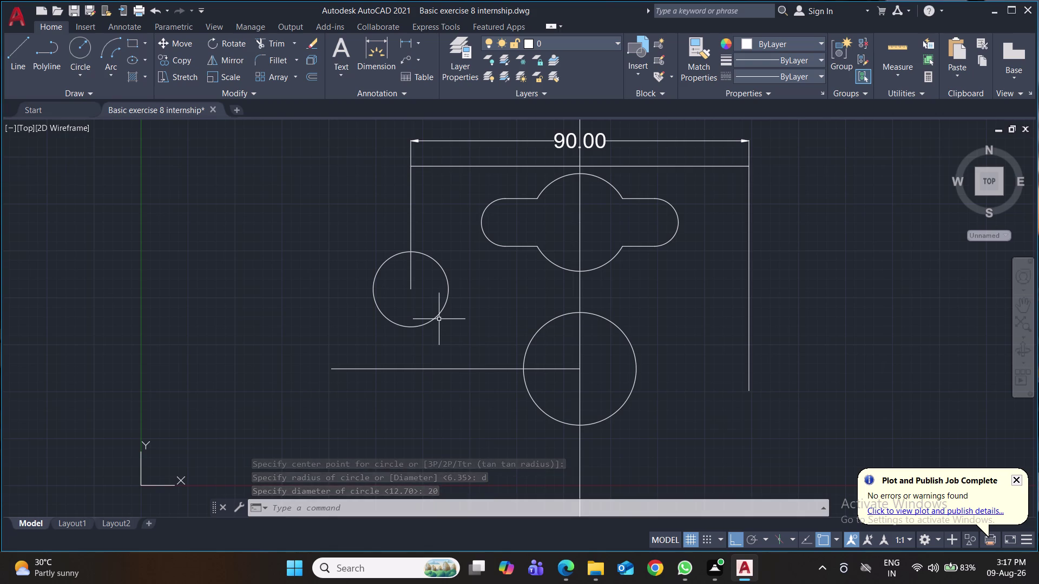
Draw a line from the hole centre perpendicular down to the bottom edge.
click(21, 58)
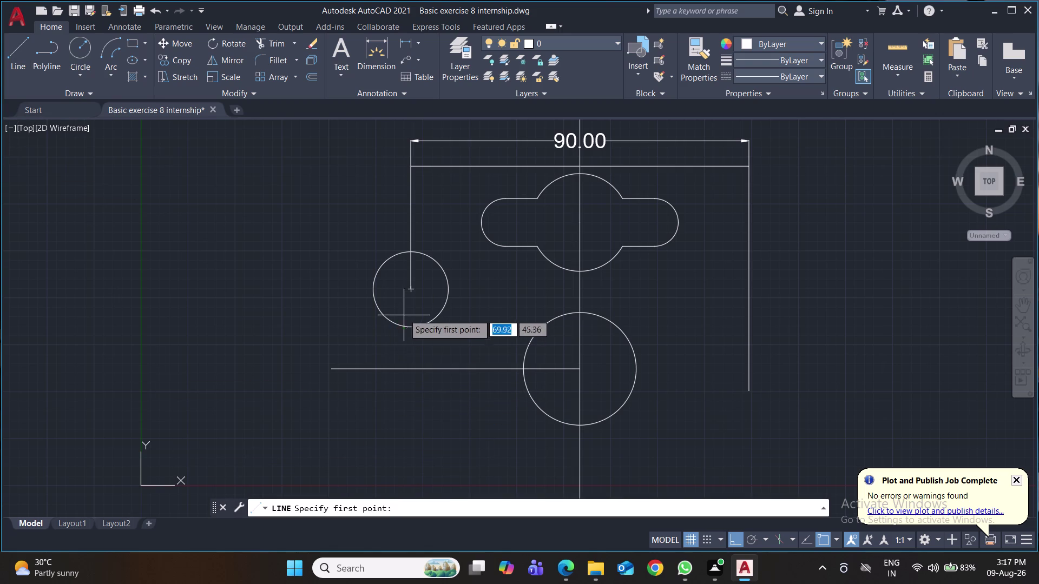
click(414, 290)
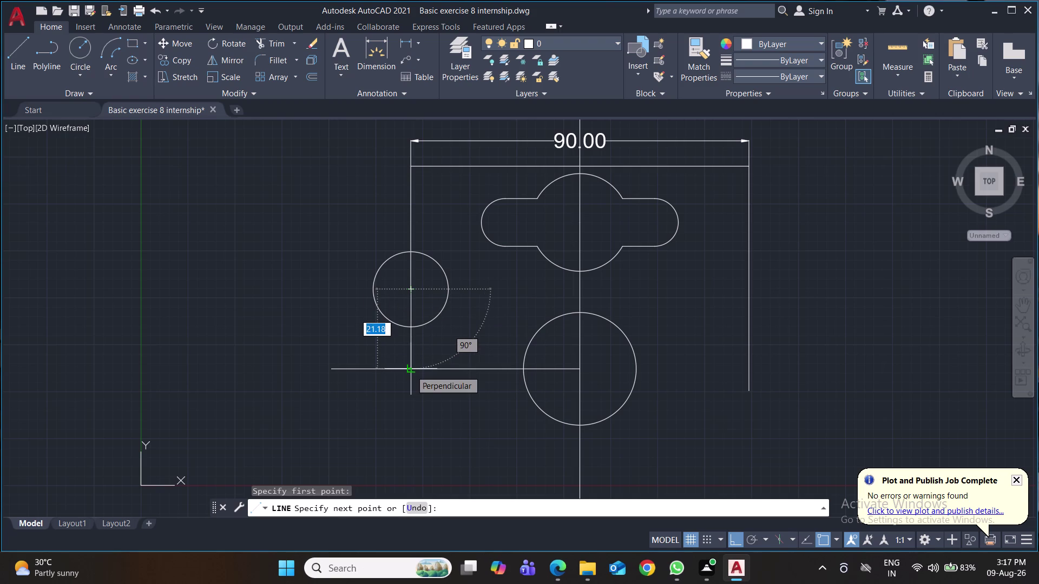
click(411, 371)
key(Return)
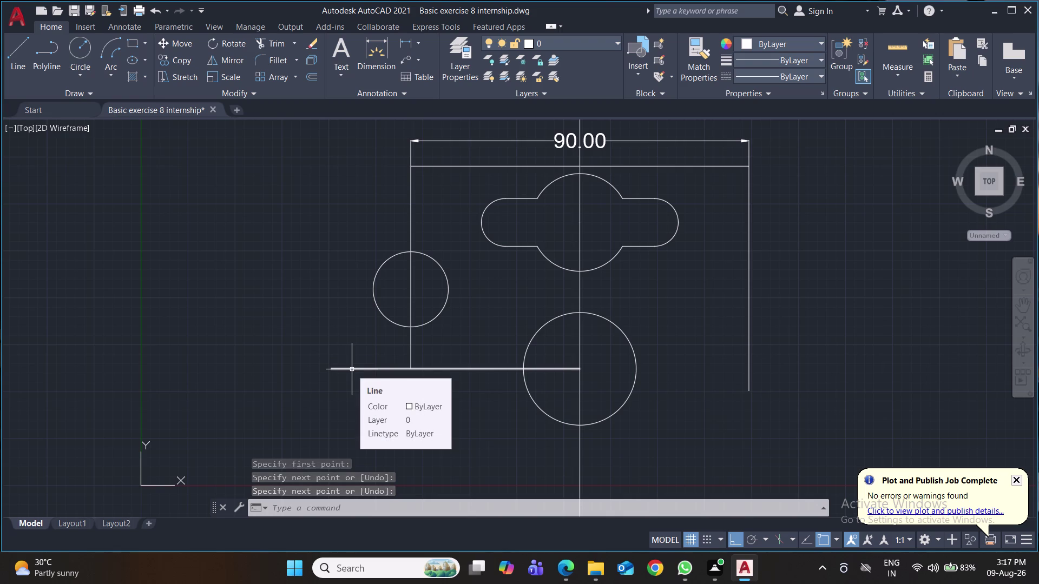
click(408, 40)
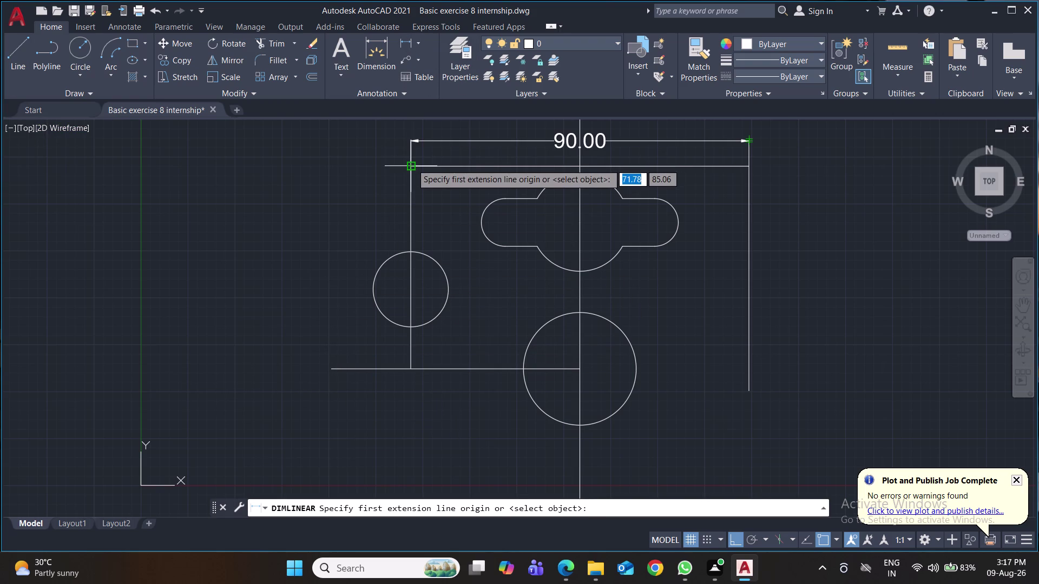
Add the 54.20 vertical dimension left of the plate and begin a line at the lower-left corner.
click(412, 164)
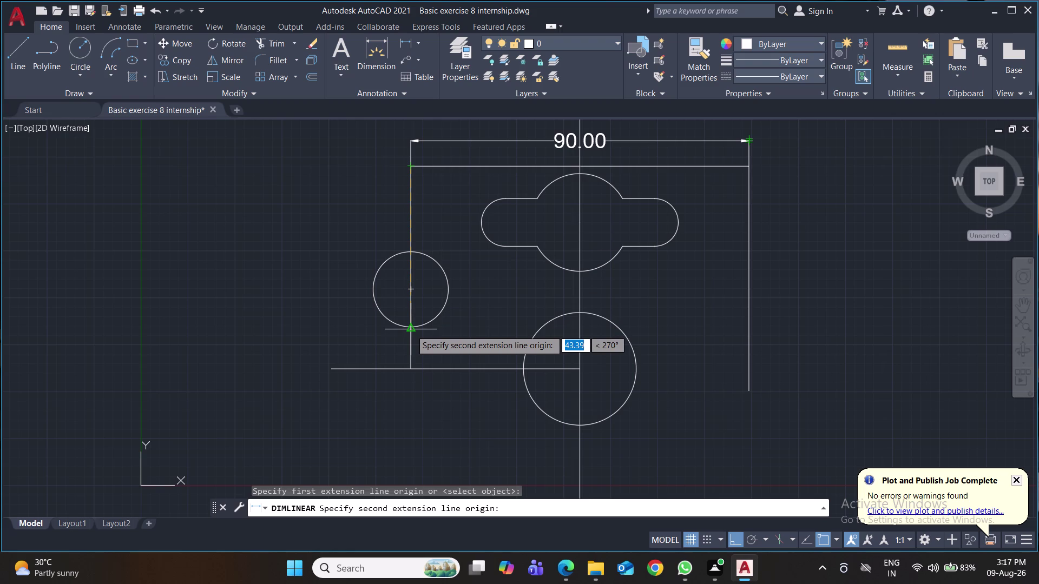
text(54.)
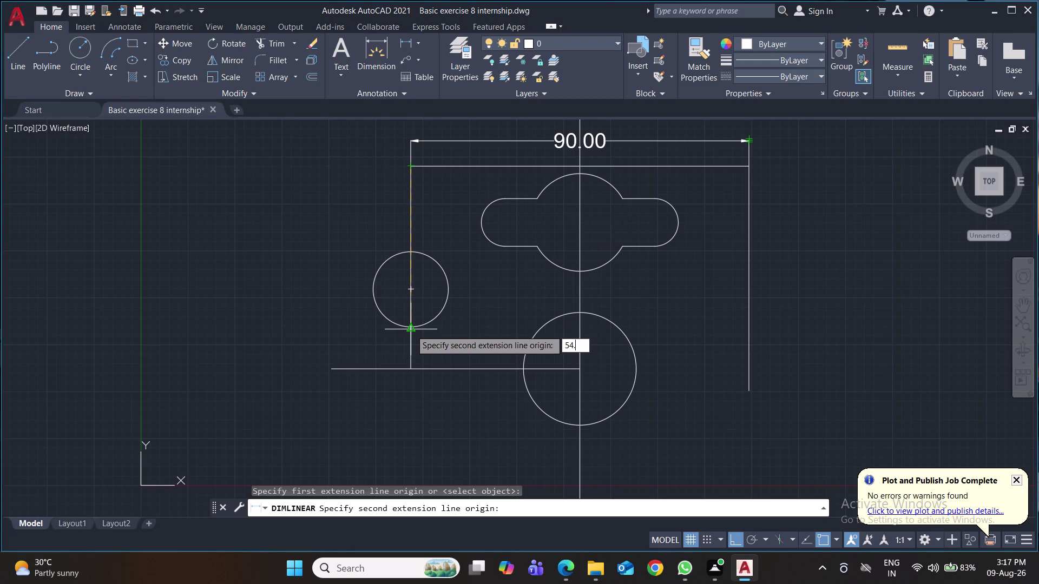
key(2)
key(Return)
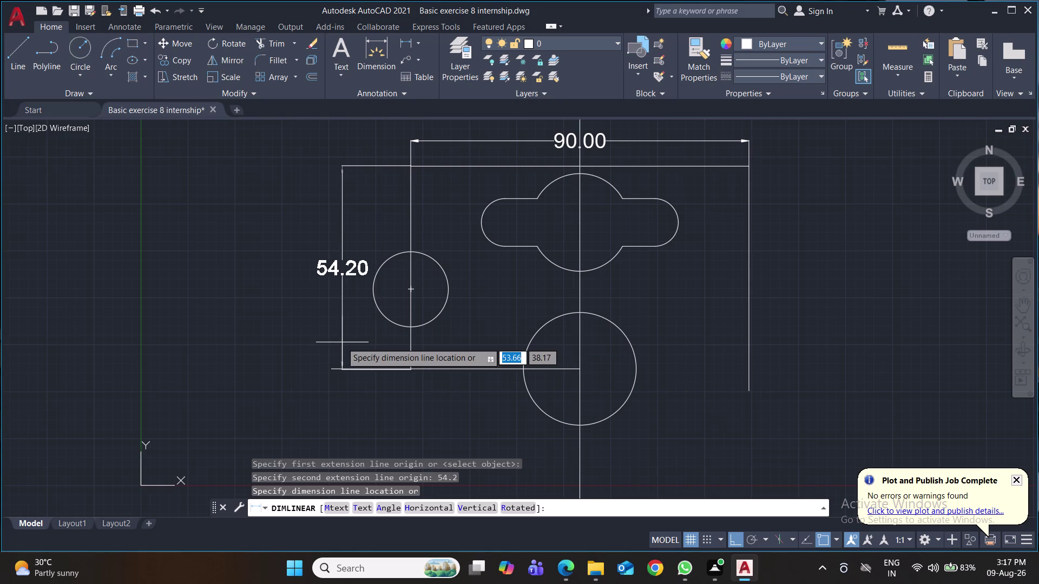
click(313, 343)
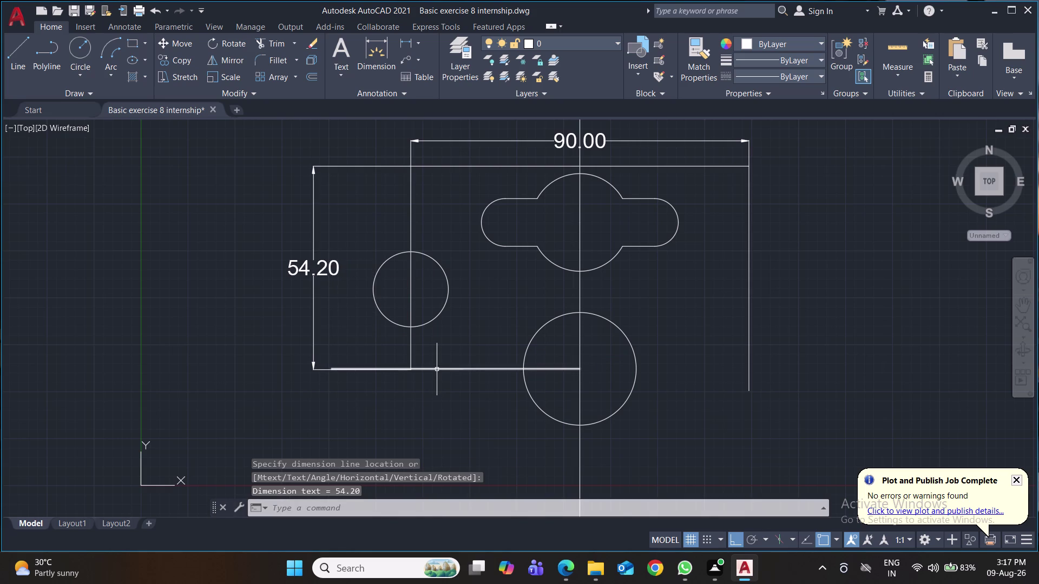
click(437, 368)
key(Delete)
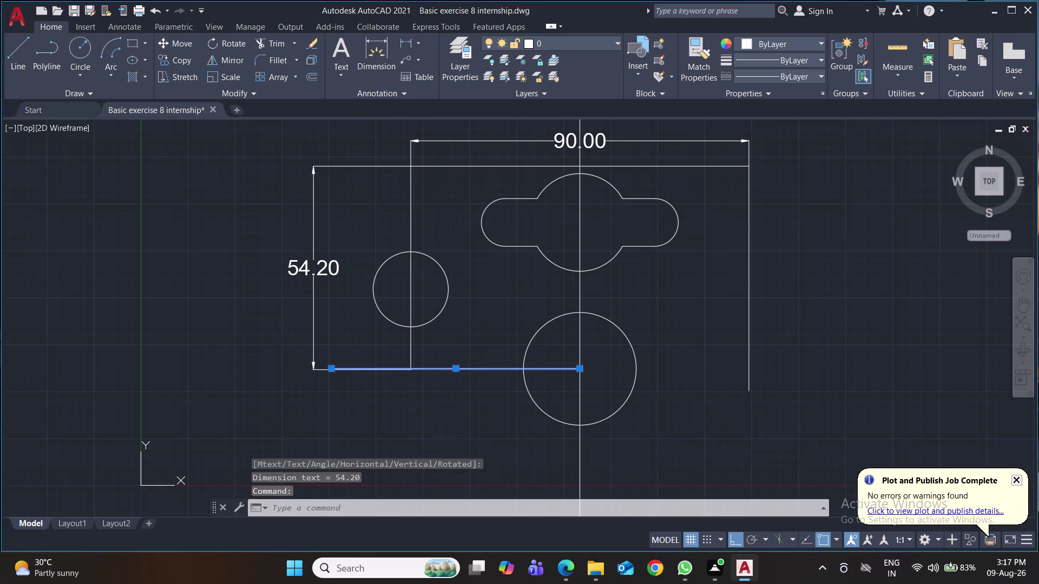
click(14, 53)
click(411, 368)
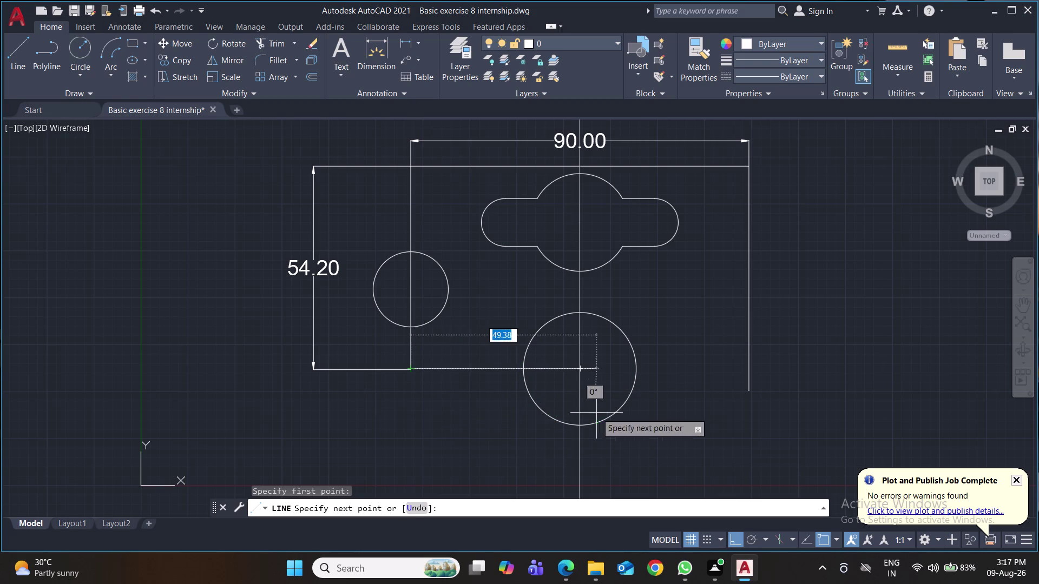
End the bottom line at the centre line and trim the left circle into a semicircular notch.
click(577, 368)
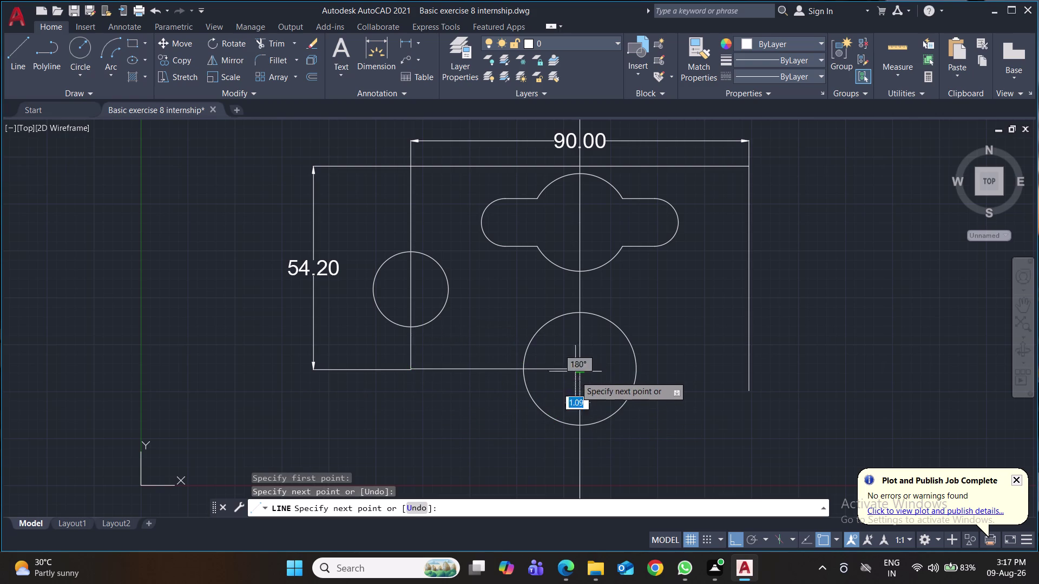
key(Return)
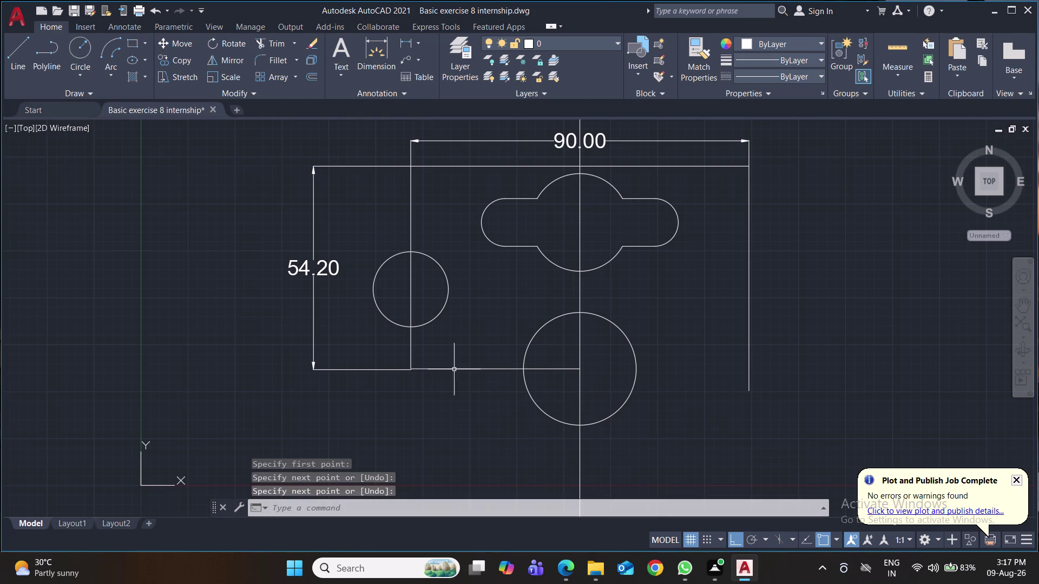
text(tr)
key(Return)
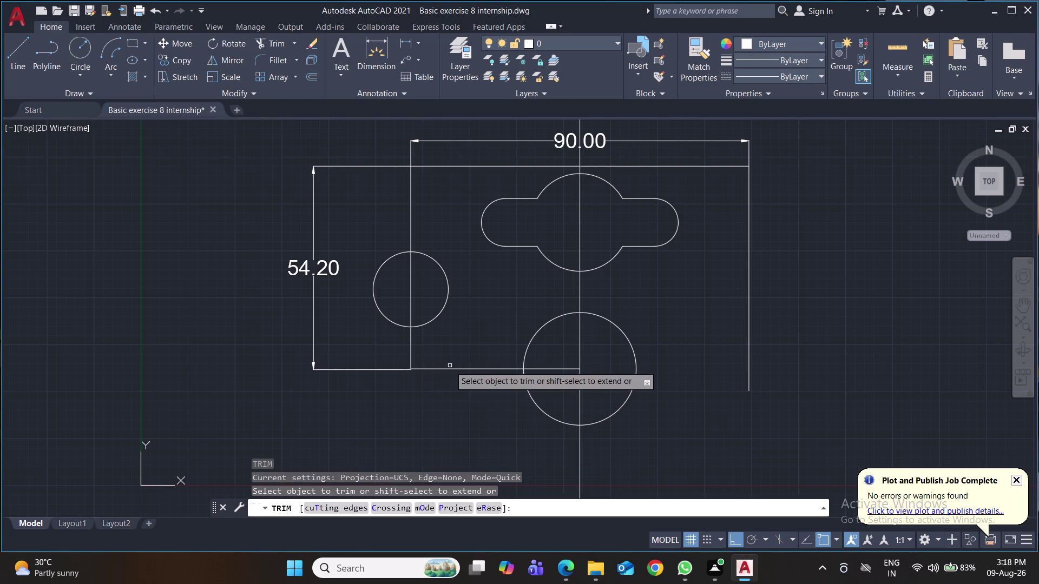
click(377, 307)
click(413, 277)
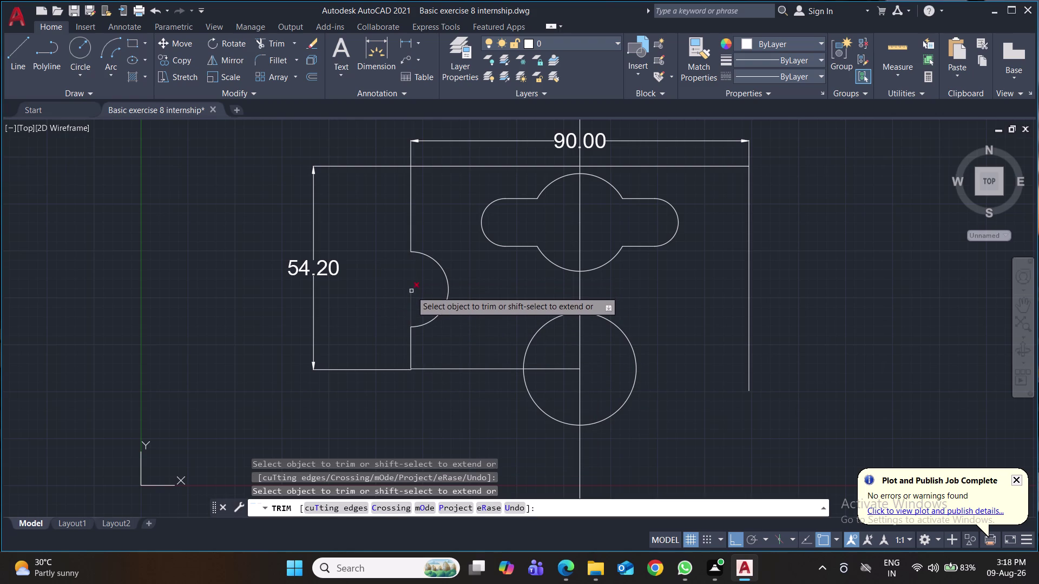
click(411, 296)
Draw a horizontal line from the left notch centre to the plate's right edge.
middle_drag(365, 432, 334, 352)
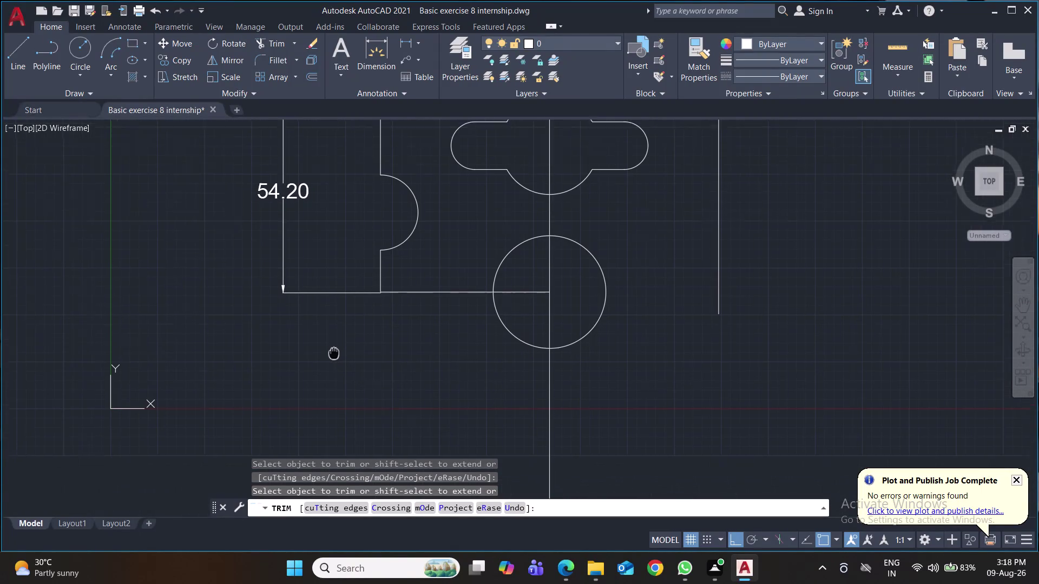
middle_drag(334, 353, 333, 349)
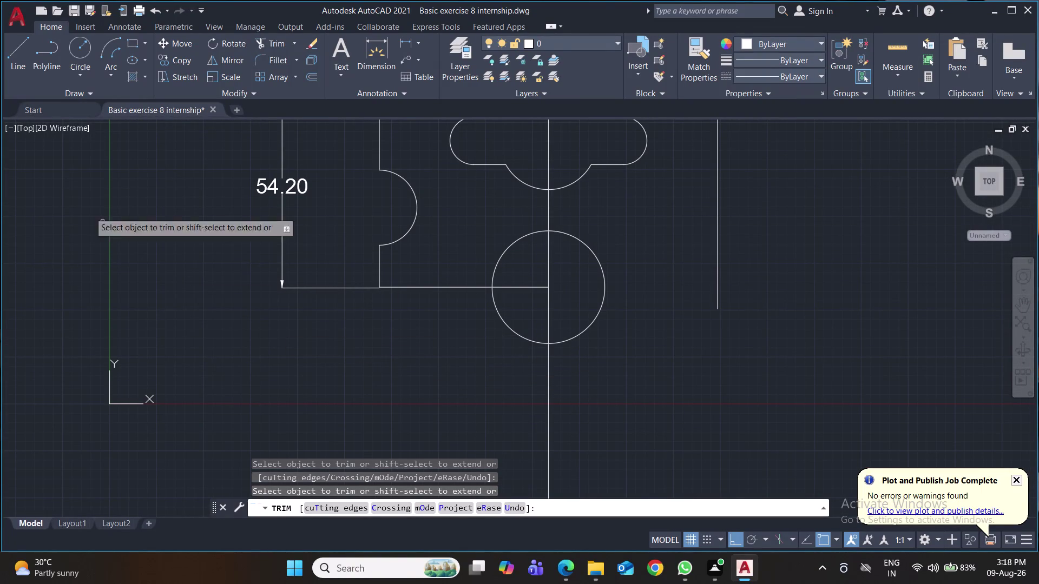
click(19, 50)
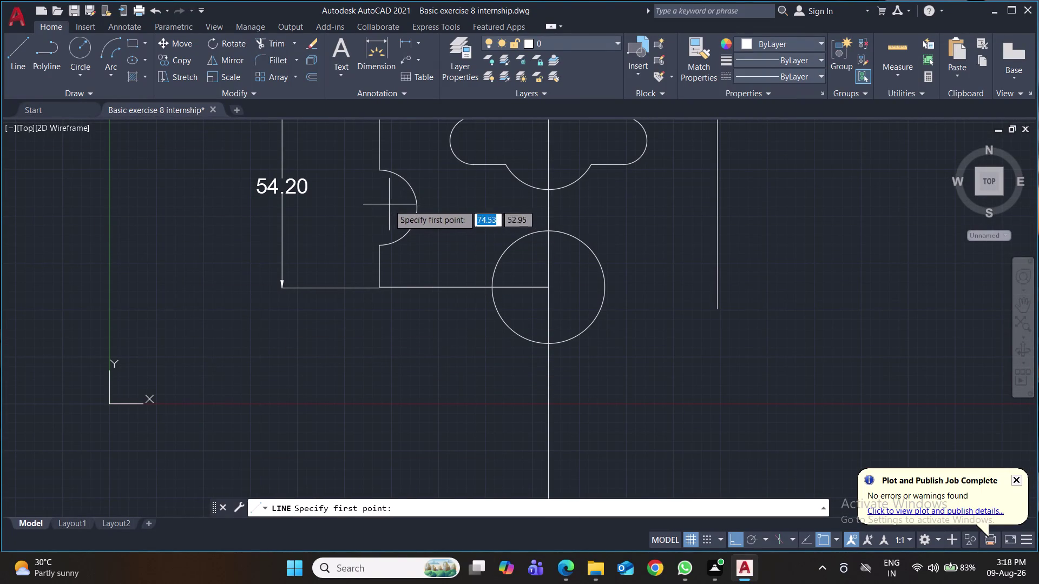
click(379, 210)
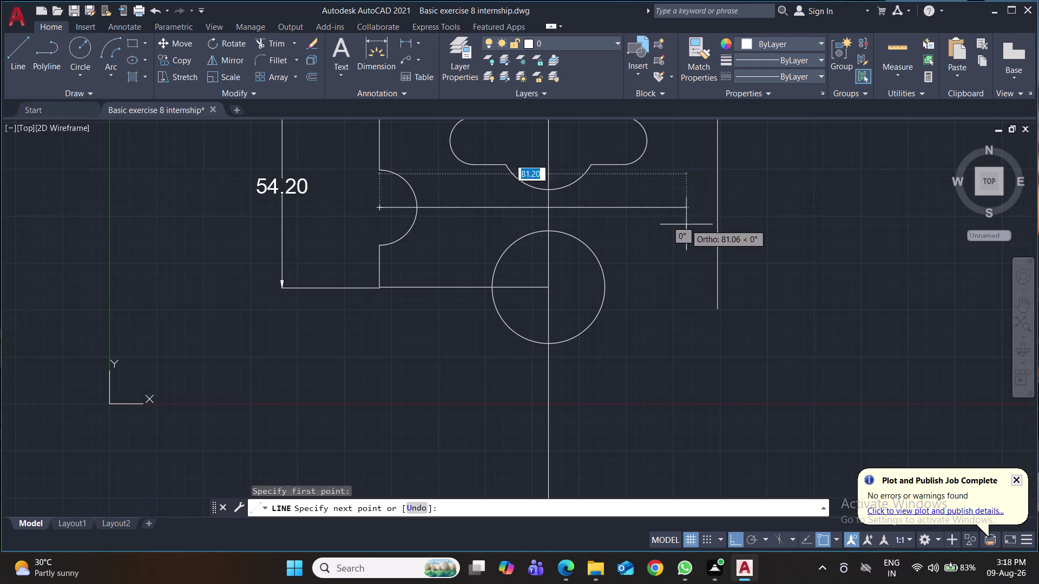
click(718, 208)
middle_drag(782, 228, 789, 417)
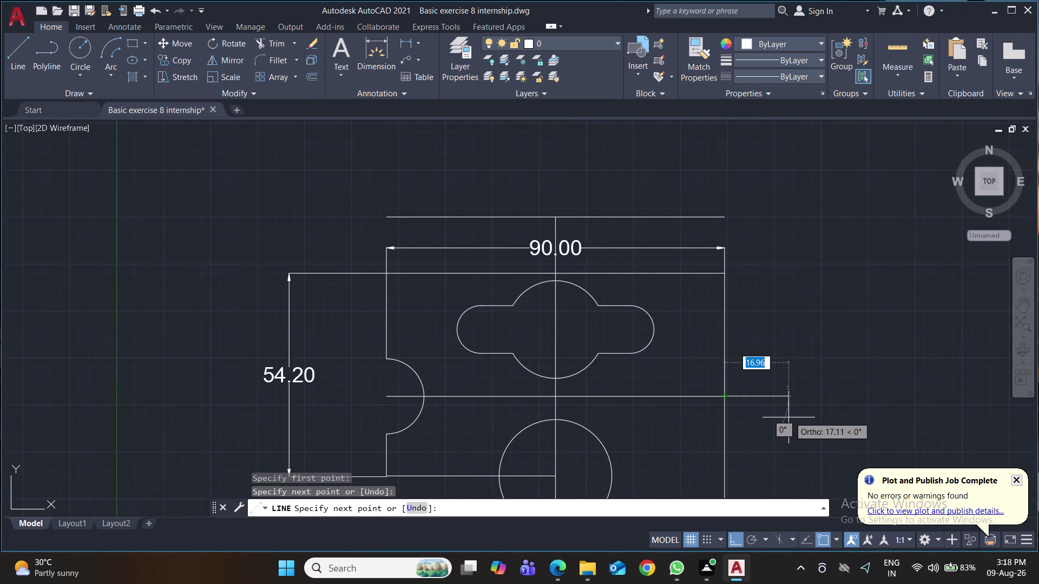
Draw a 20-diameter circle centred where the horizontal line meets the right edge.
key(Return)
key(c)
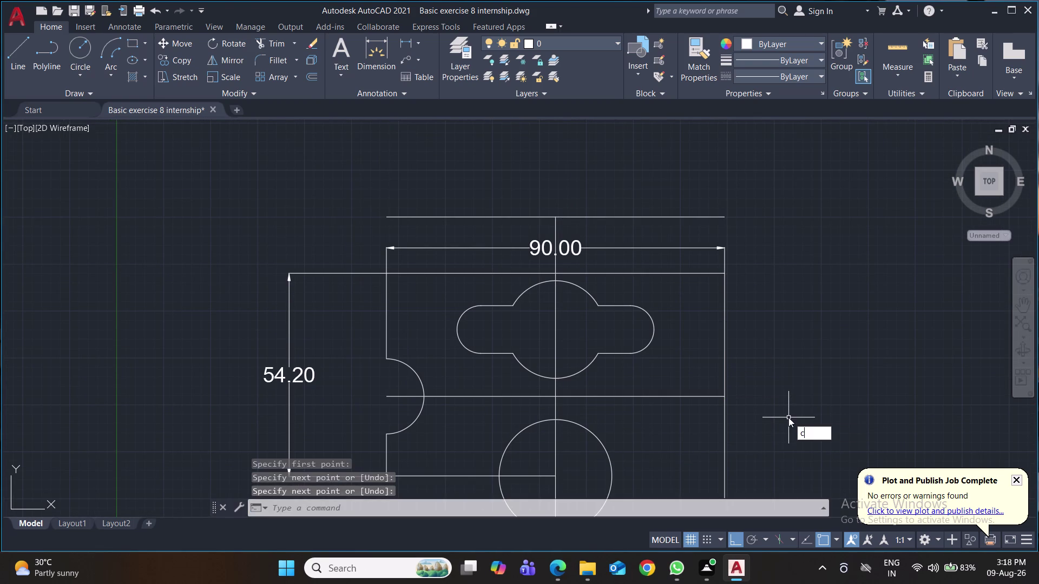
key(Return)
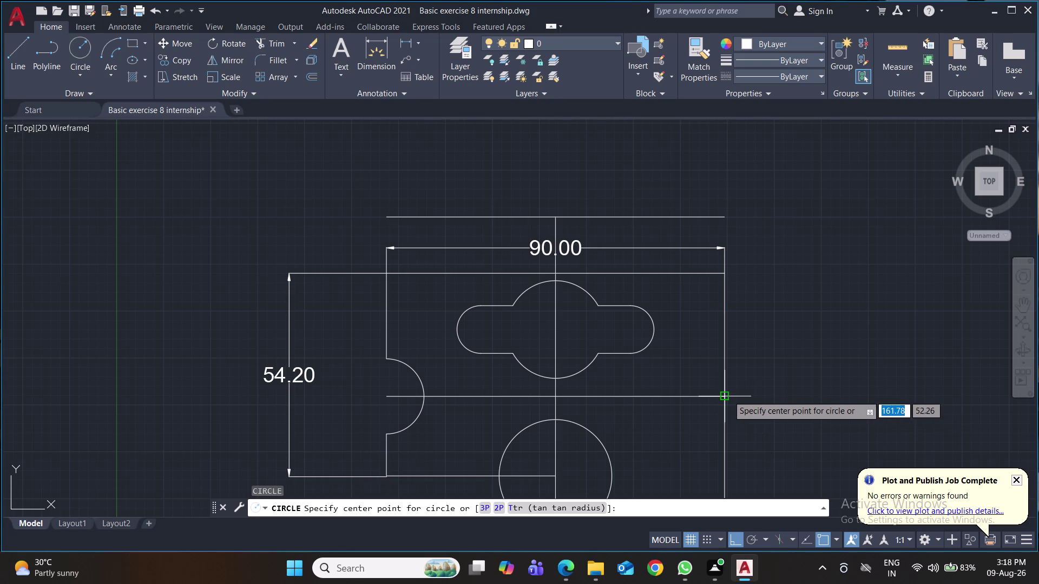
click(725, 395)
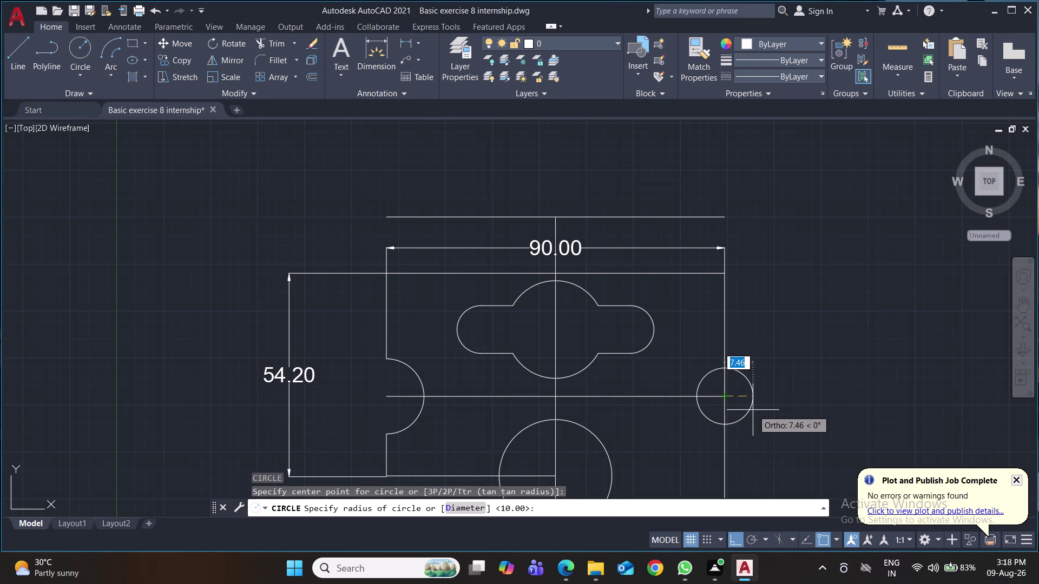
key(d)
key(Return)
text(20)
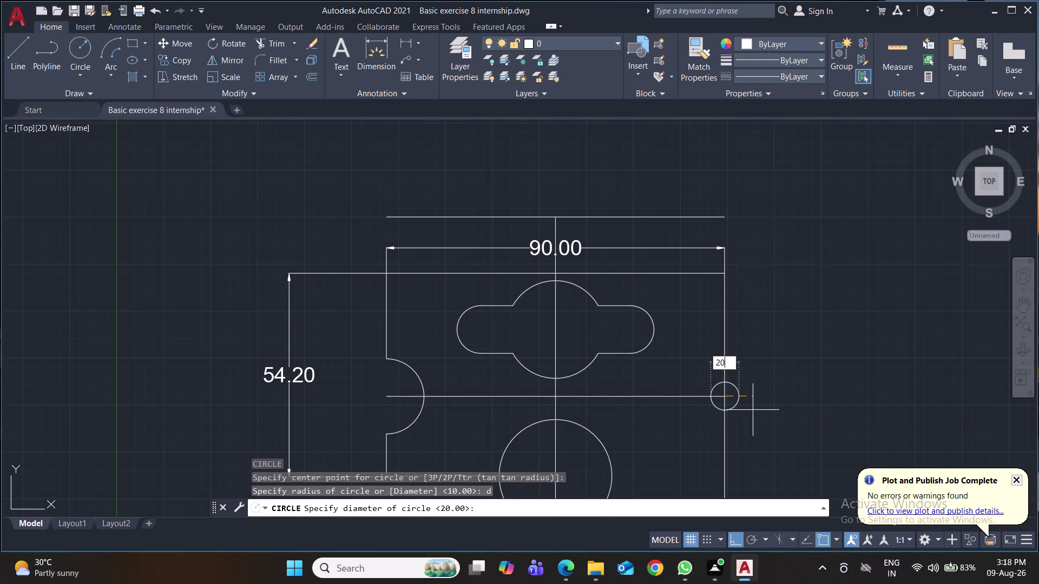
key(Return)
middle_drag(806, 401, 817, 335)
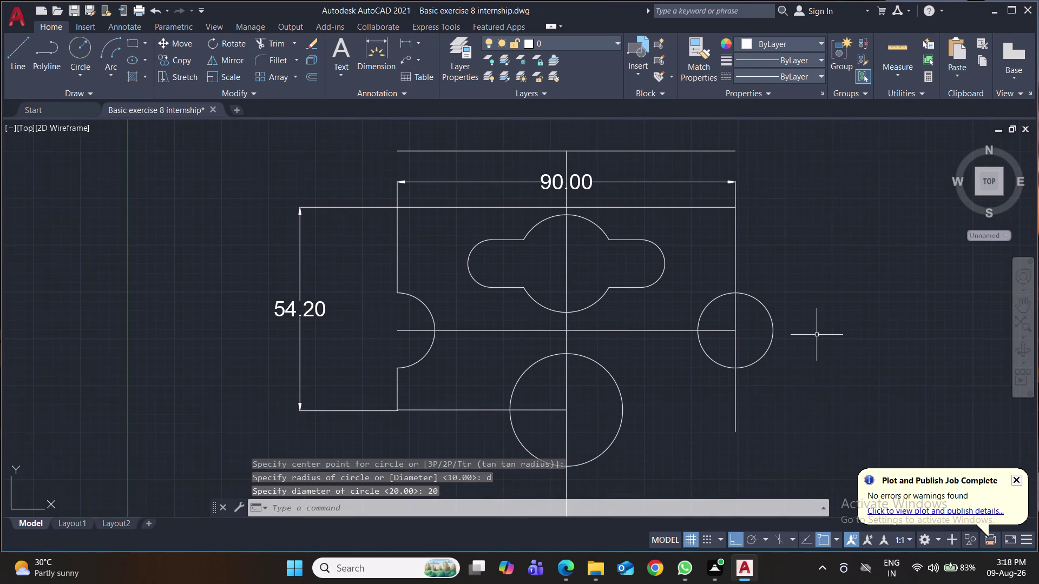
text(tr)
key(Return)
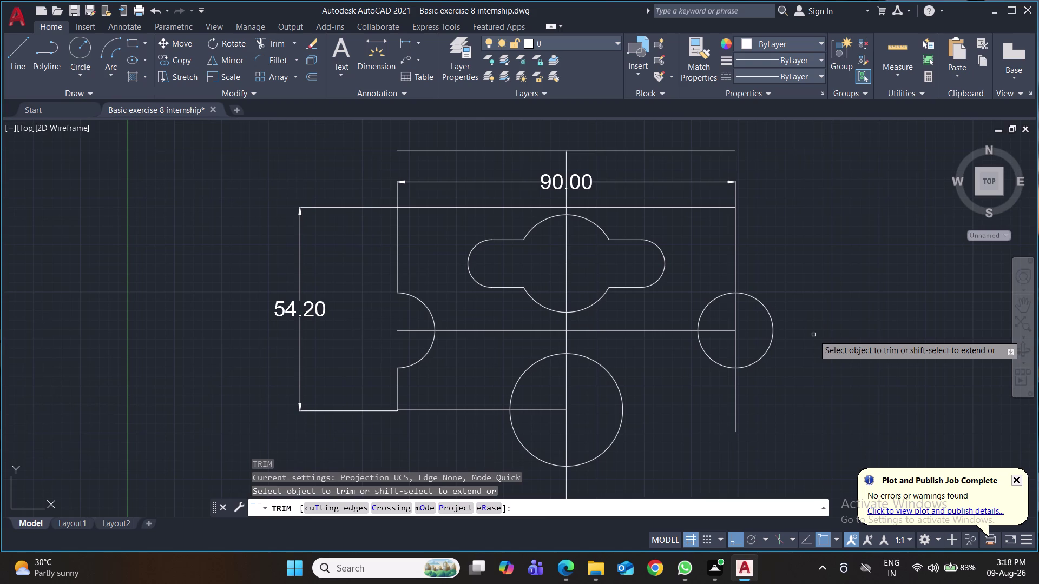
Trim the right circle and edge piece into a semicircular notch on the right edge.
click(771, 322)
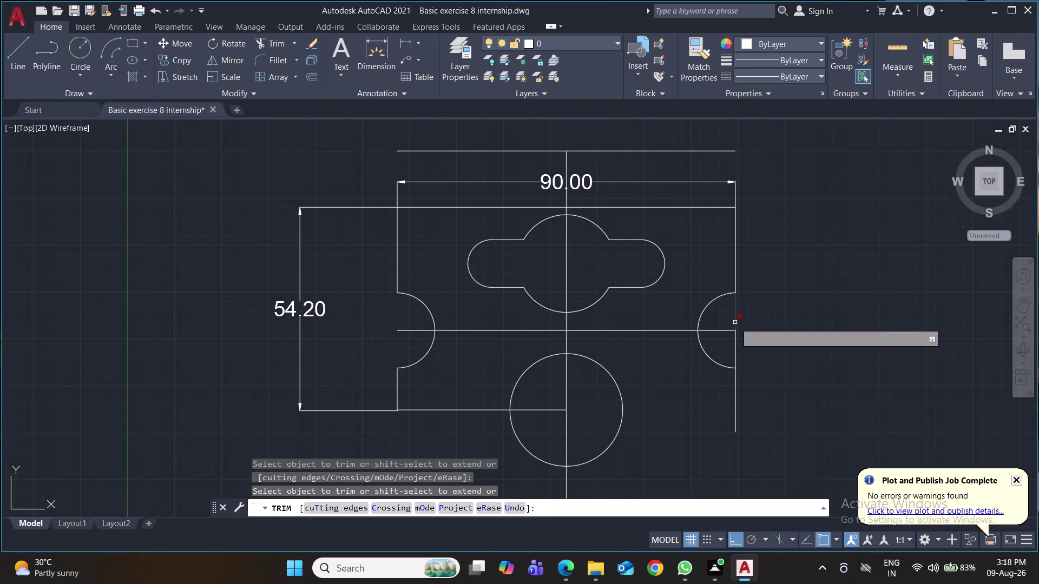
click(735, 322)
click(726, 330)
click(734, 336)
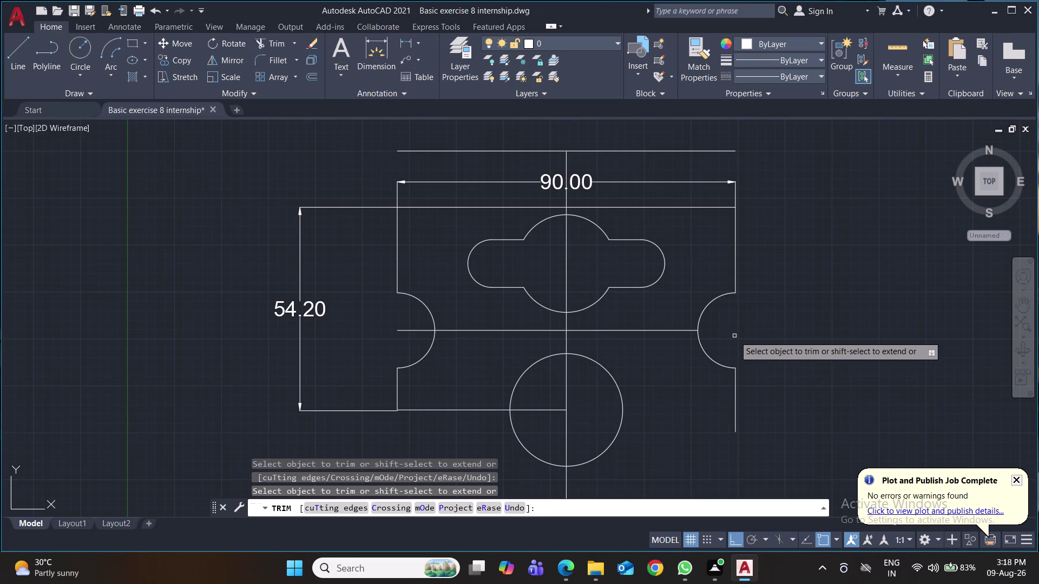
Remove the horizontal helper line between the notches and save the drawing.
click(408, 330)
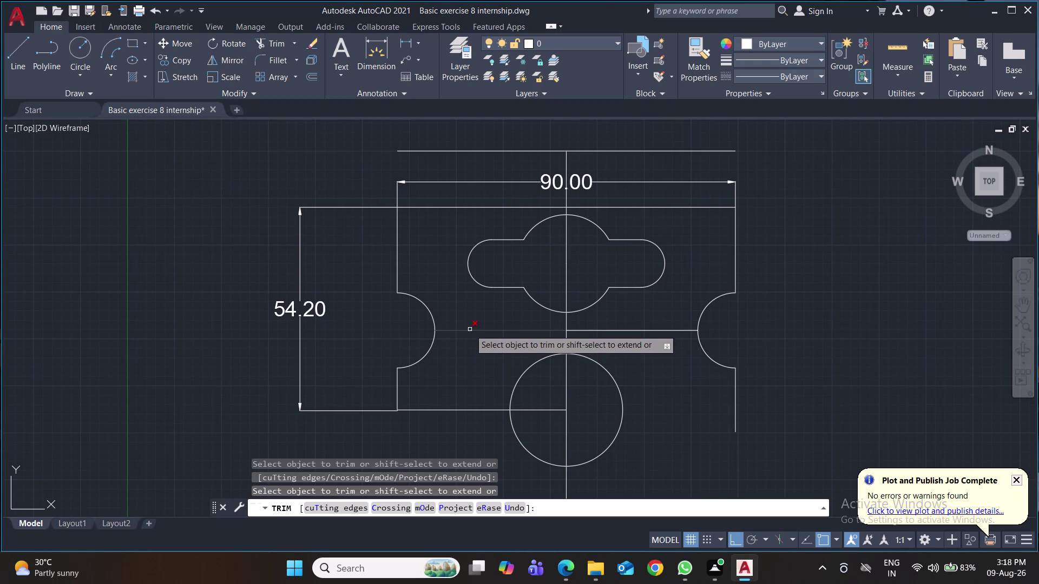
click(469, 330)
click(590, 332)
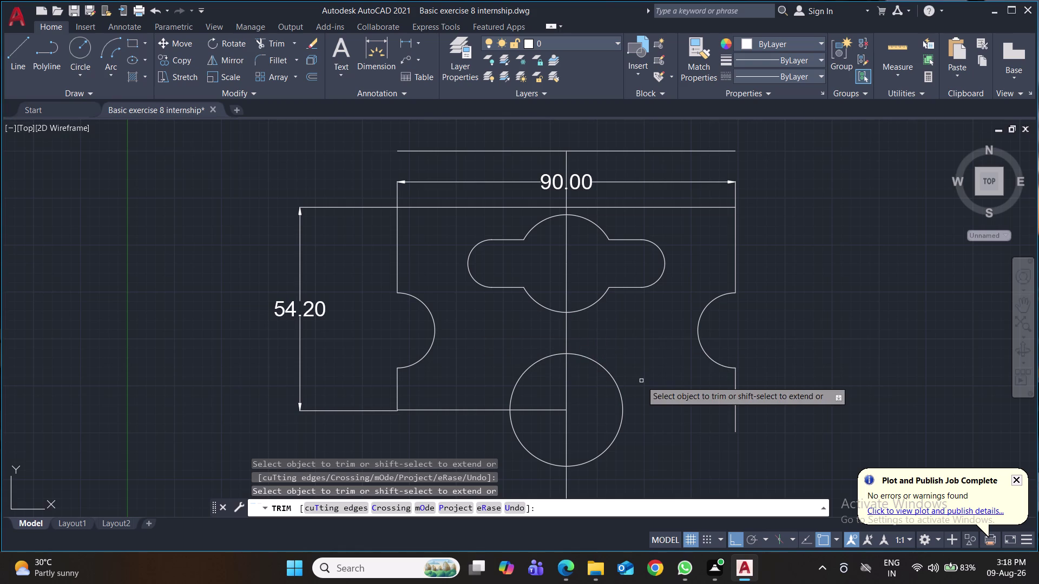
key(ctrl+s)
key(ctrl+s)
key(ctrl+s)
key(ctrl+s)
key(ctrl+s)
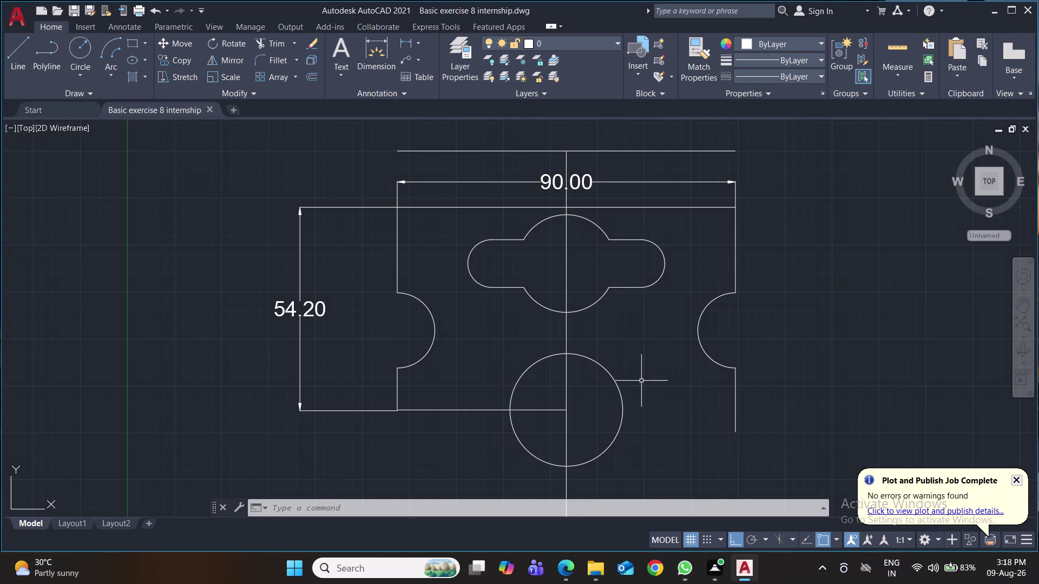
middle_drag(677, 375, 675, 294)
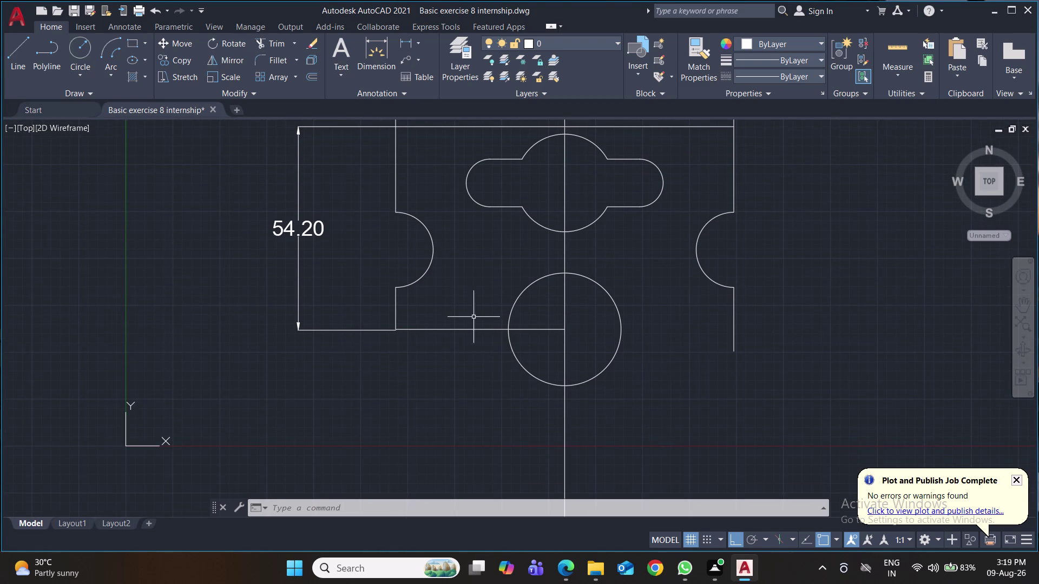
Erase the bottom horizontal line running left from the lower circle's centre.
click(460, 330)
key(Delete)
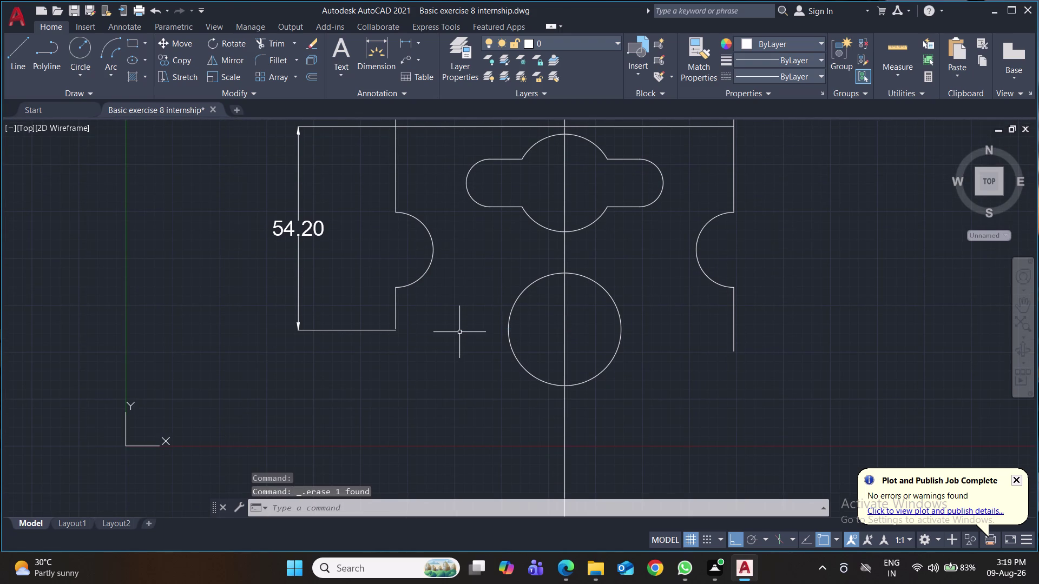
middle_drag(695, 418, 669, 352)
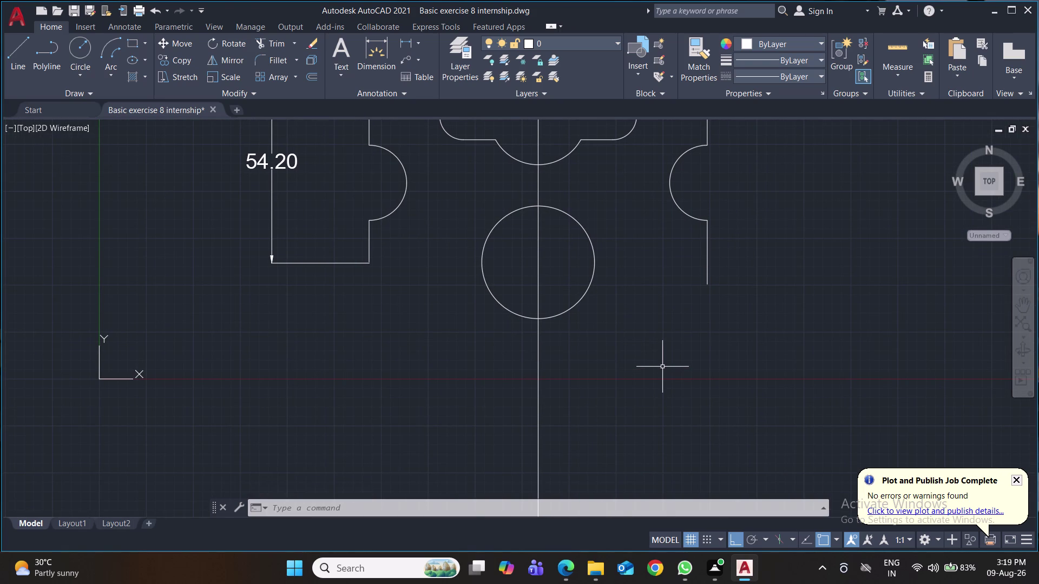
click(79, 46)
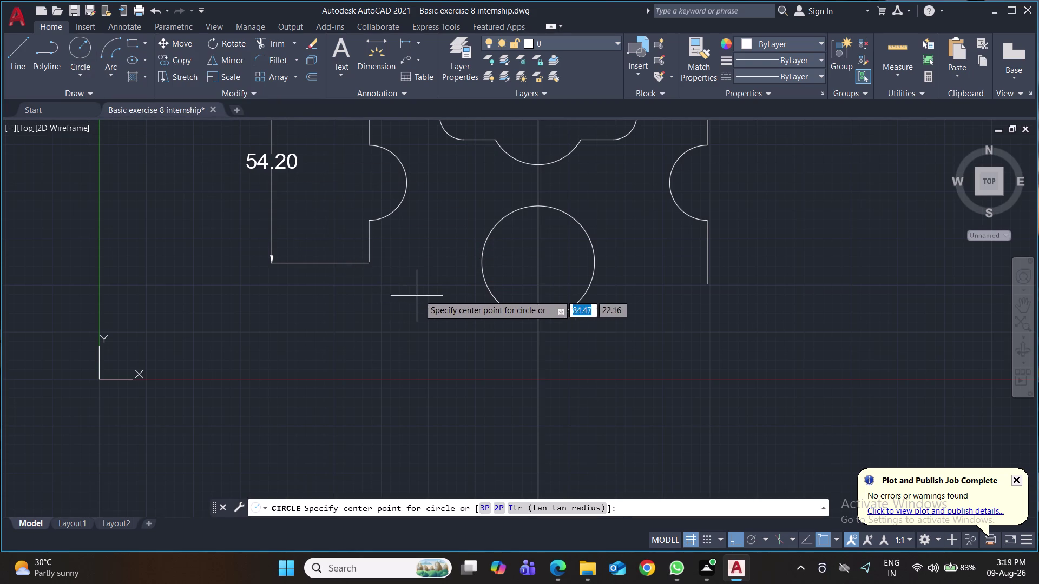
Draw a radius-45 circle centred on the lower circle's centre.
click(540, 263)
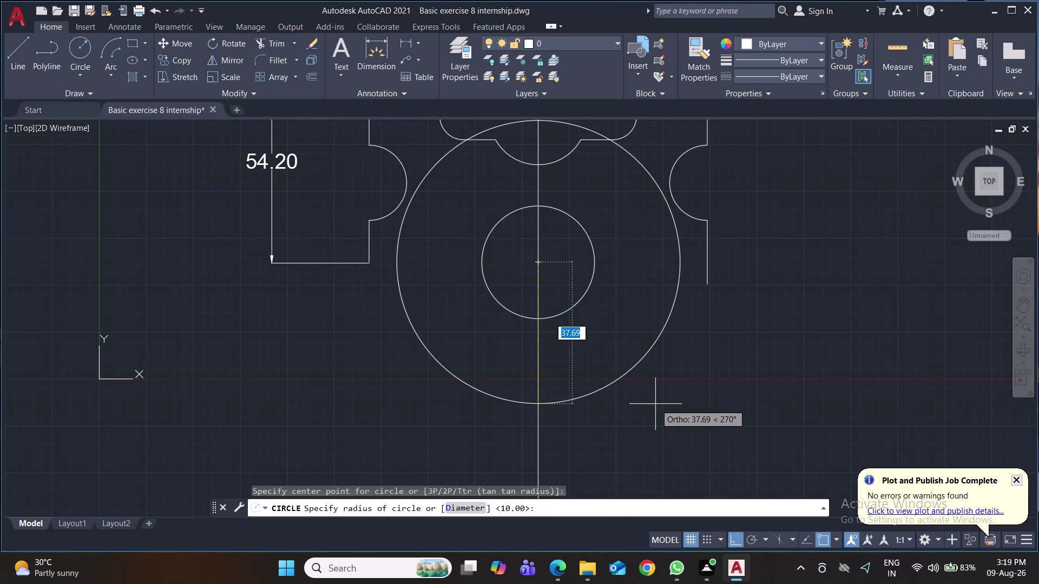
text(45)
key(Return)
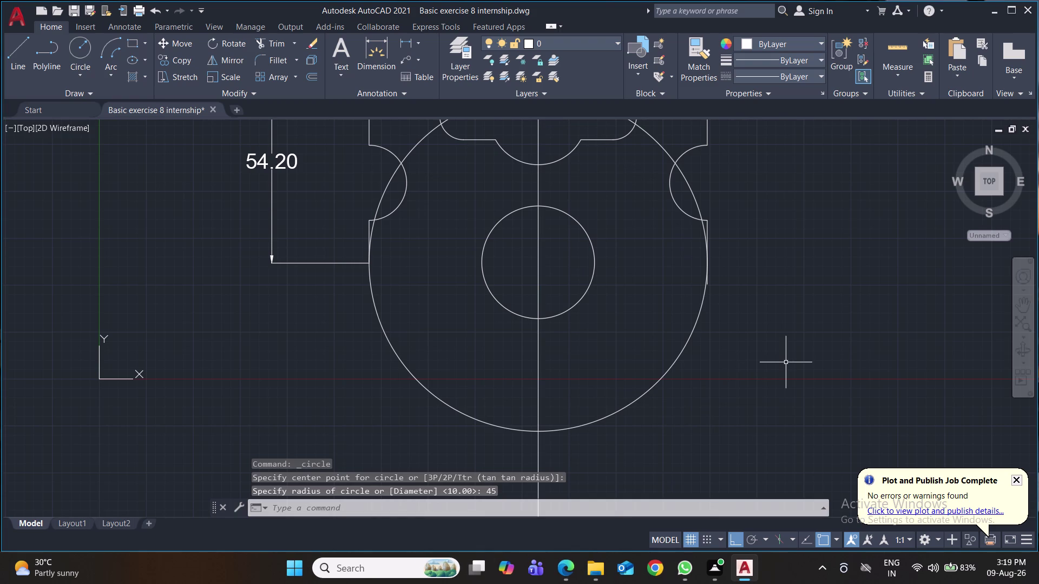
middle_drag(786, 362, 780, 420)
Trim the 45-radius circle and stray edge pieces around the notches and slot.
text(tr)
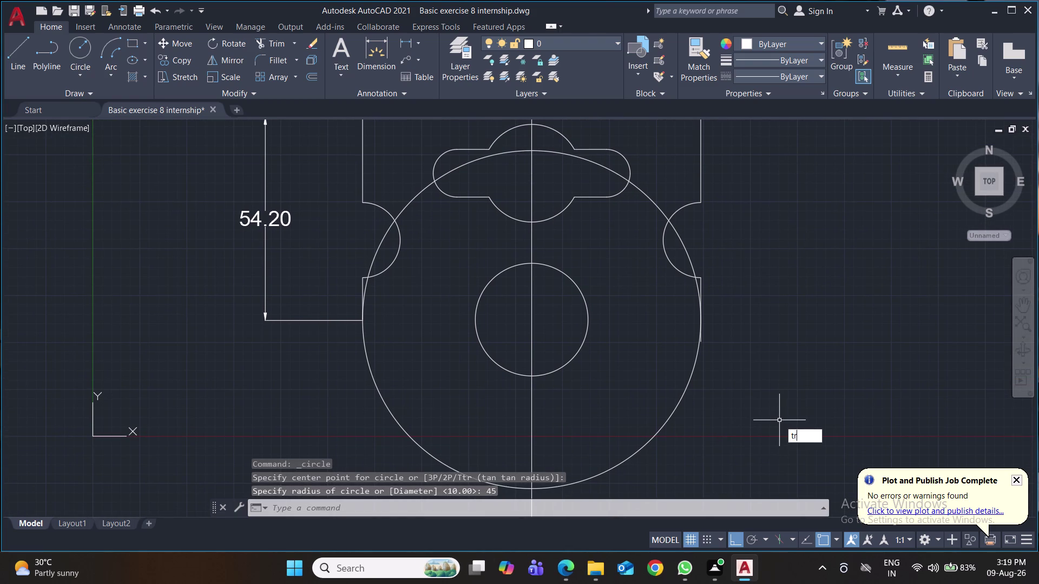
key(Return)
click(383, 235)
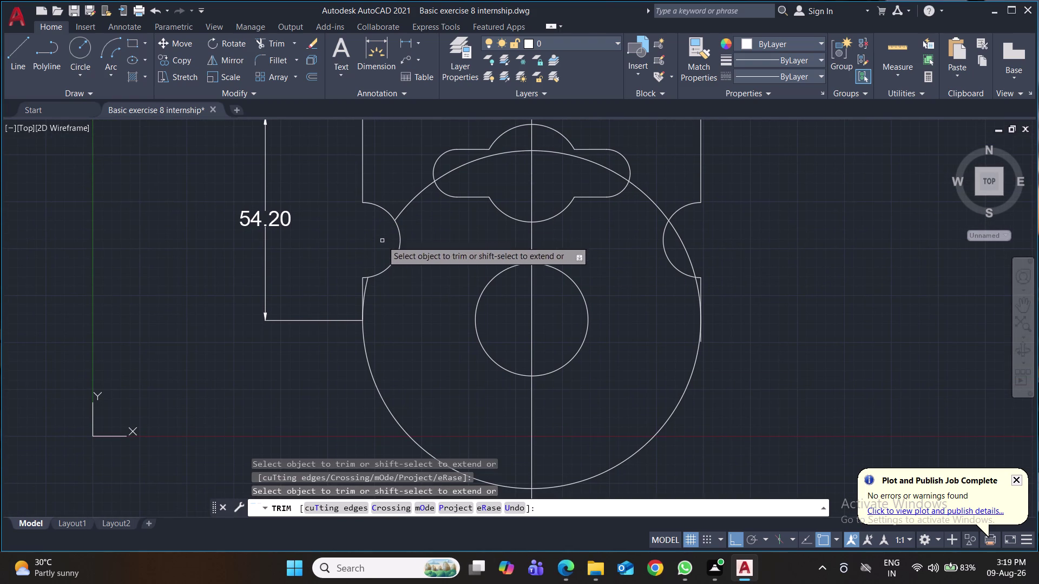
click(368, 288)
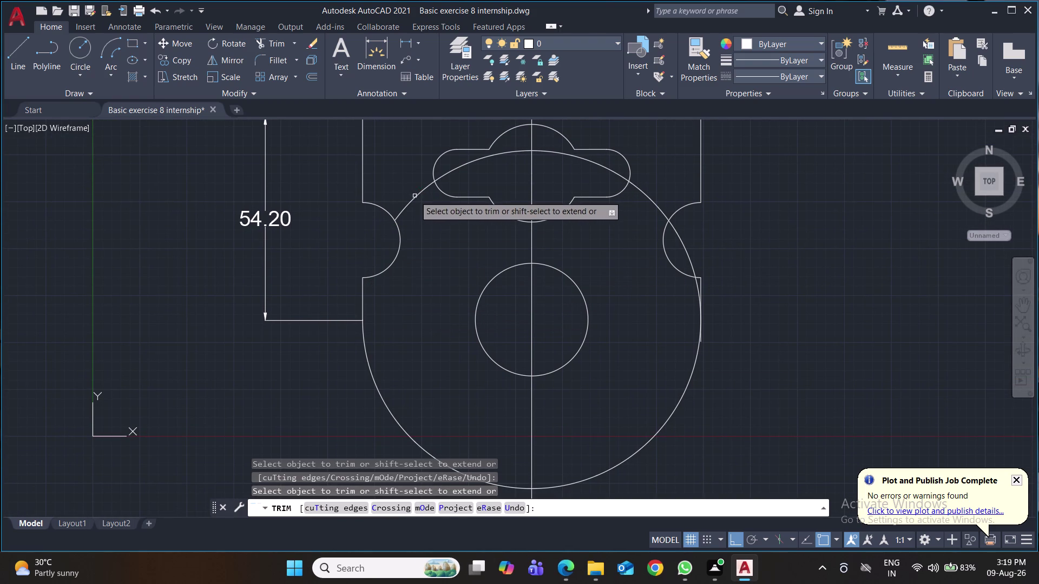
click(415, 196)
click(463, 167)
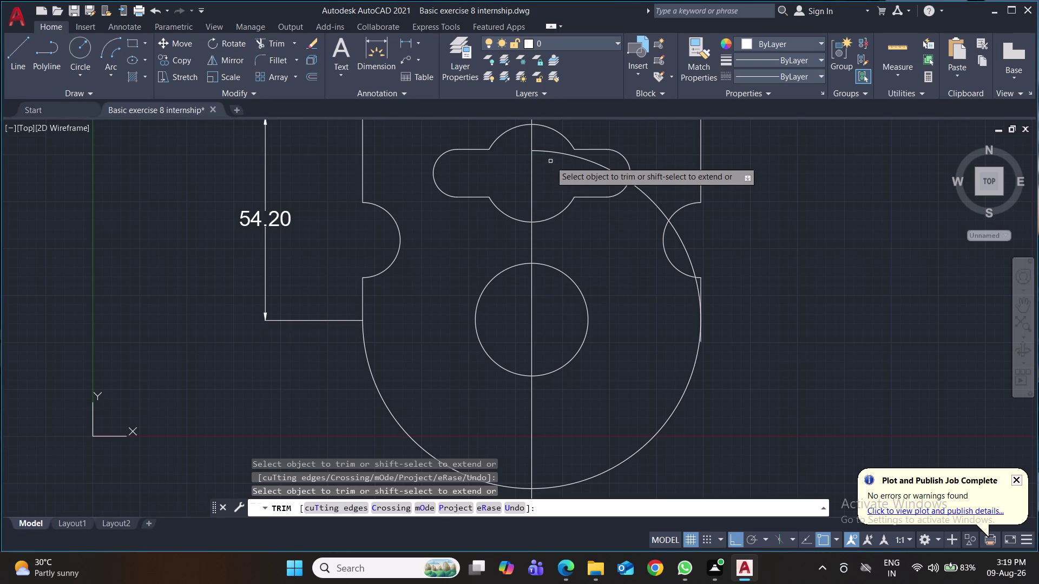
click(551, 151)
click(642, 193)
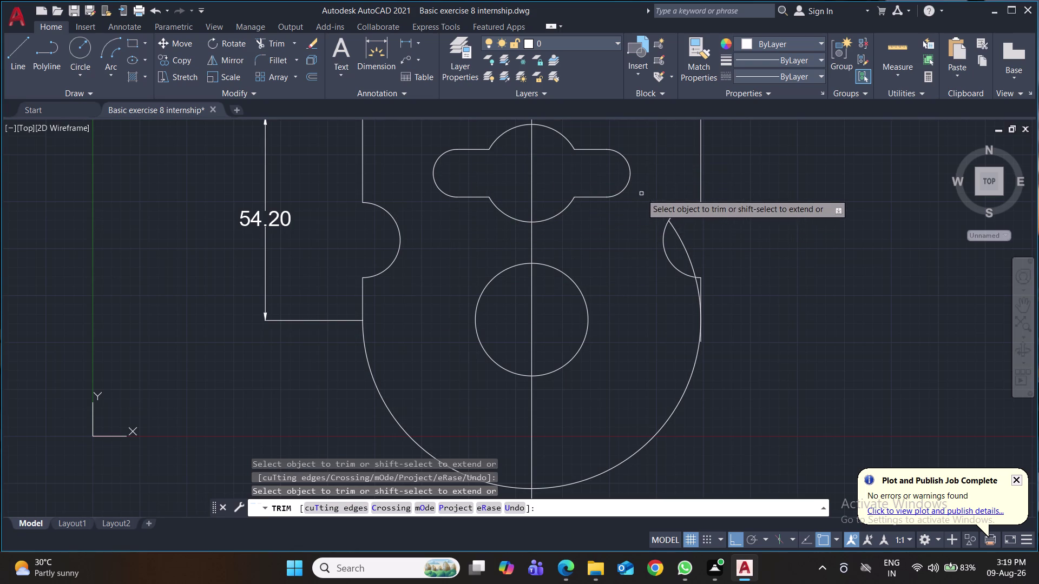
click(682, 241)
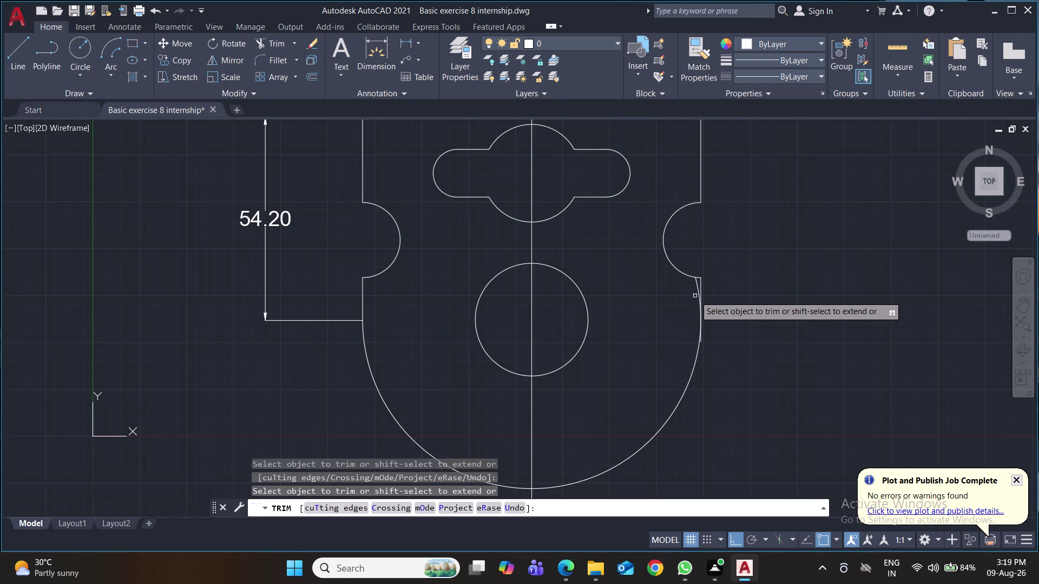
click(696, 288)
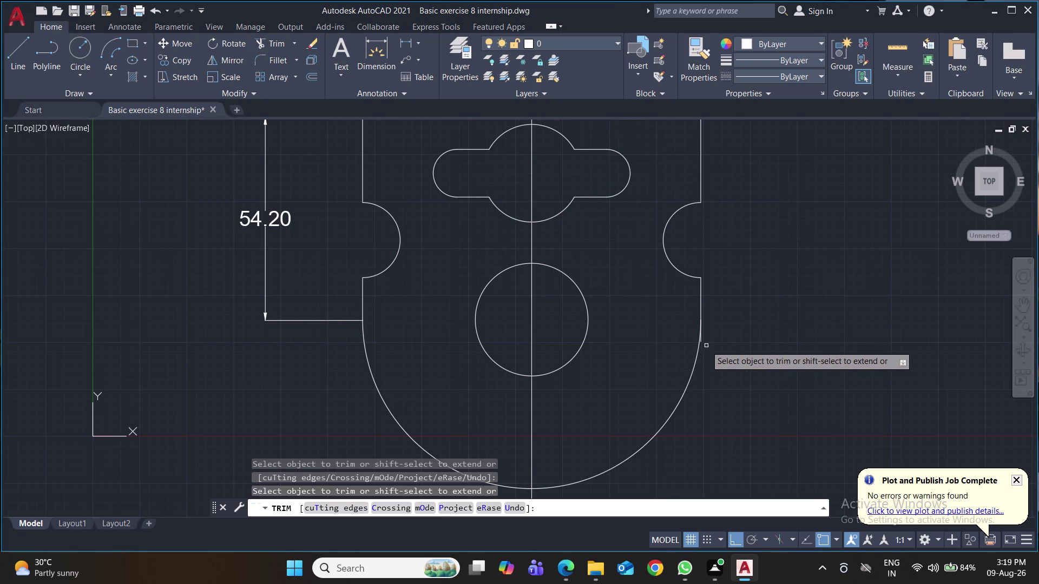
scroll(up, 3)
scroll(up, 3)
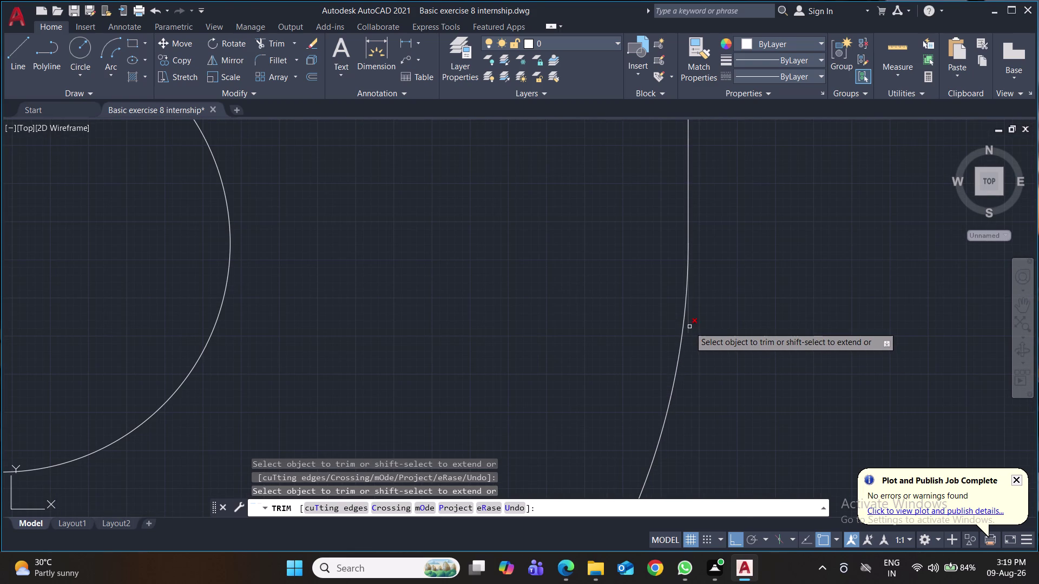
click(690, 327)
scroll(down, 3)
scroll(down, 3)
middle_drag(753, 341, 736, 289)
scroll(down, 3)
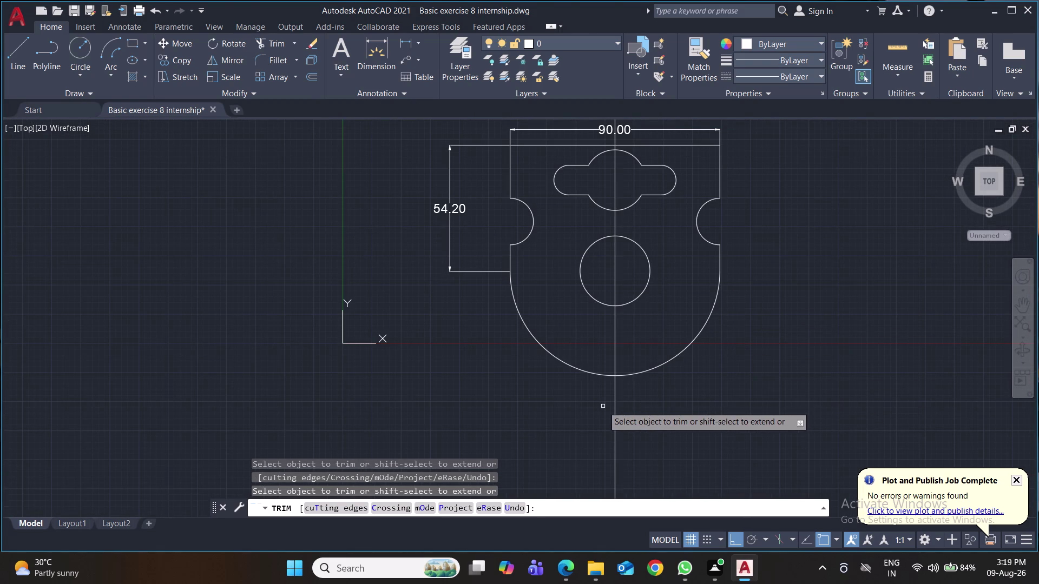
Trim away the vertical centre line pieces from bottom to top and save.
click(616, 406)
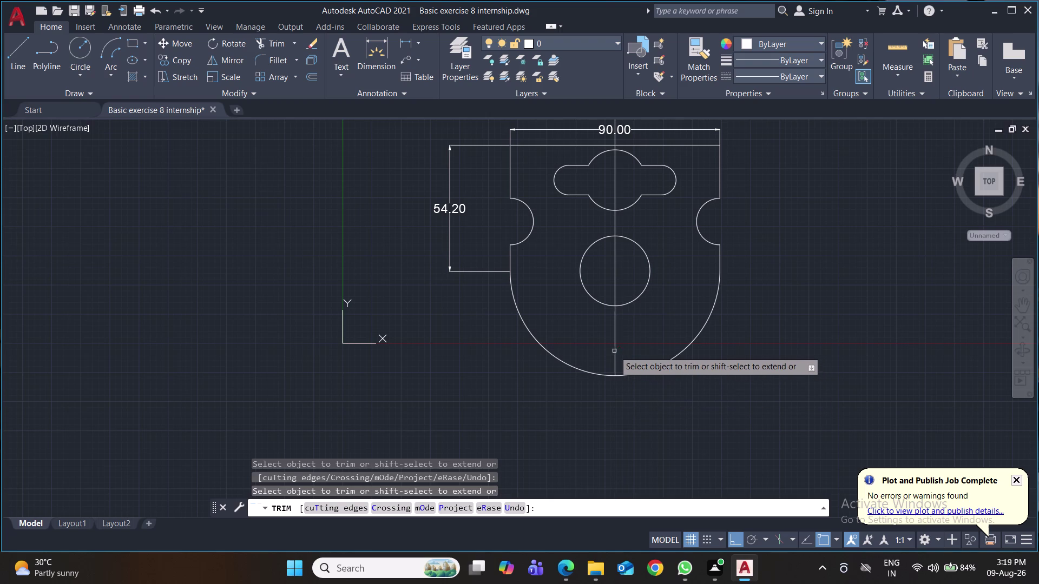
click(615, 352)
click(616, 291)
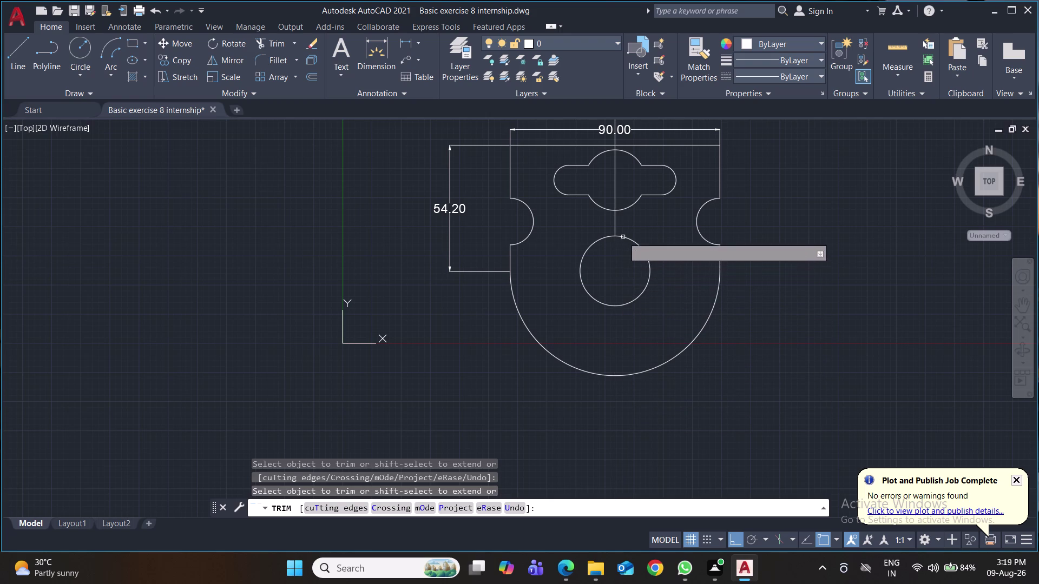
click(614, 227)
click(615, 197)
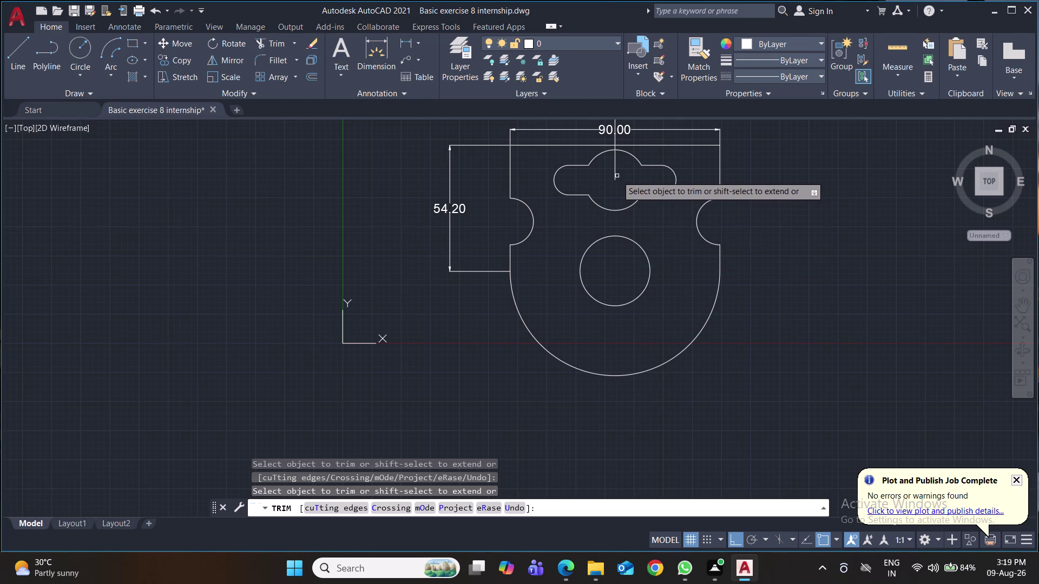
click(615, 174)
middle_drag(671, 300, 594, 531)
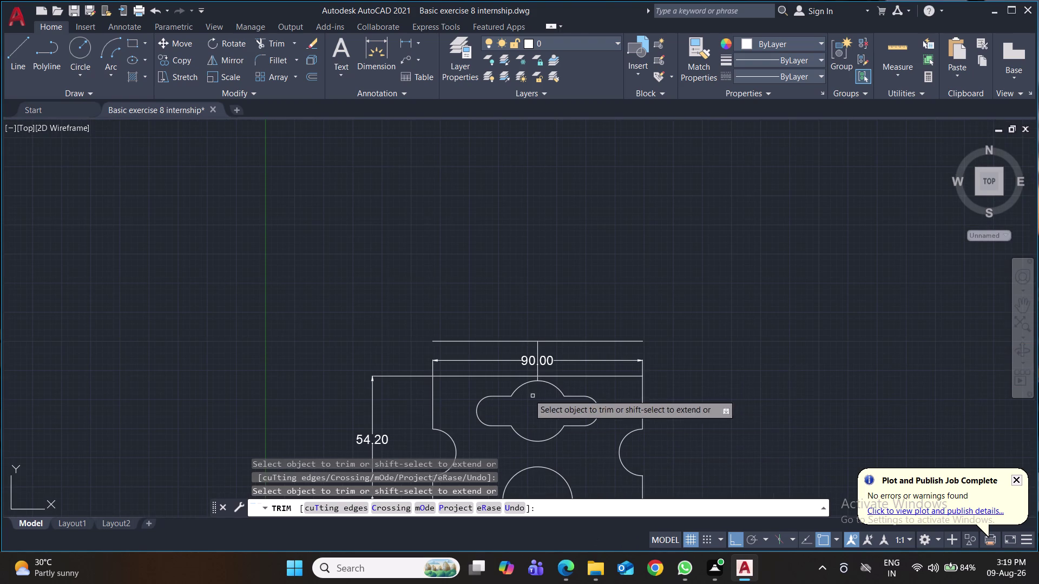
click(539, 370)
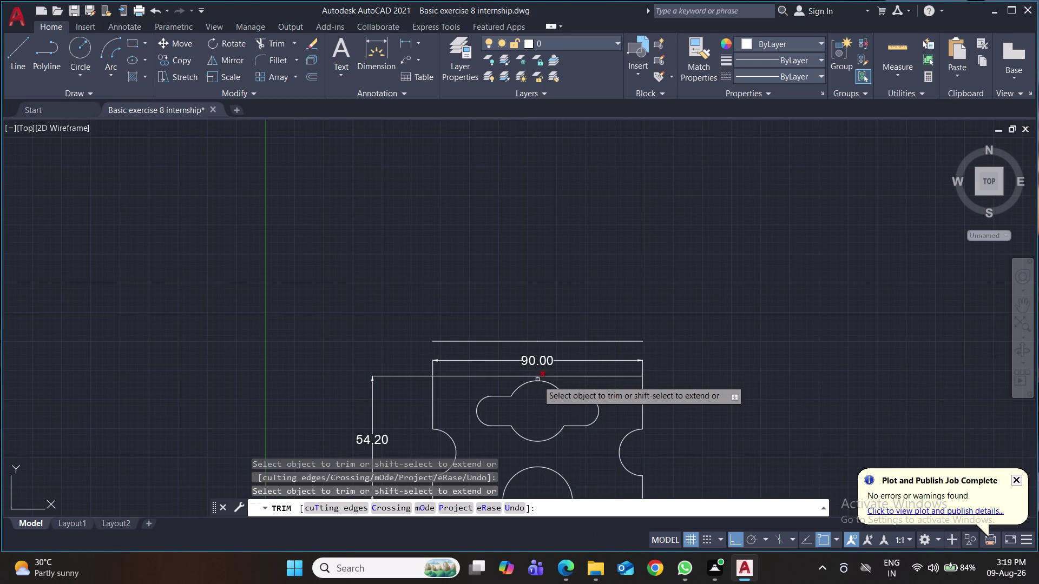
scroll(up, 3)
click(531, 362)
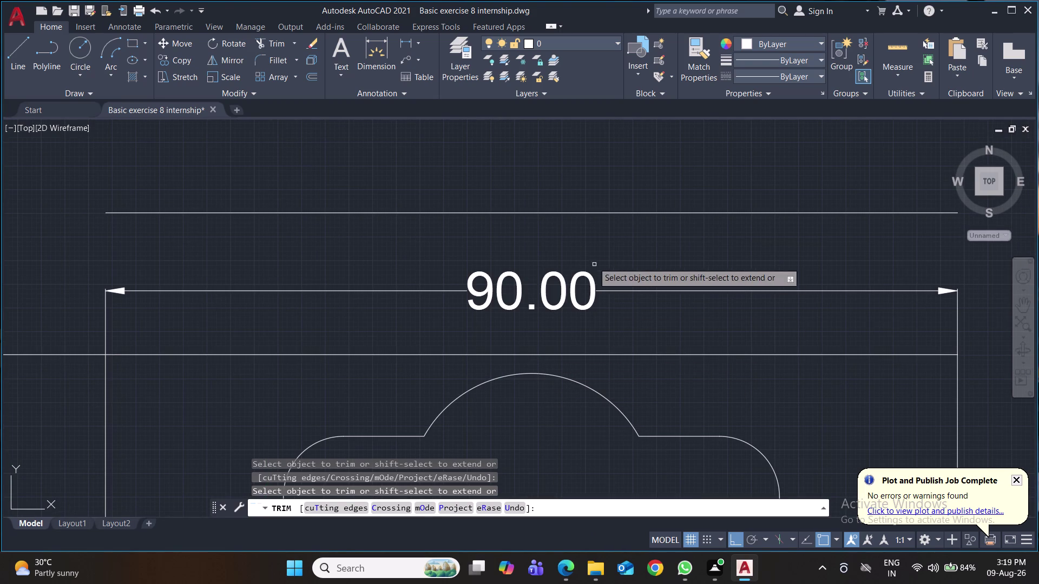
click(584, 212)
click(529, 214)
scroll(down, 3)
middle_drag(732, 358, 670, 217)
scroll(down, 3)
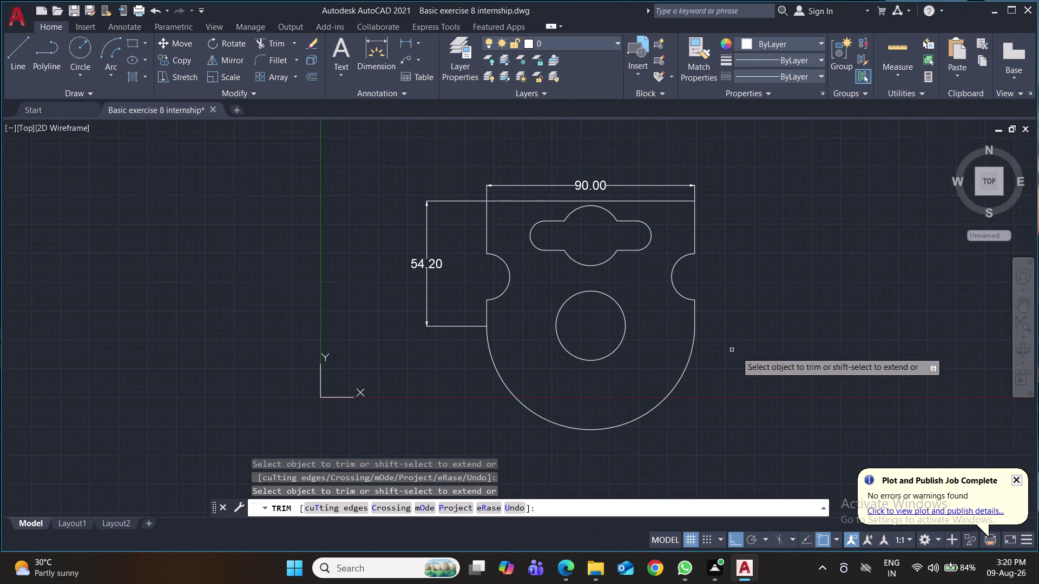
middle_drag(773, 364, 718, 364)
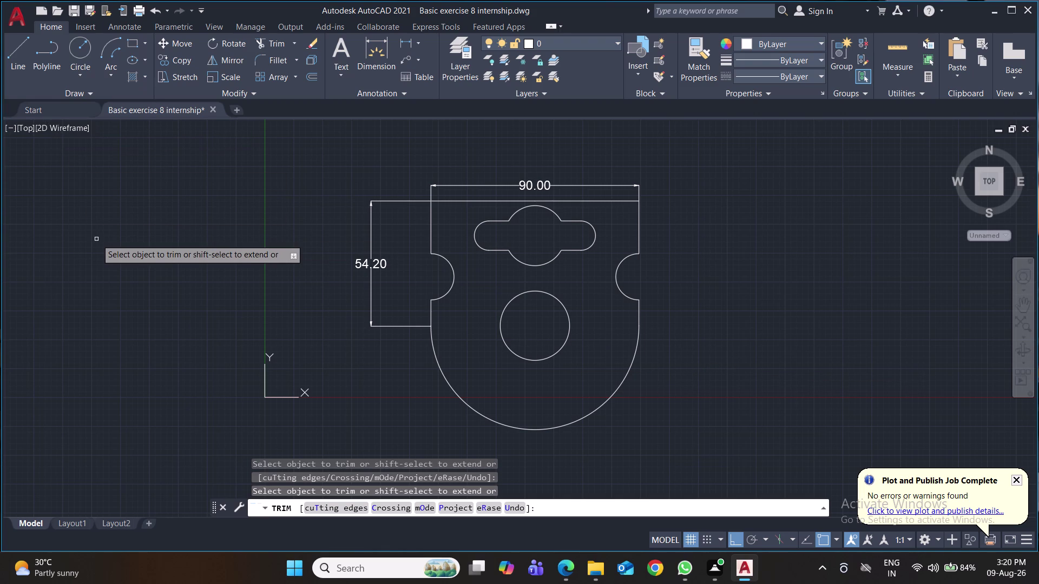
key(ctrl+s)
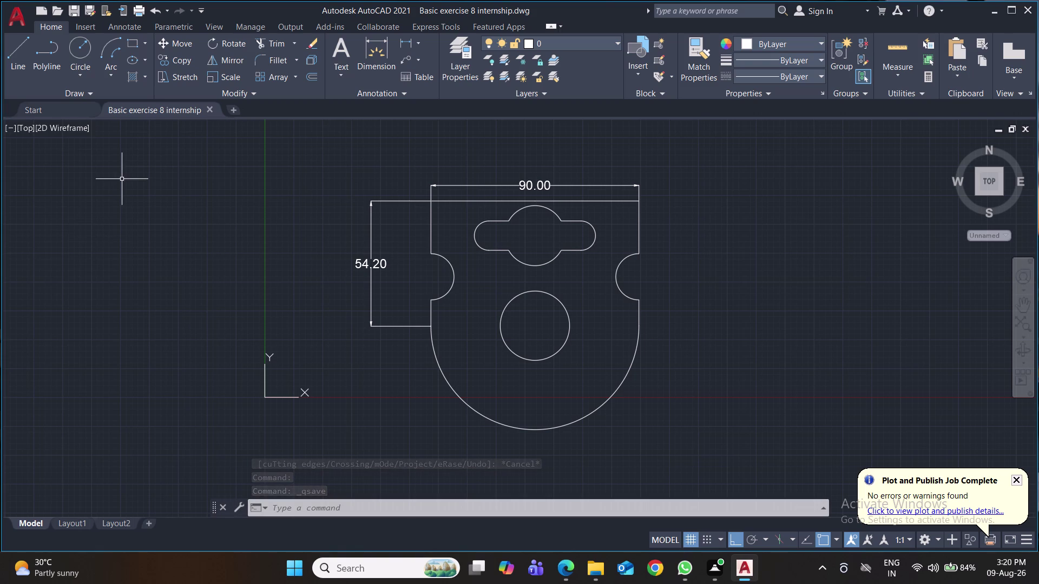
Add the 32.80 vertical dimension from the top-left corner to the notch.
click(401, 41)
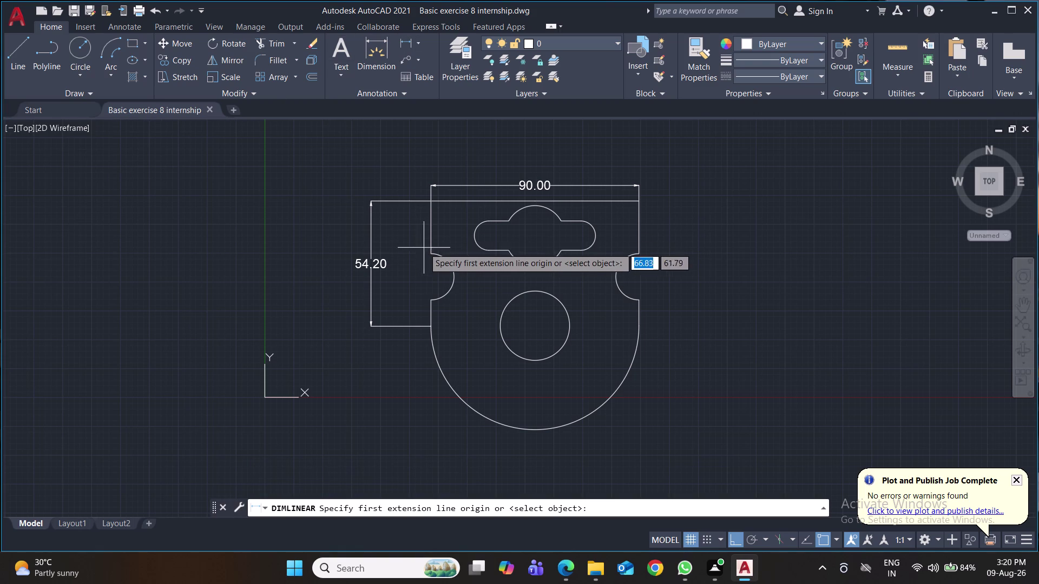
click(433, 201)
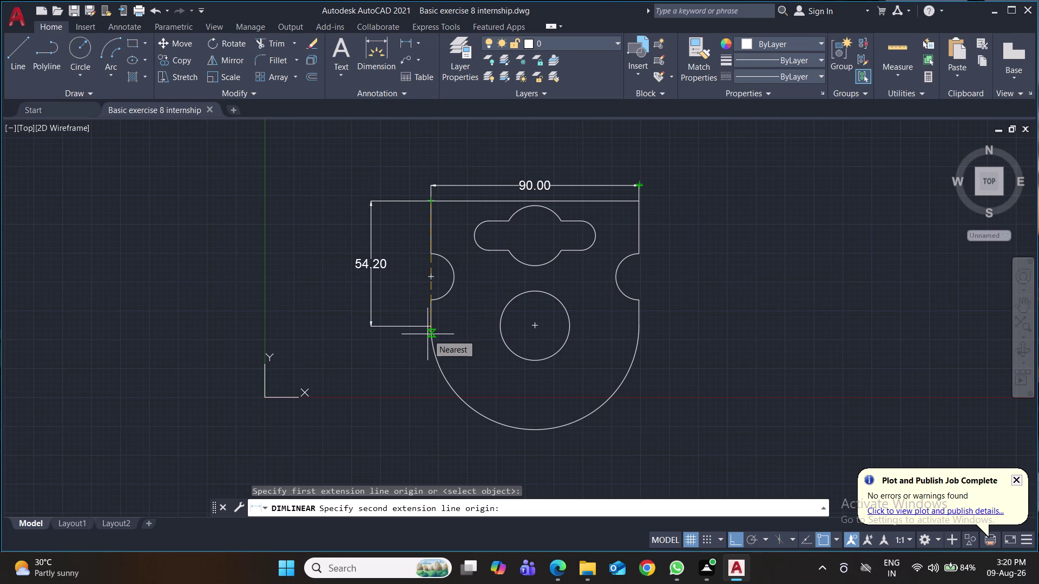
click(433, 279)
click(410, 277)
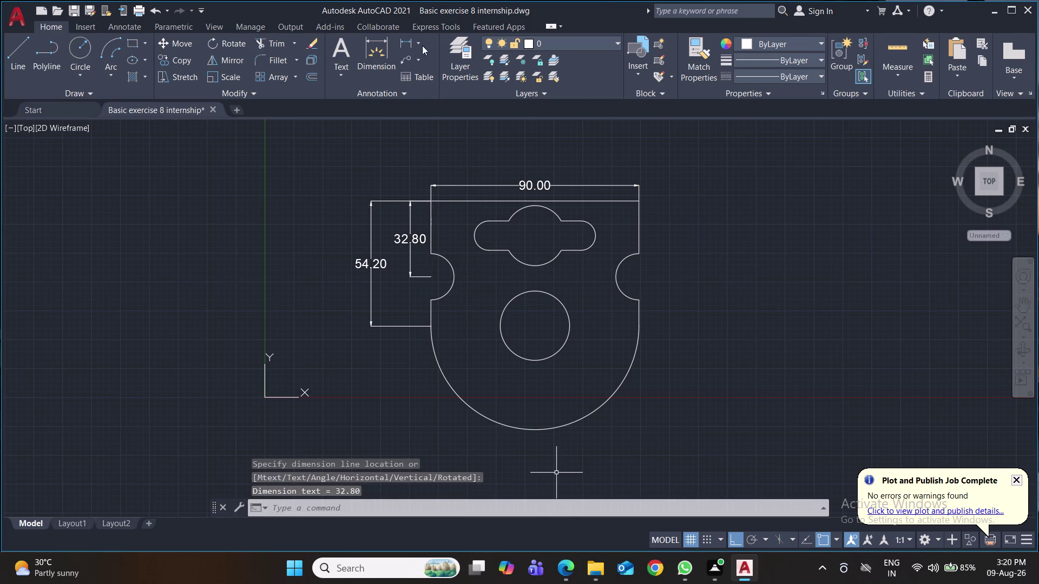
Add the 65.70 vertical dimension from the top corner, placed left of 54.20.
click(403, 42)
click(433, 199)
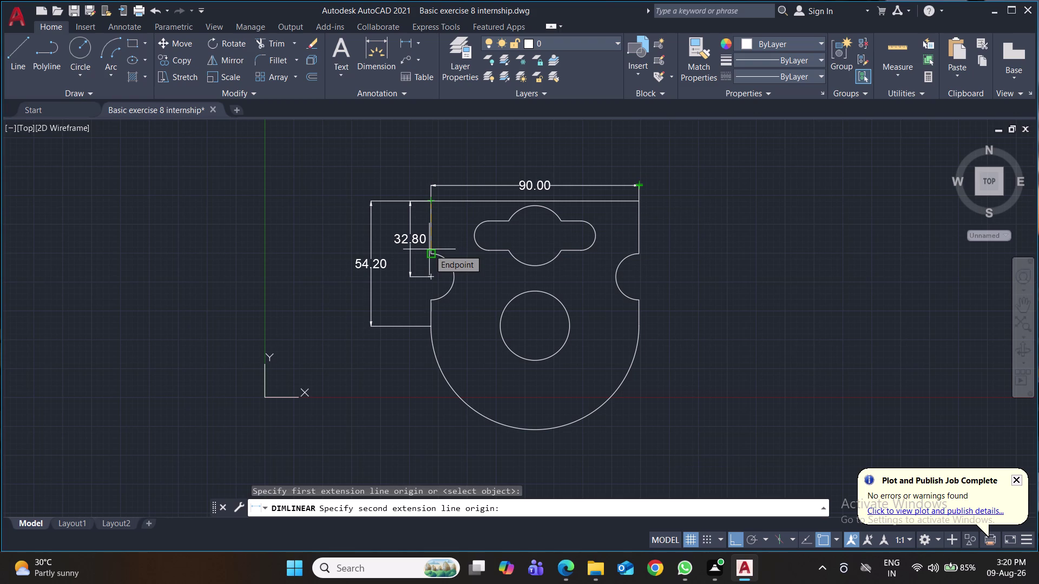
text(65.)
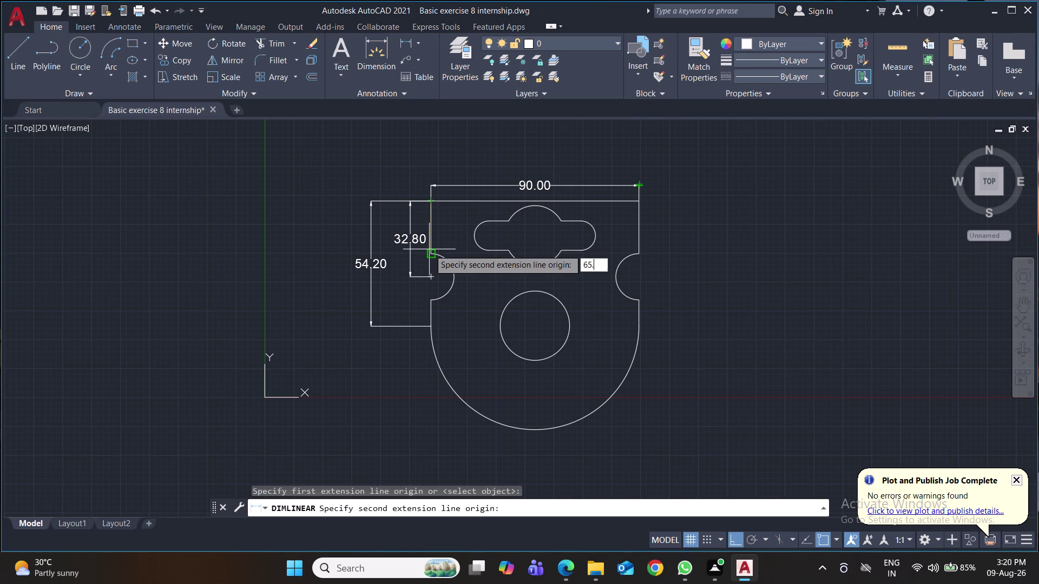
text(7)
key(Return)
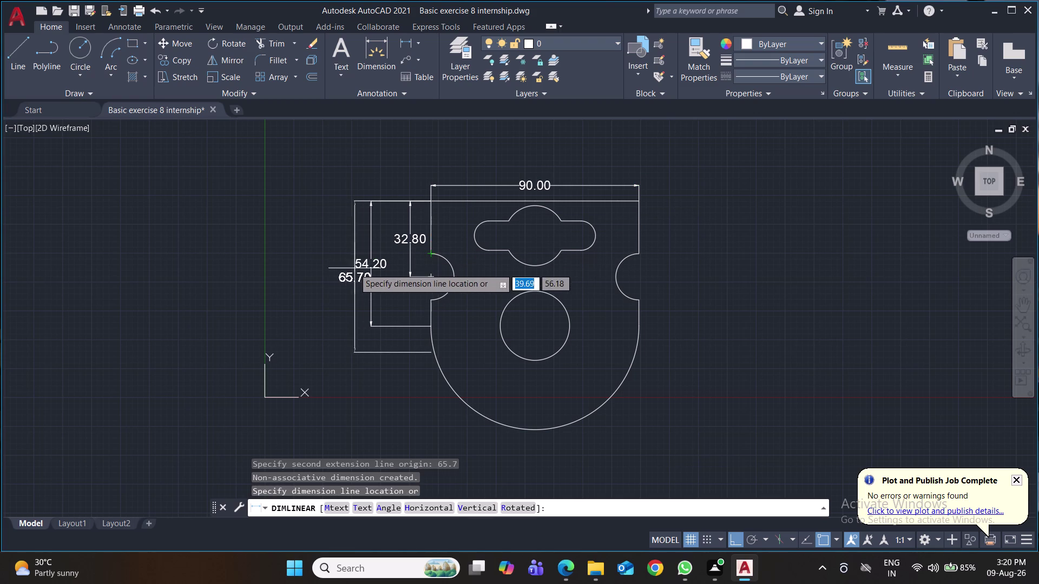
click(339, 272)
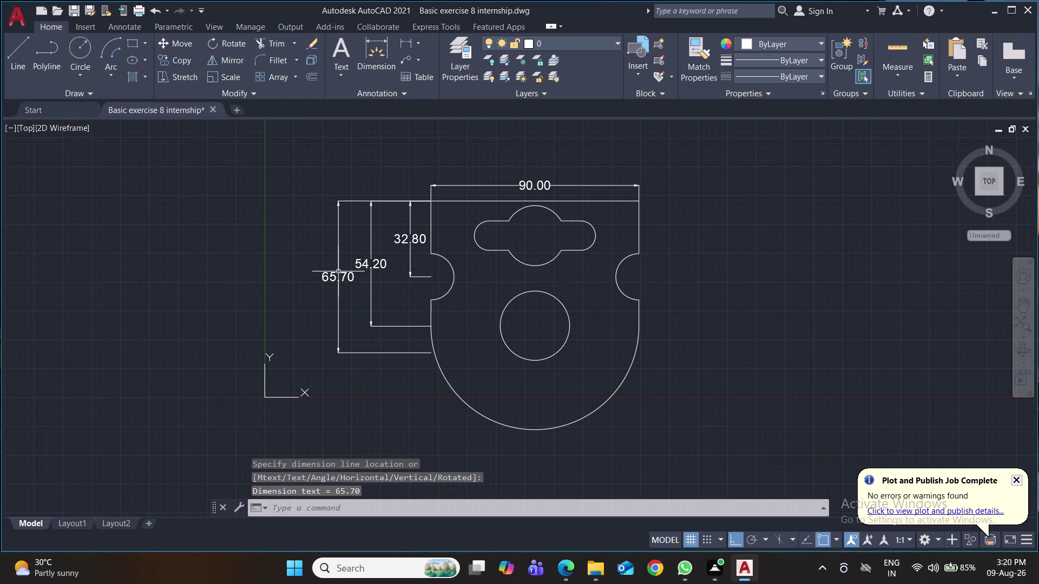
text(ex)
key(Return)
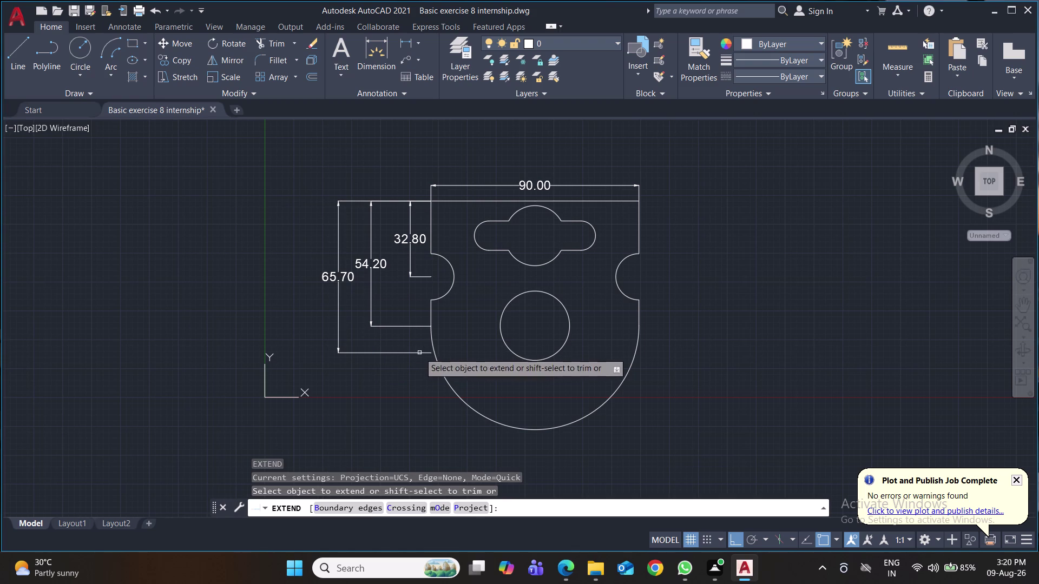
Try extending the short line at the 65.70 level, cancel, and save the drawing.
click(428, 354)
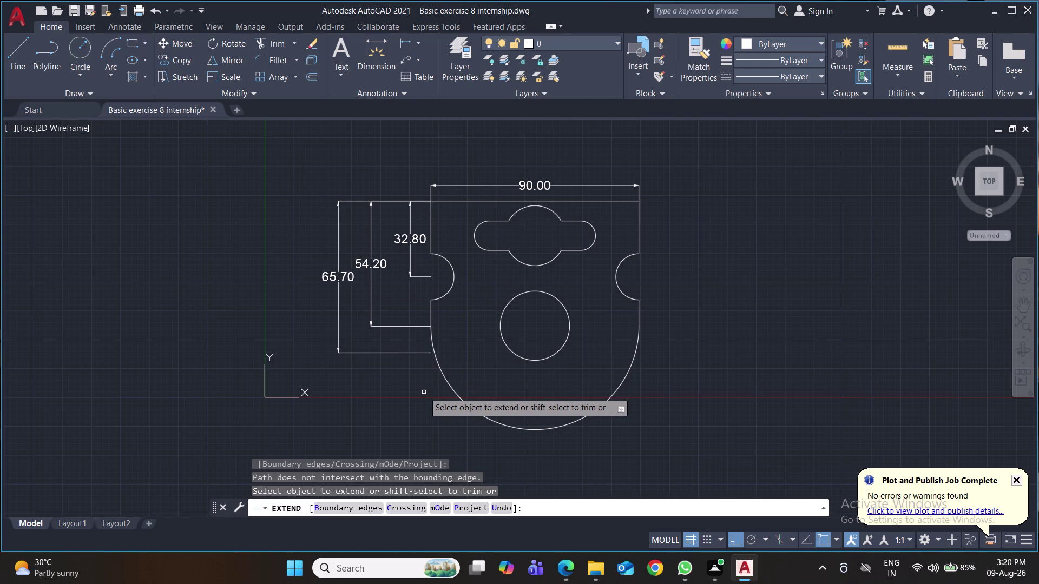
key(ctrl+s)
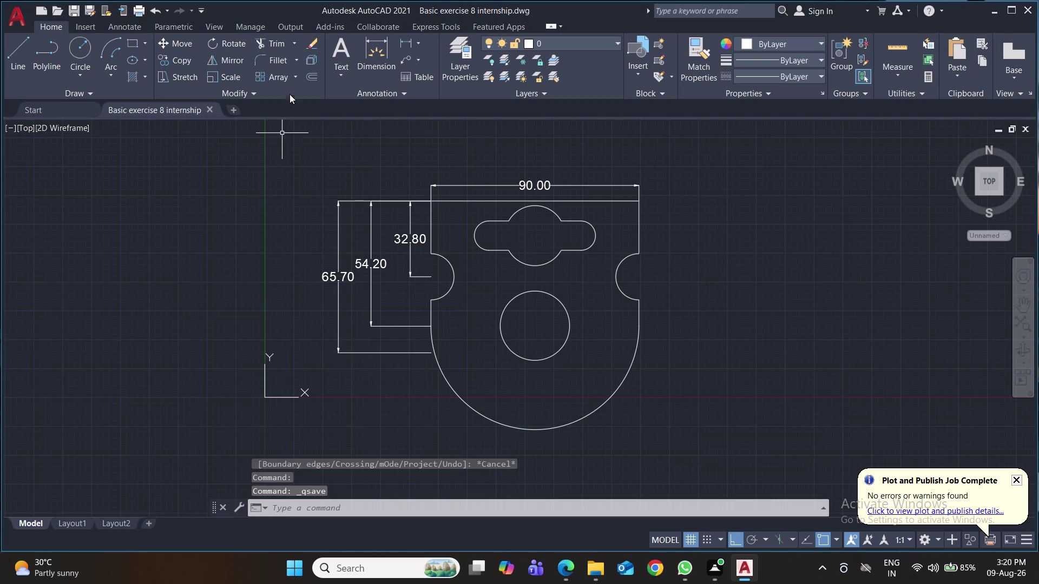
click(422, 41)
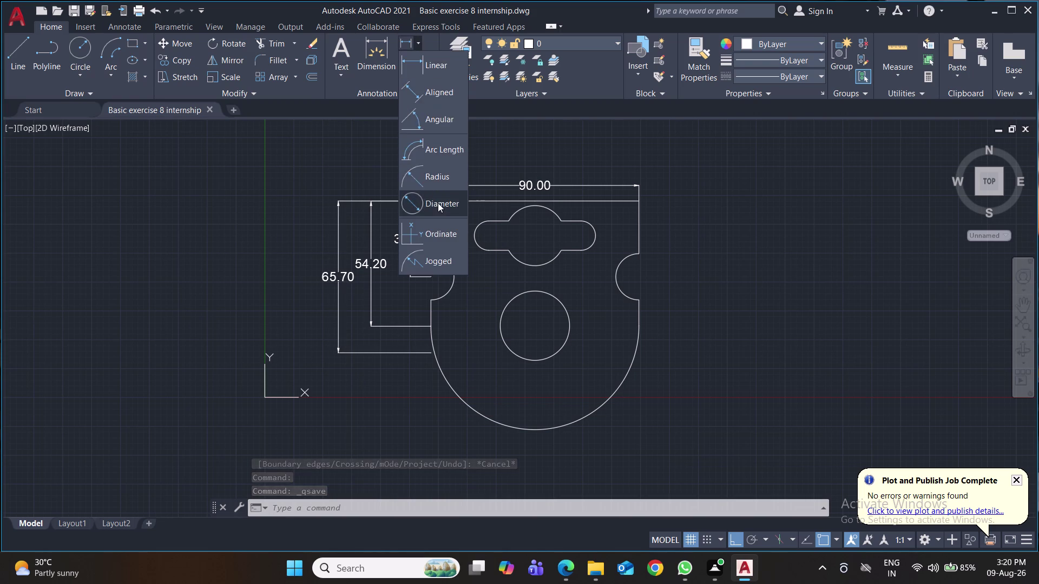
Place diameter dimensions Ø20.00 on the right notch, Ø12.70 on the slot end, Ø30.00 on the lower hole.
click(438, 203)
click(619, 270)
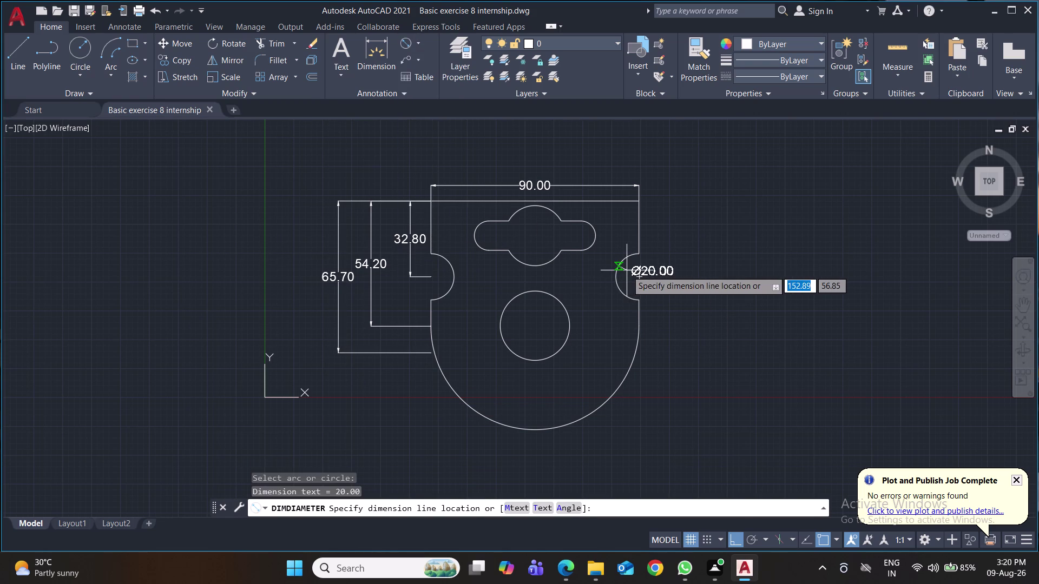
click(627, 270)
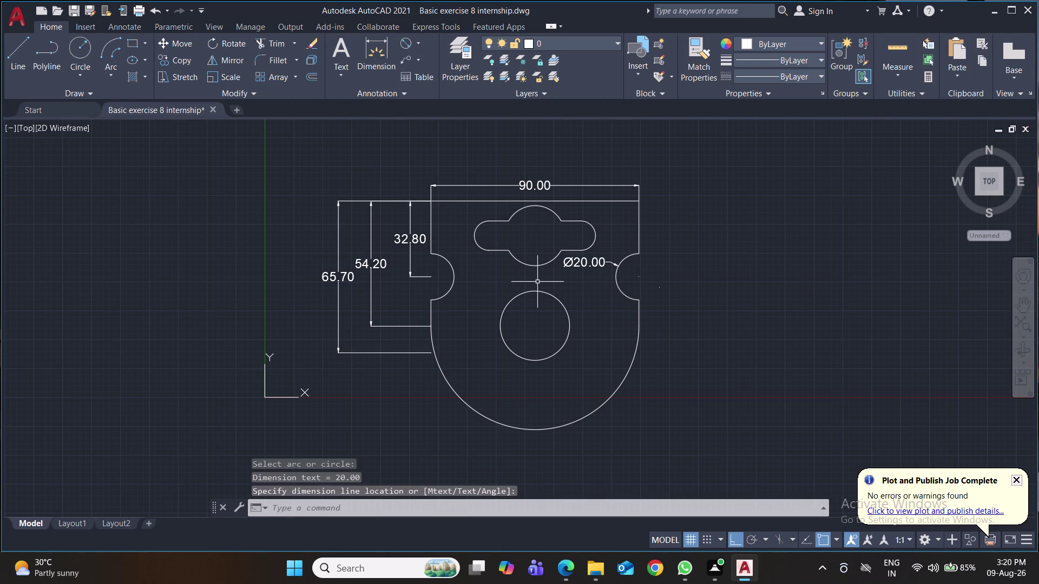
key(space)
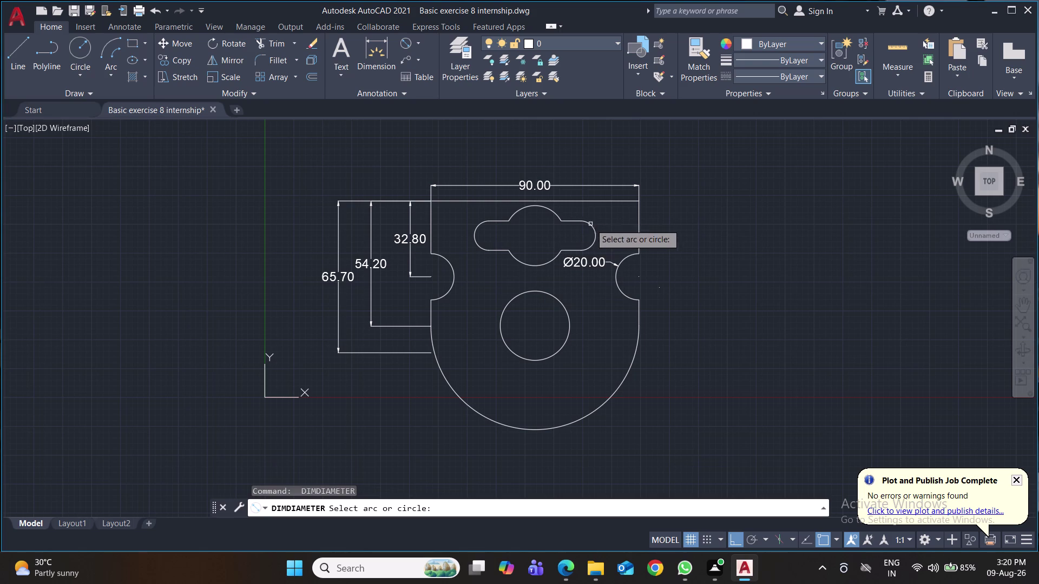
click(594, 229)
click(618, 222)
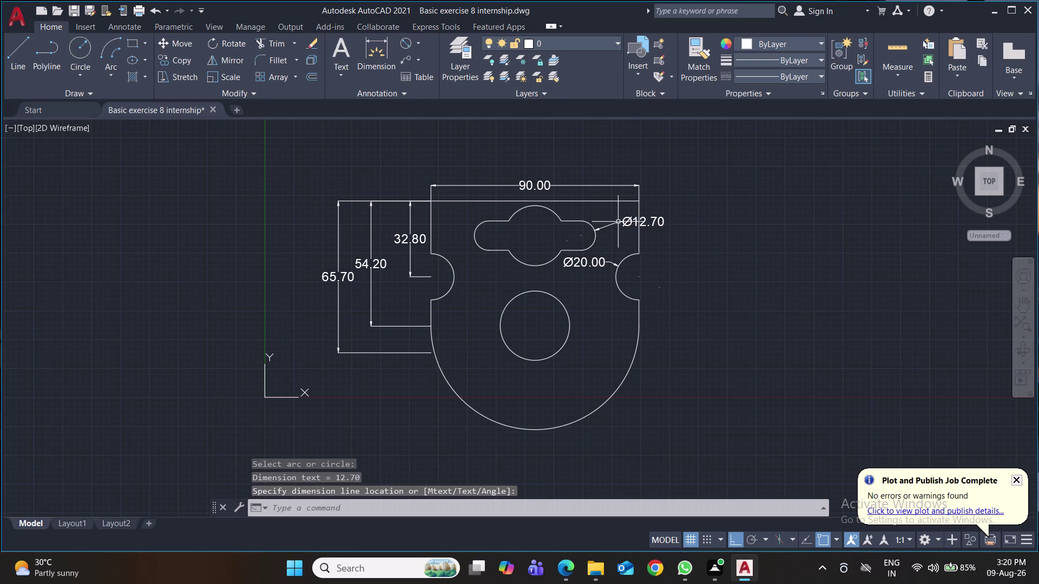
key(space)
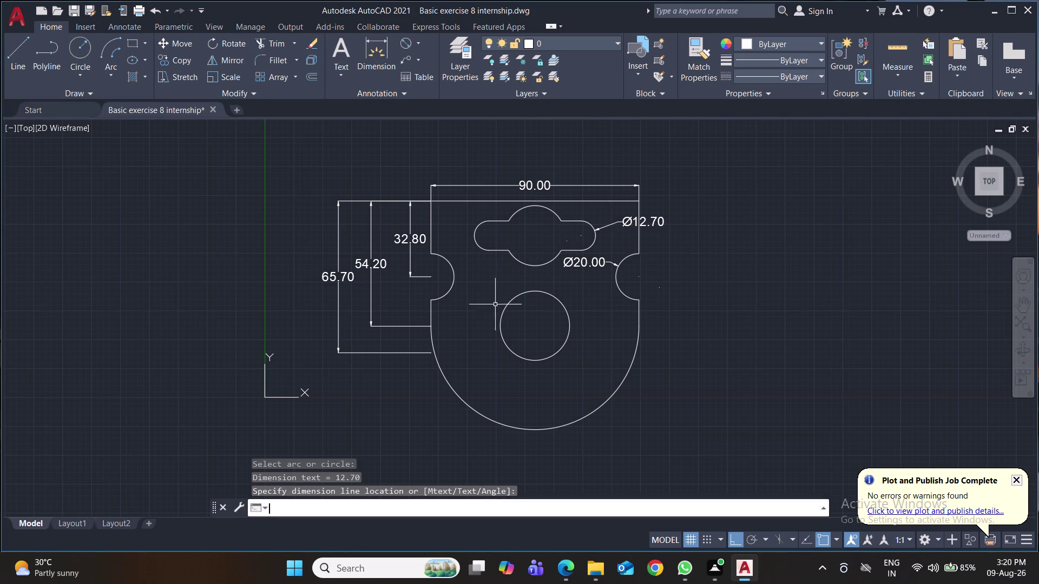
click(500, 314)
click(498, 314)
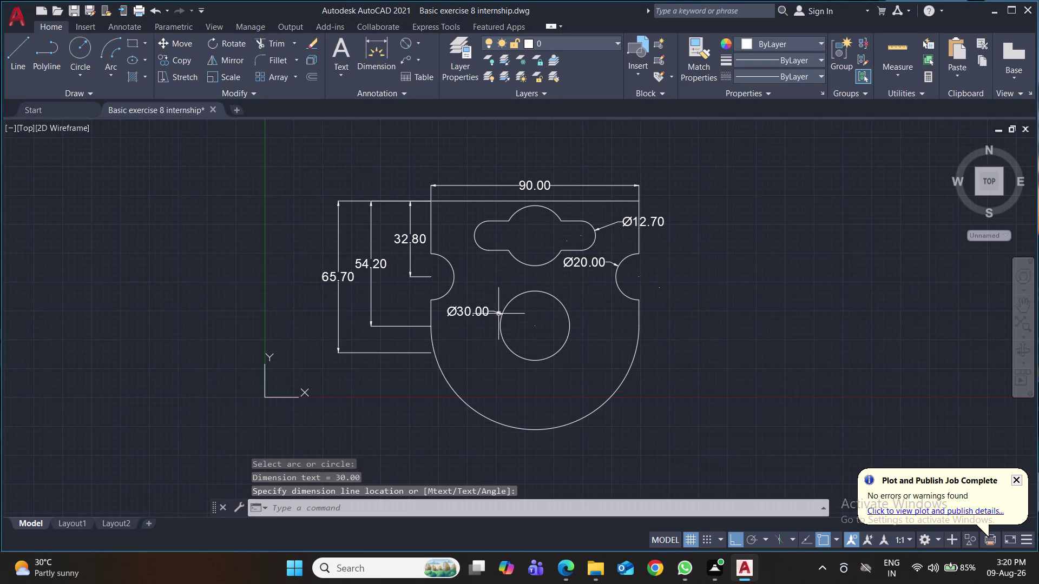
middle_drag(574, 334, 575, 295)
middle_drag(565, 337, 559, 319)
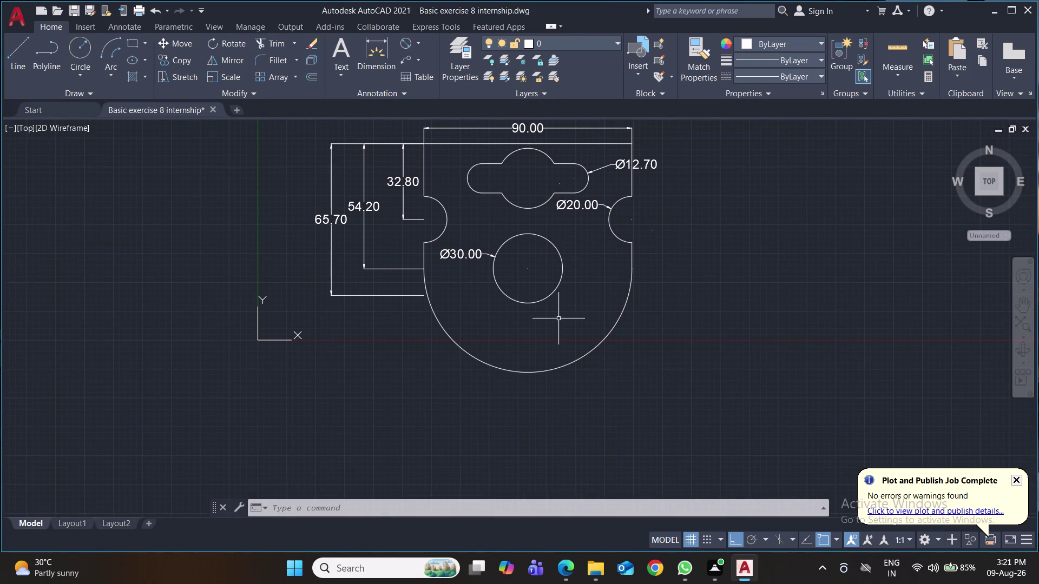
Attempt linear dimensions at the slot's left end, discarding the wrong 9.42 and 6.65 results.
click(418, 47)
click(426, 61)
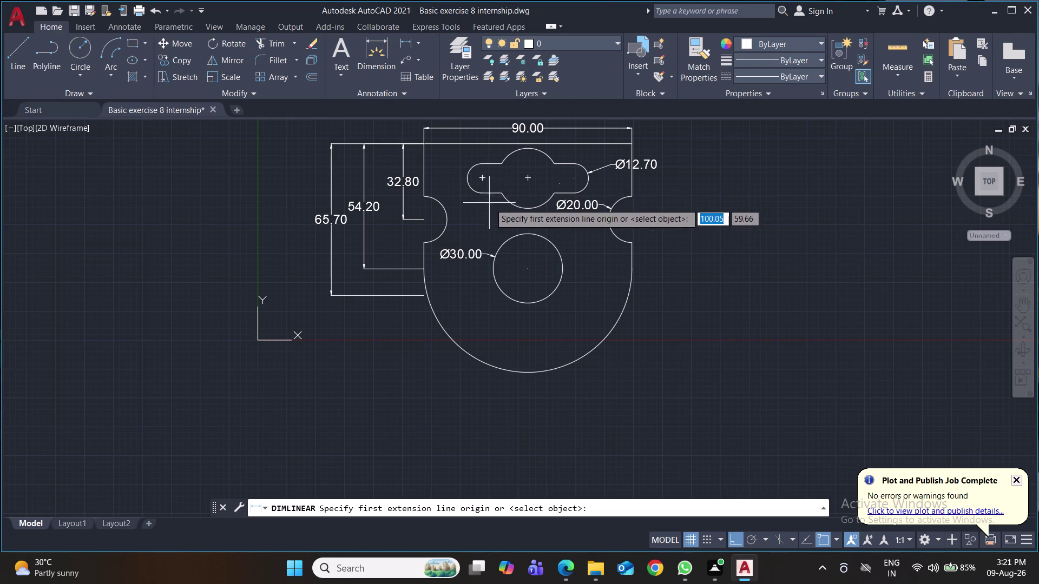
click(492, 195)
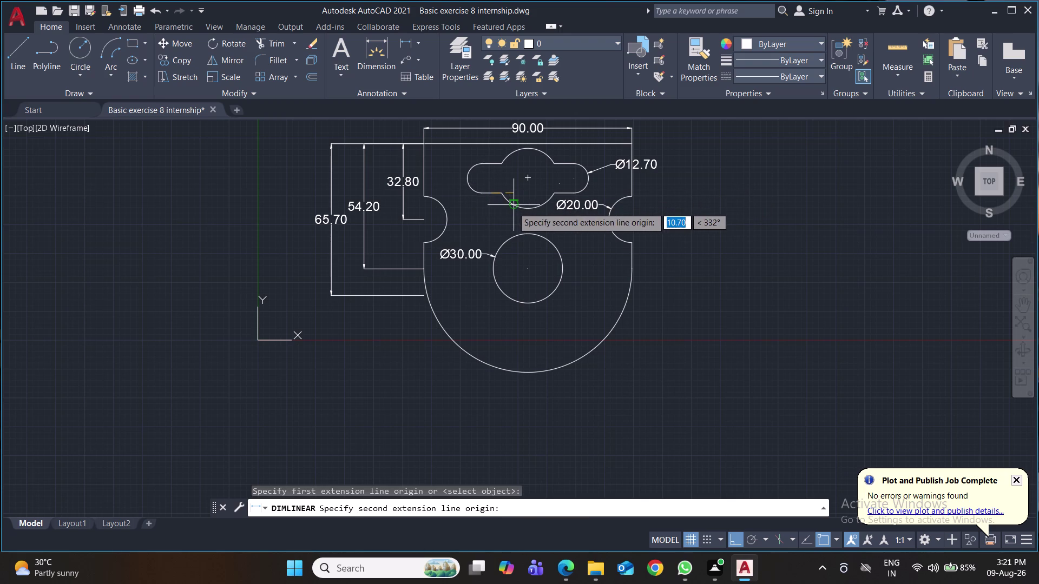
click(514, 209)
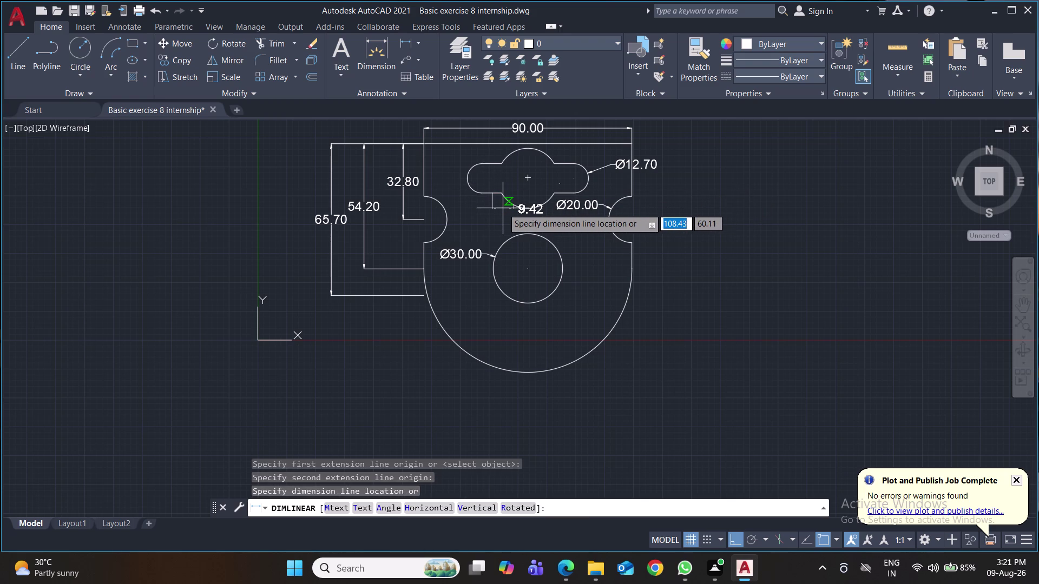
key(Escape)
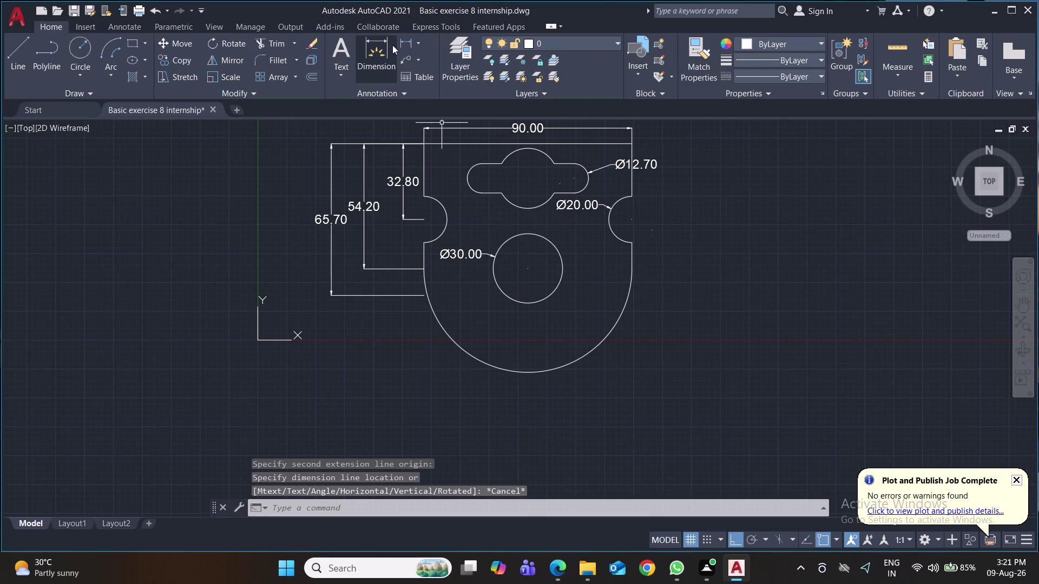
click(406, 39)
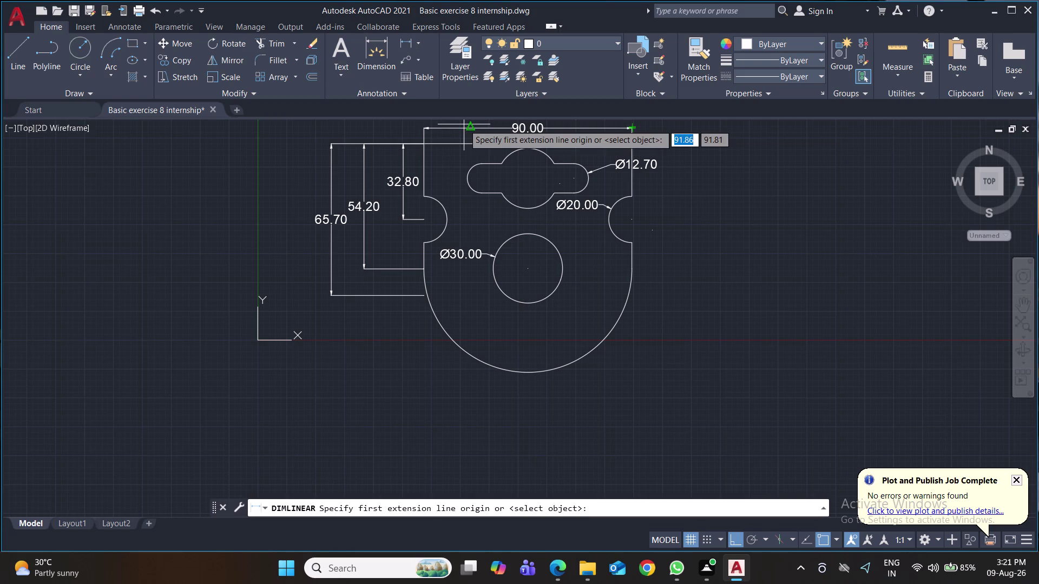
click(524, 209)
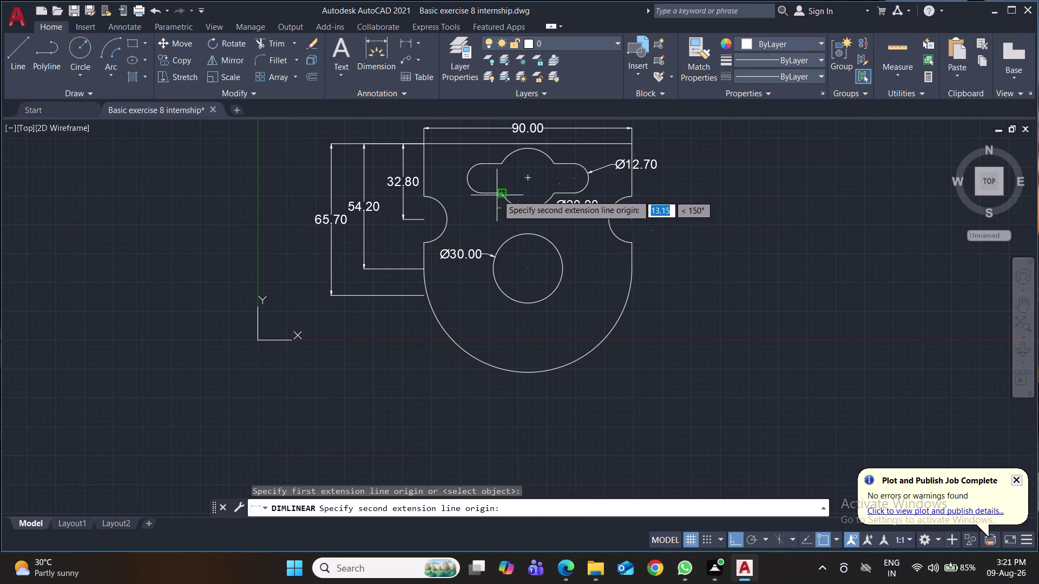
click(500, 195)
click(485, 199)
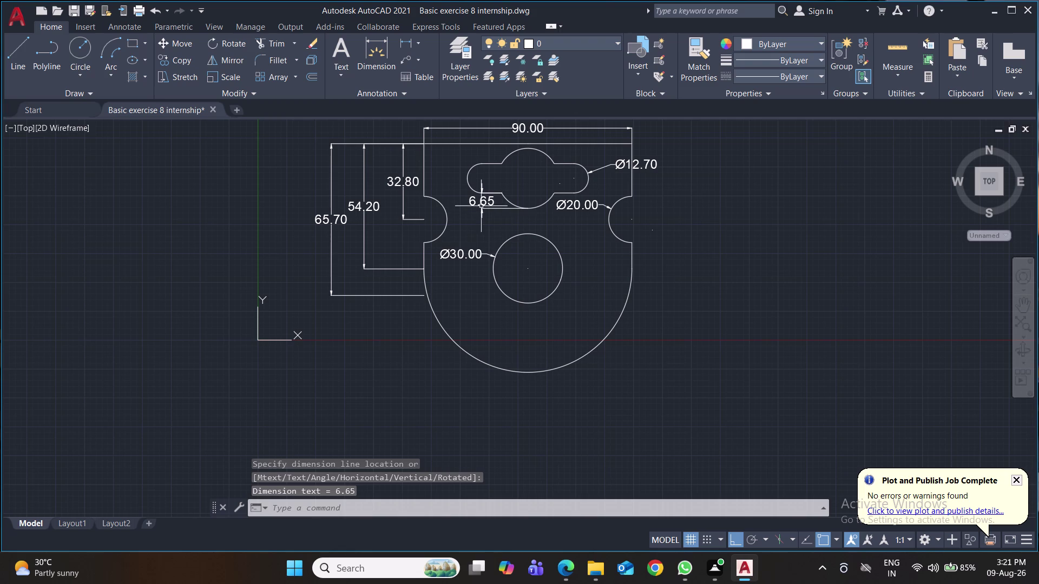
click(482, 206)
key(Delete)
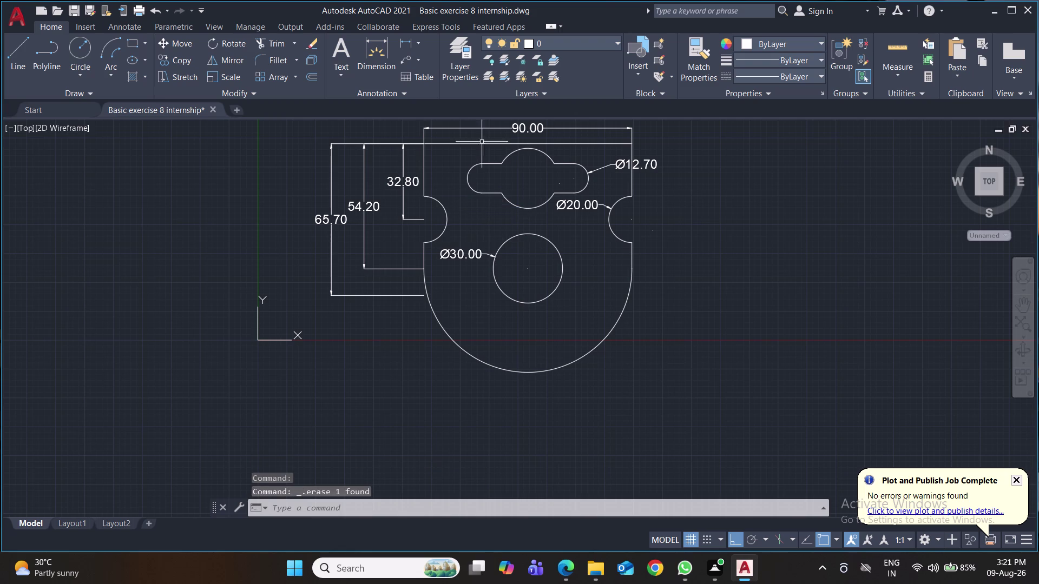
Dimension the slot's left end with a 5.00 vertical dimension, after cancelling a 2.88 attempt.
click(402, 42)
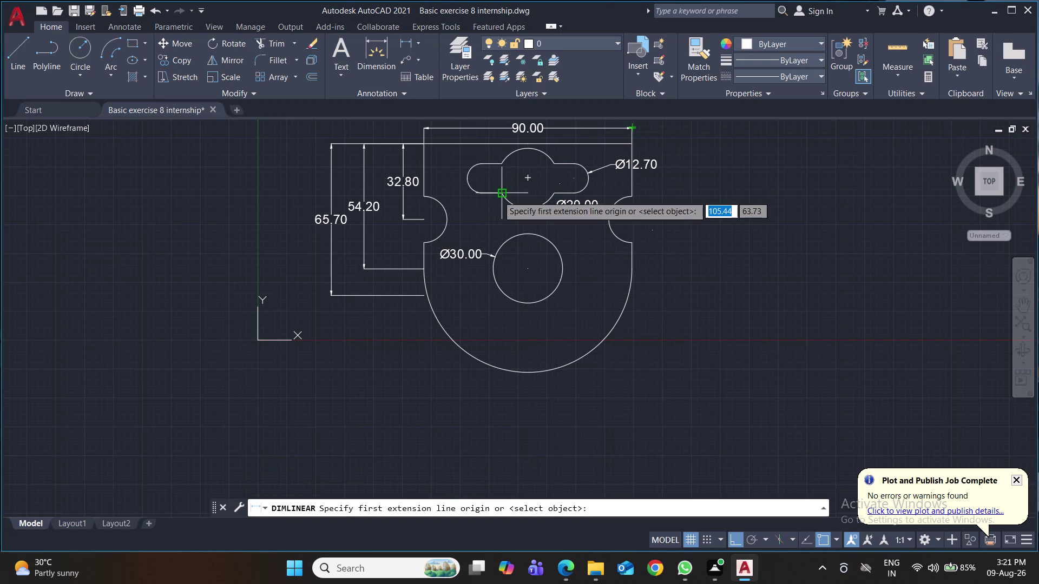
click(498, 196)
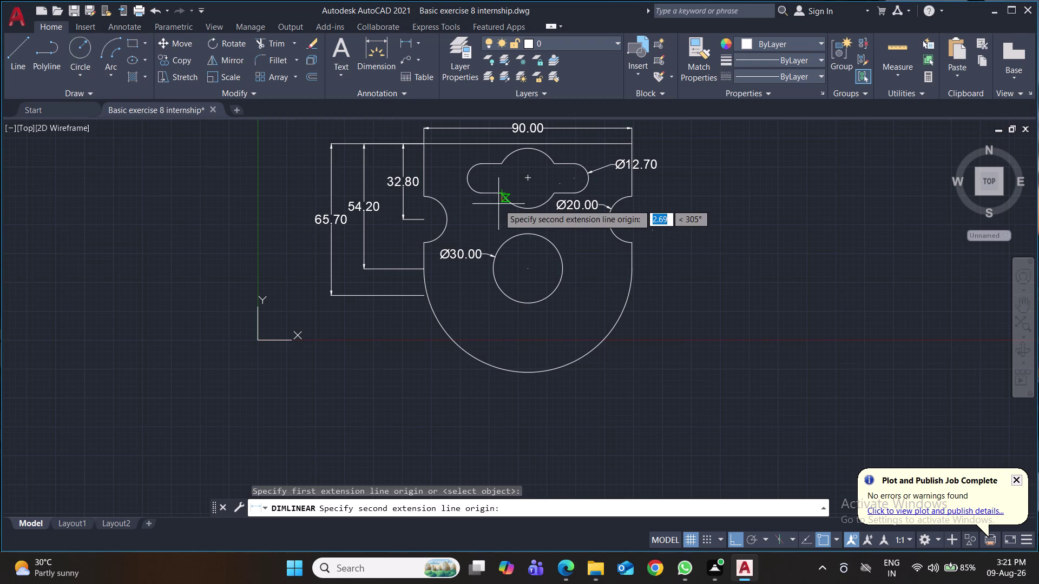
key(5)
key(Return)
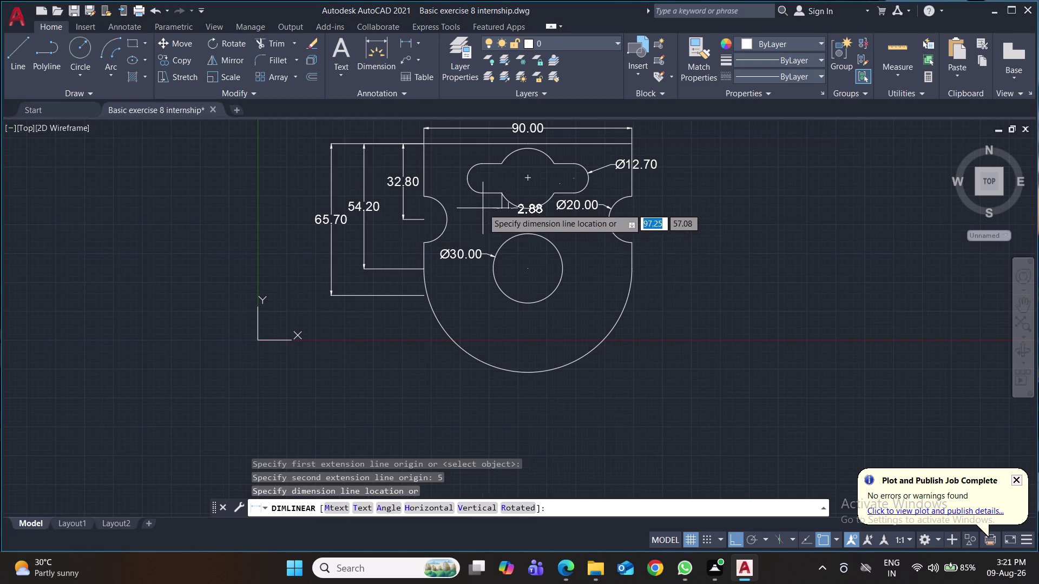
key(Escape)
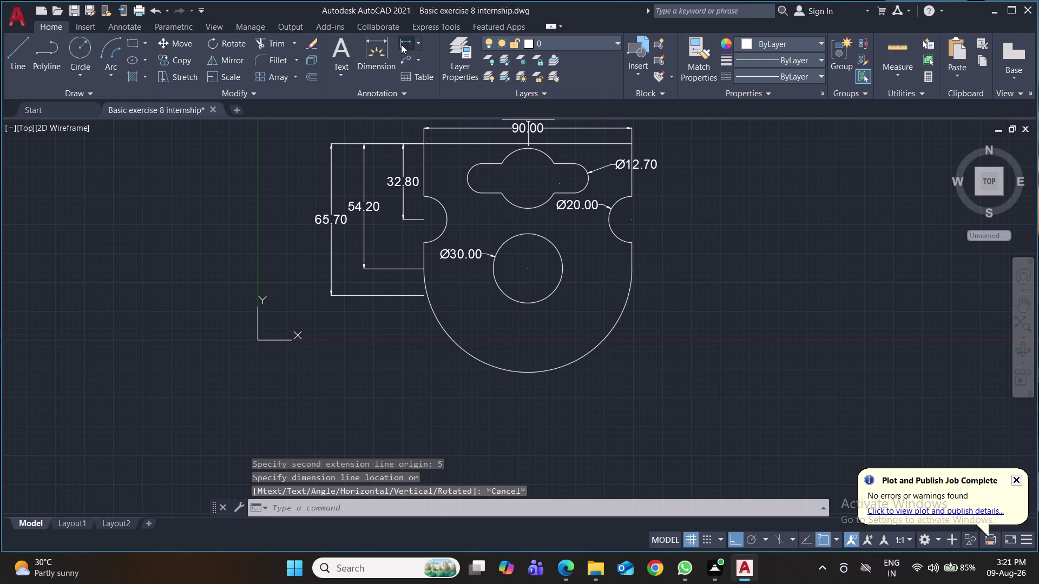
click(401, 45)
click(492, 196)
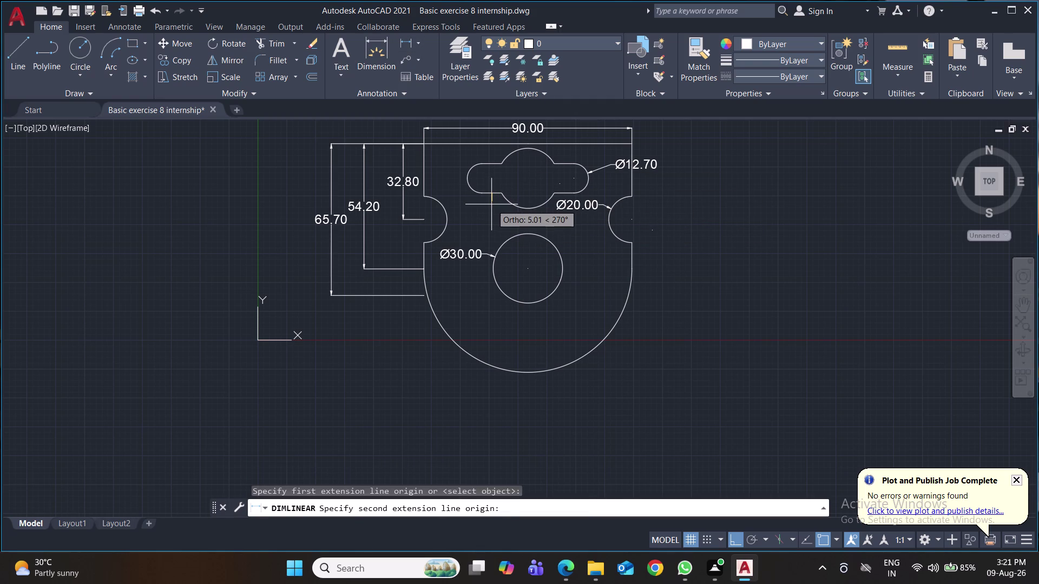
key(5)
key(Return)
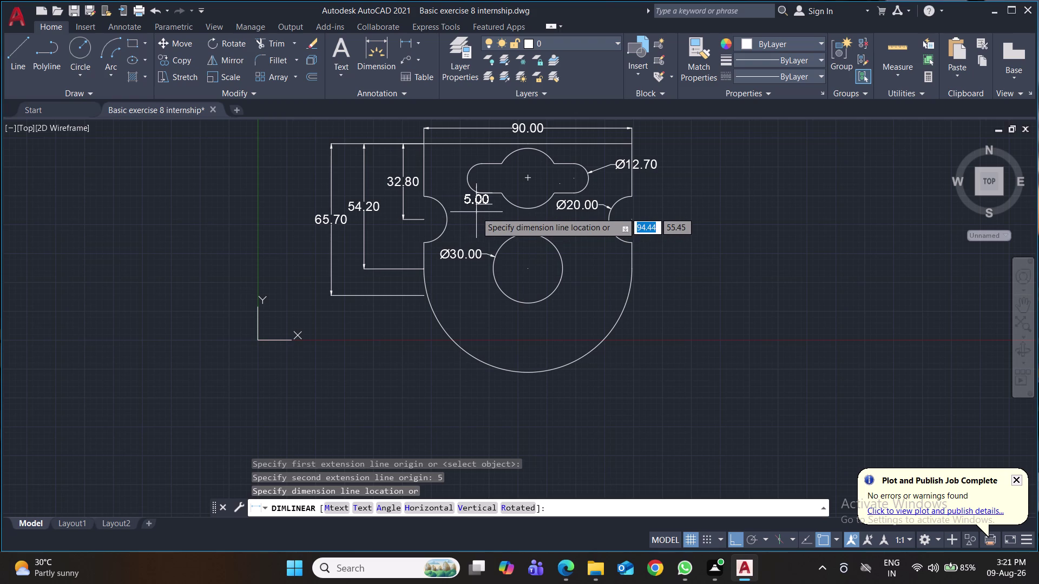
click(470, 215)
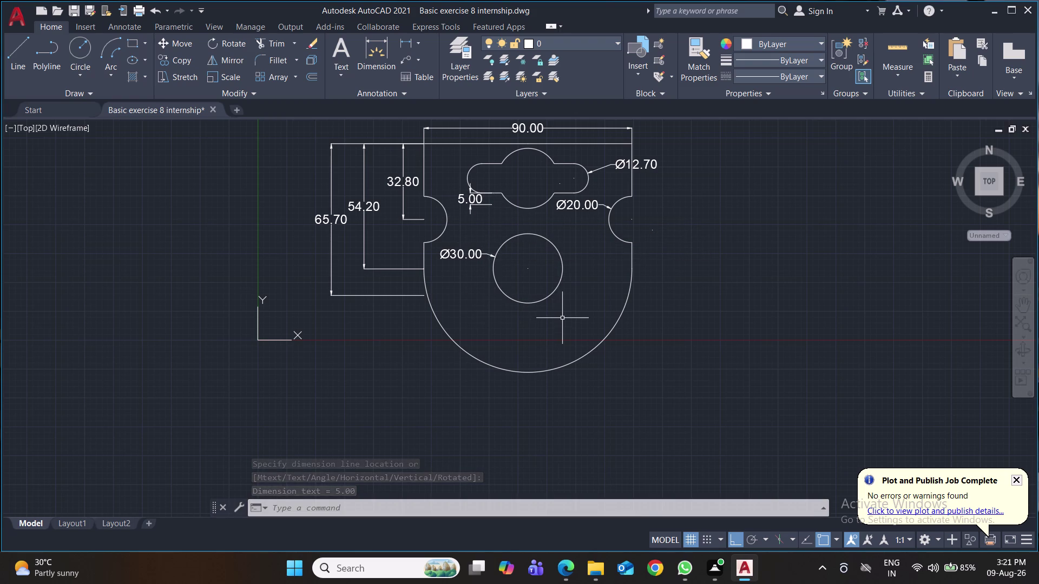
middle_drag(586, 315, 569, 273)
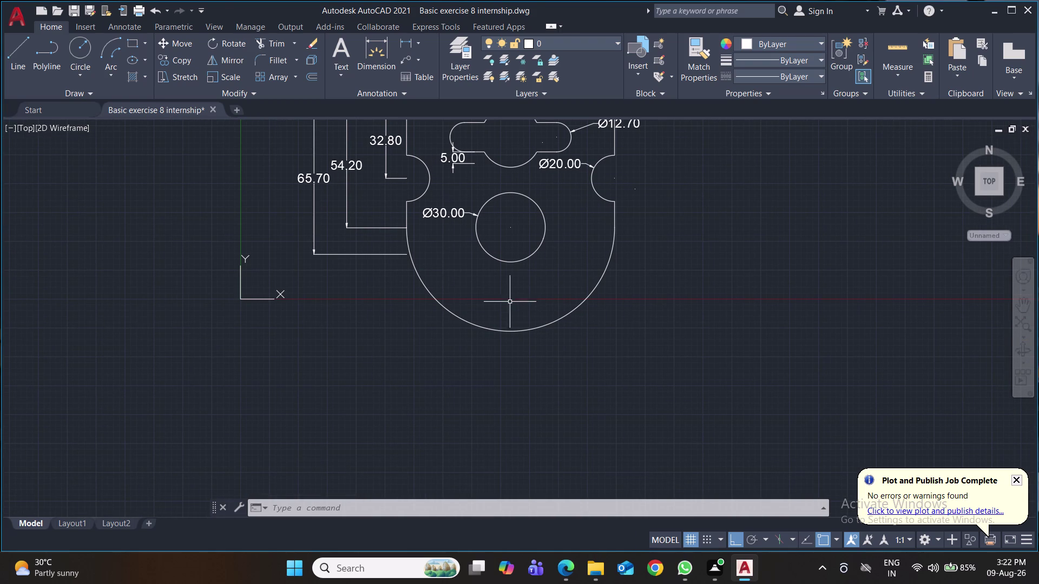
Draw a 10-unit vertical line upward from the outer arc's bottom quadrant.
click(19, 60)
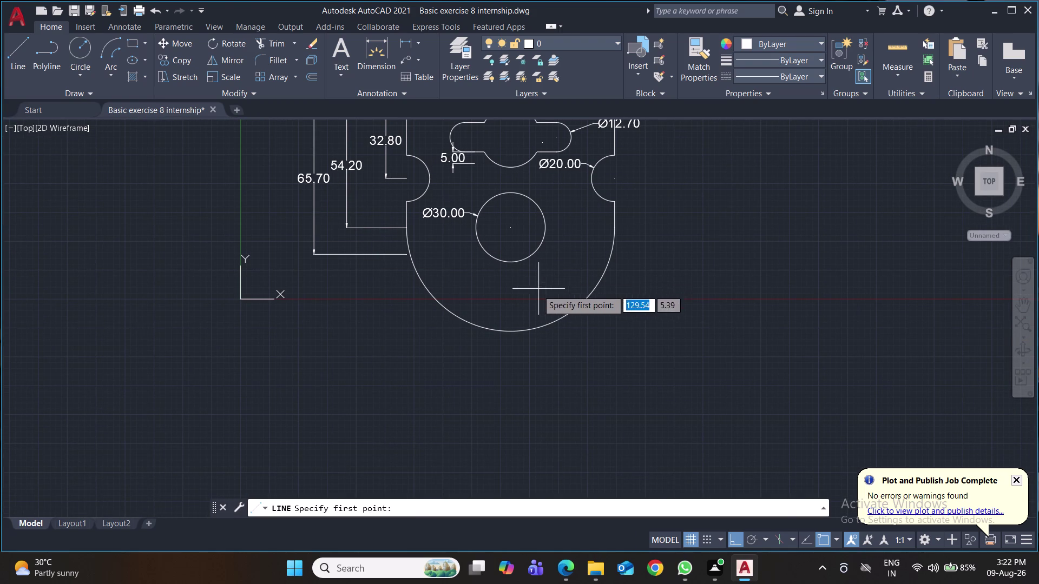
click(511, 331)
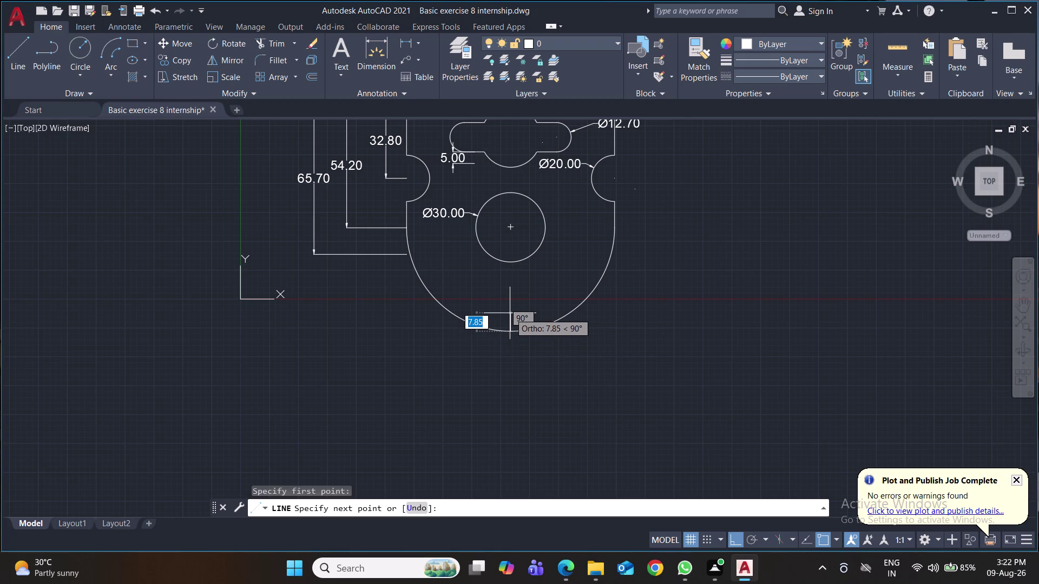
text(10)
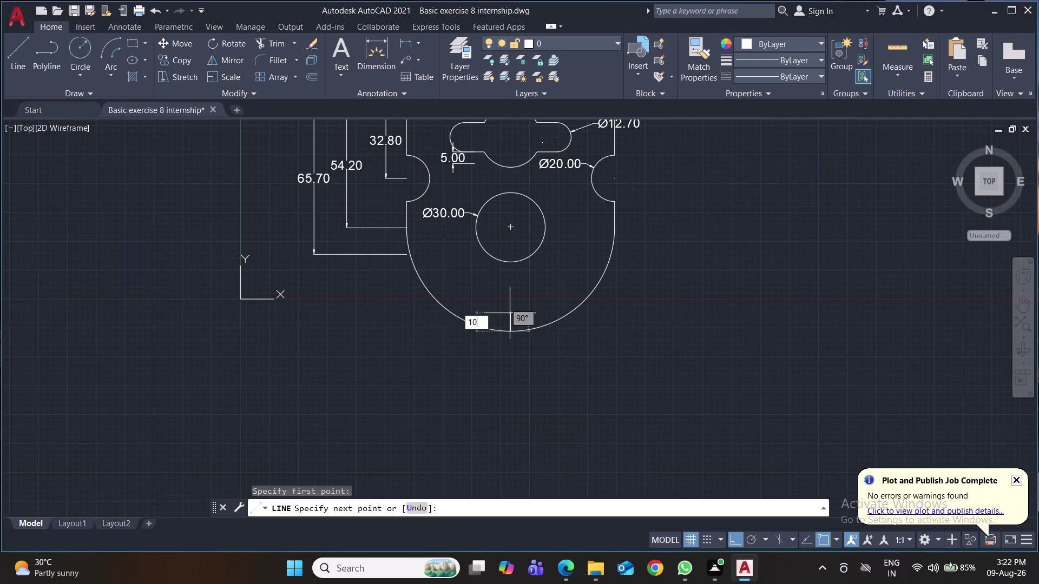
key(Return)
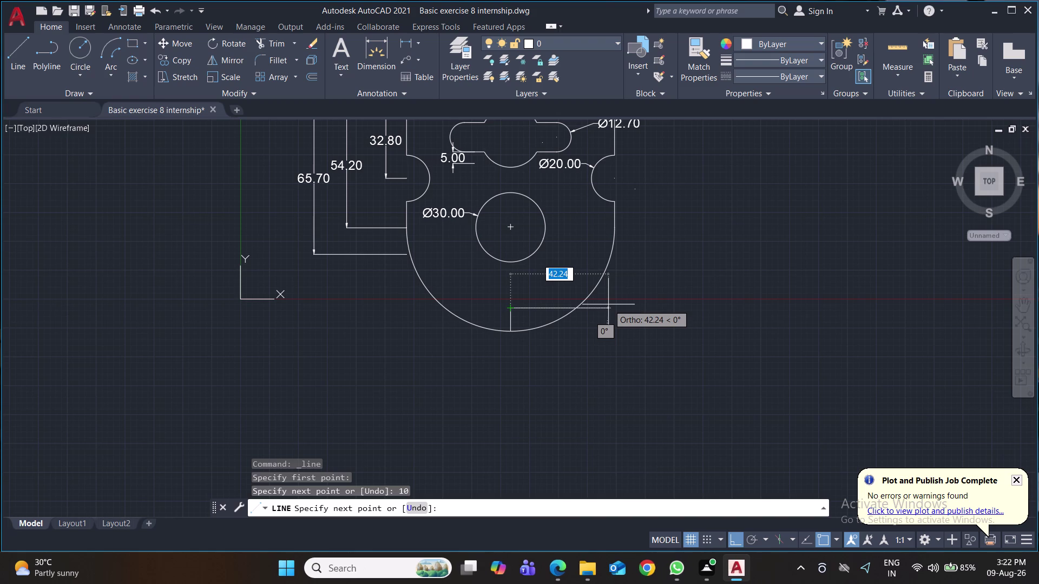
key(Return)
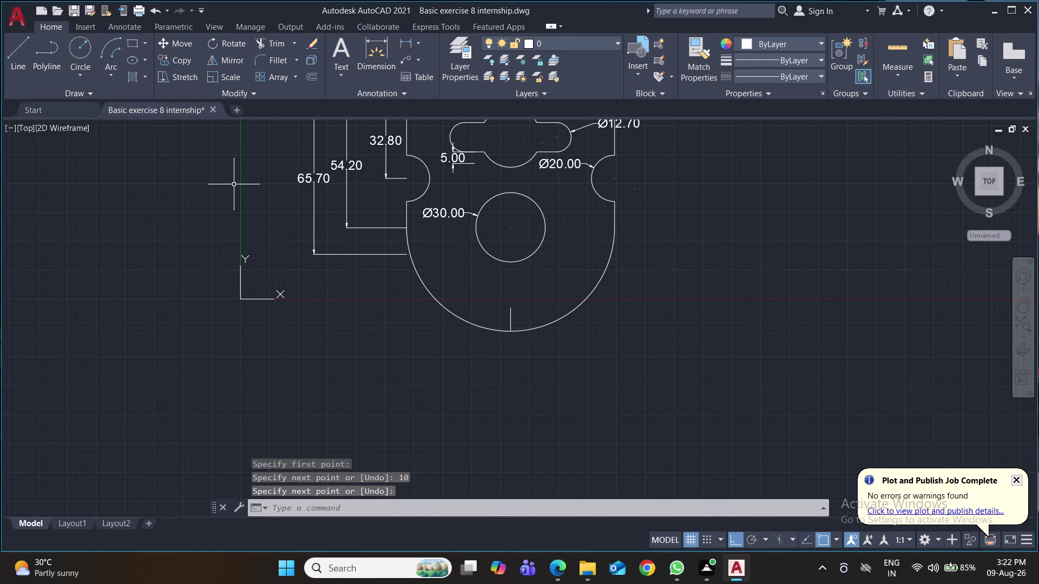
click(17, 63)
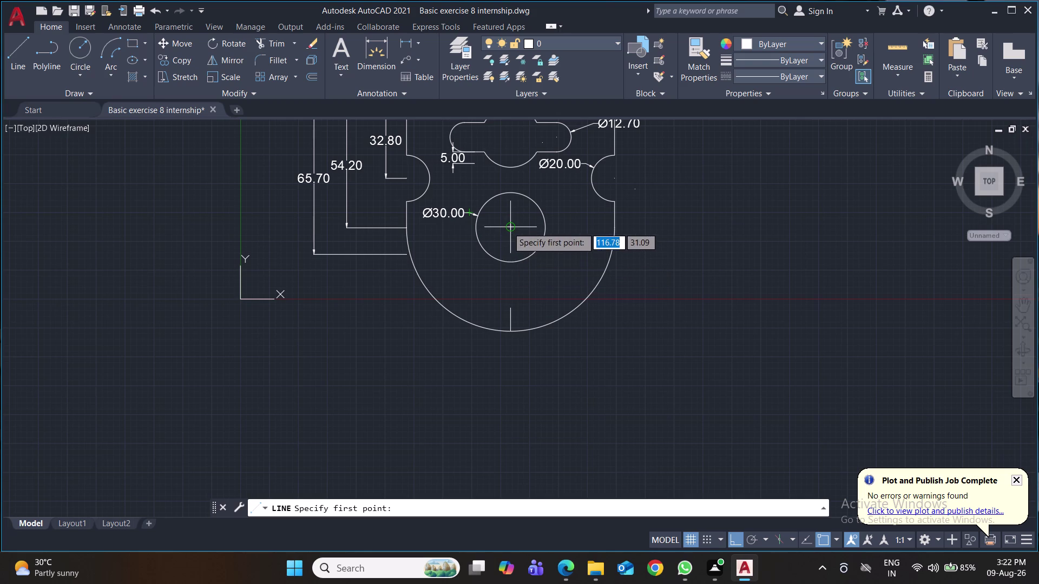
Draw a vertical line straight down from the Ø30 hole's centre.
click(508, 228)
click(513, 284)
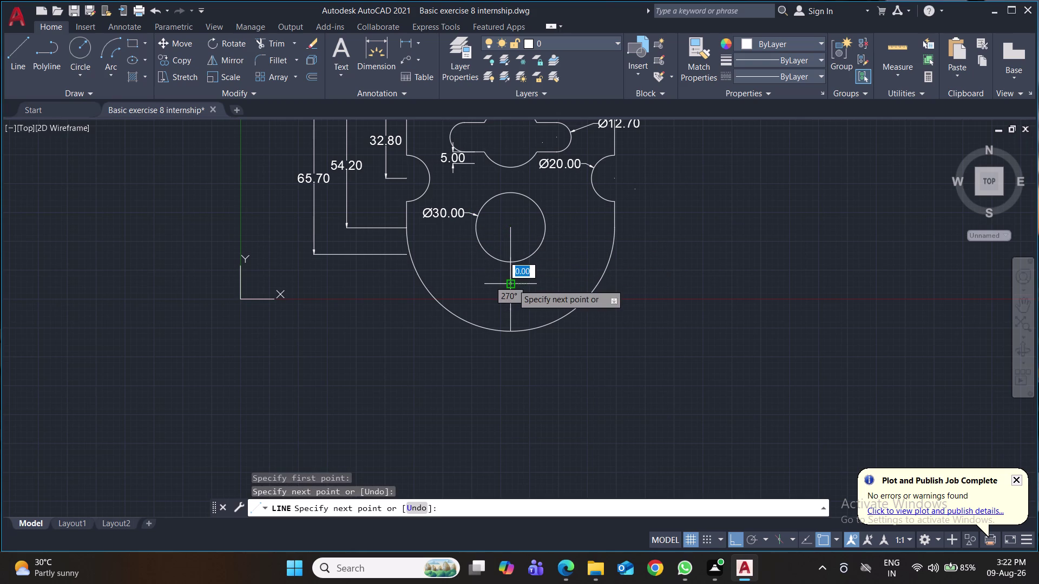
key(Return)
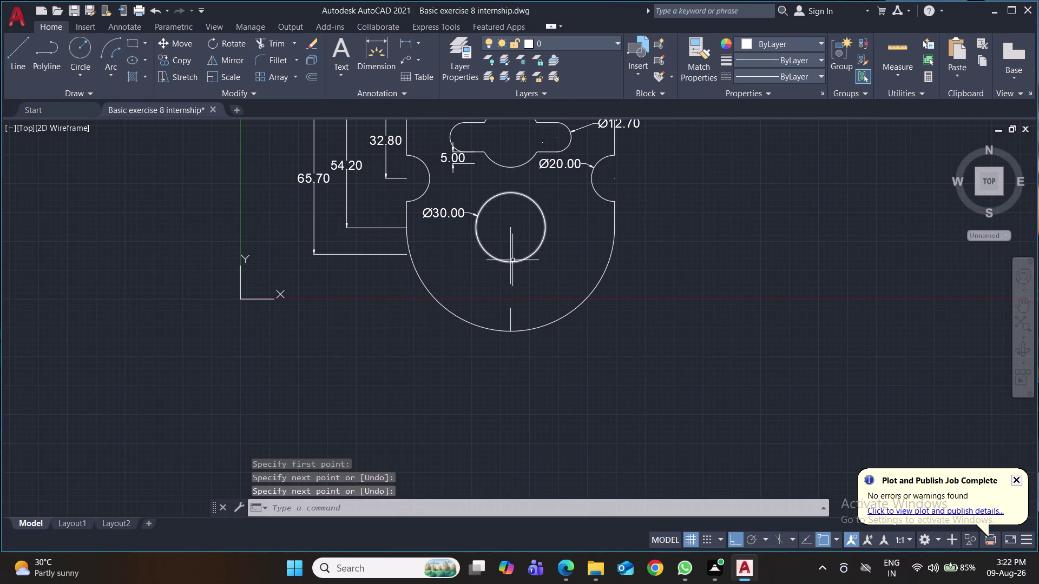
Draw a 10-unit line at 210° from below the hole centre, with polar tracking on.
click(12, 55)
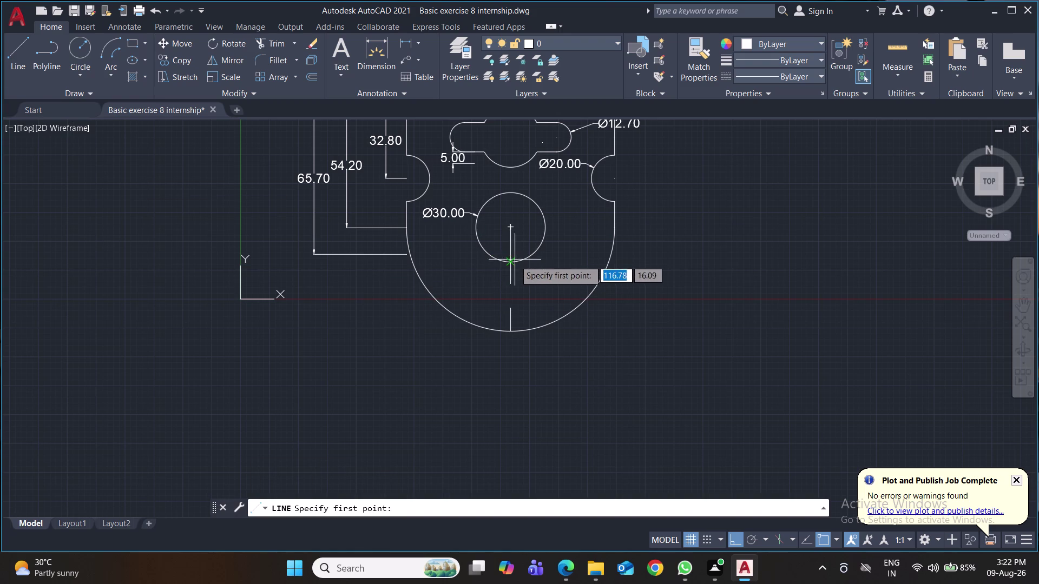
click(509, 263)
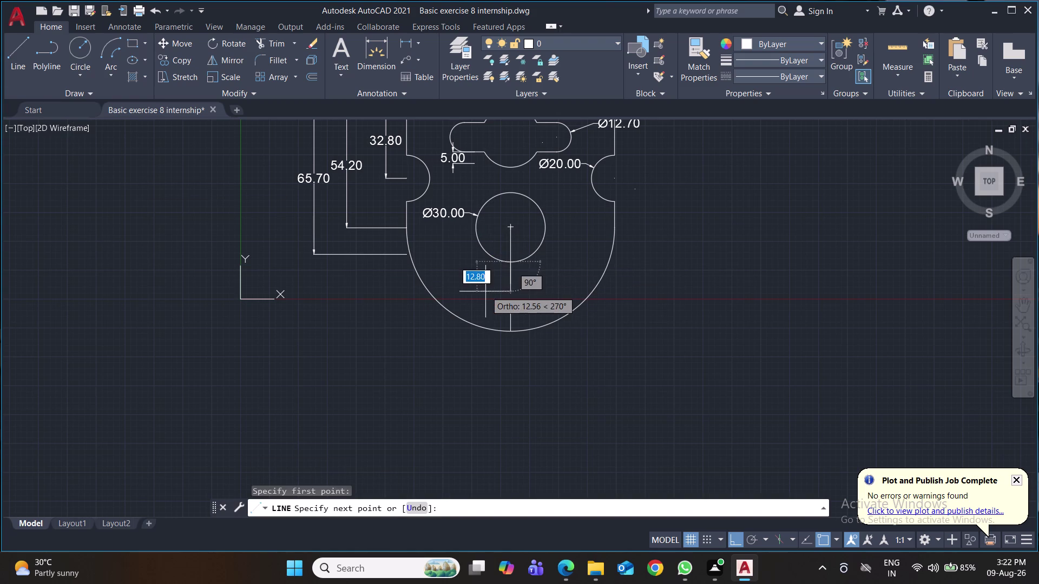
click(750, 542)
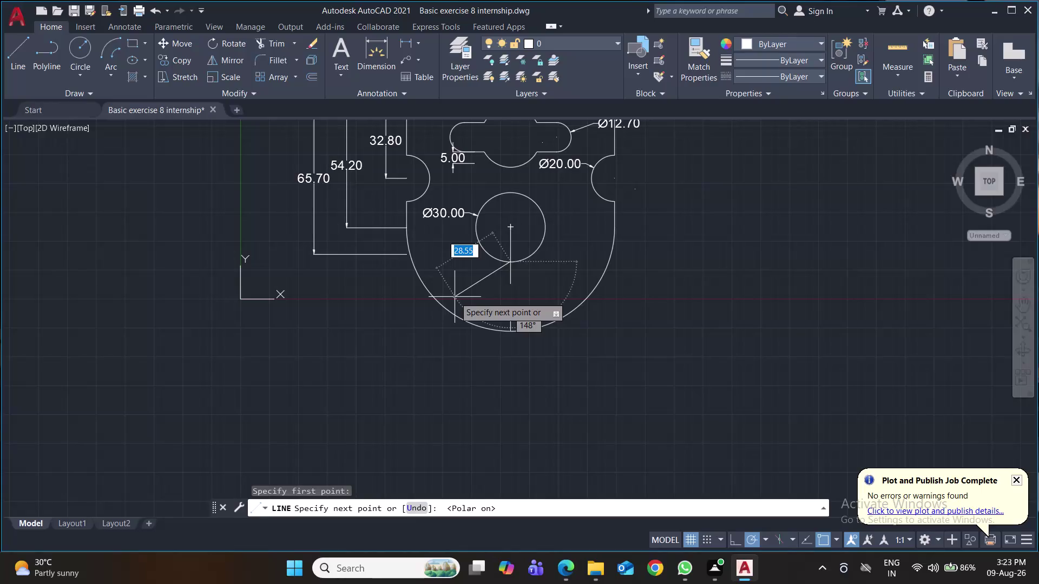
key(shift+at)
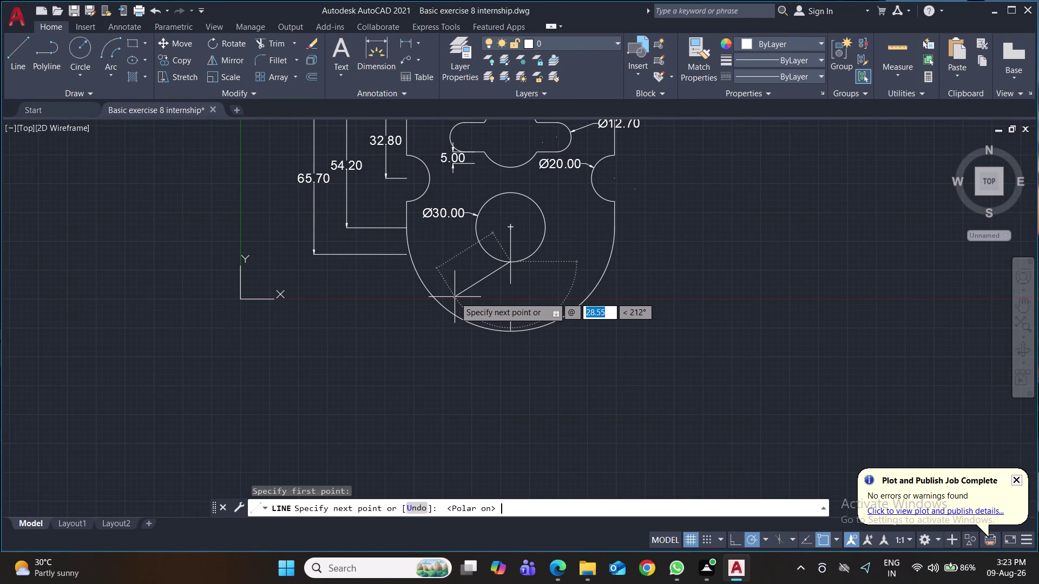
text(10)
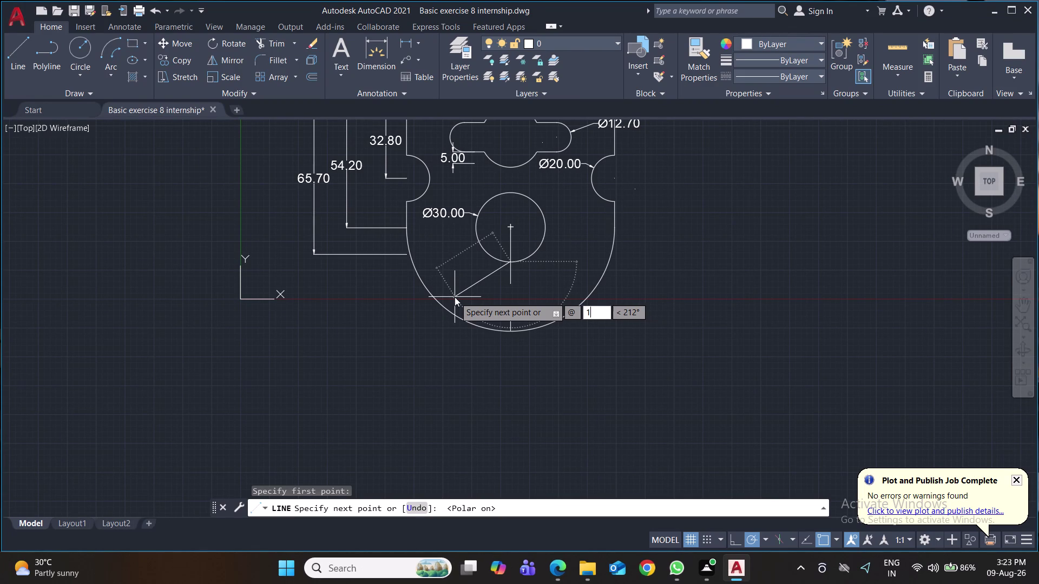
key(Tab)
text(210)
key(Return)
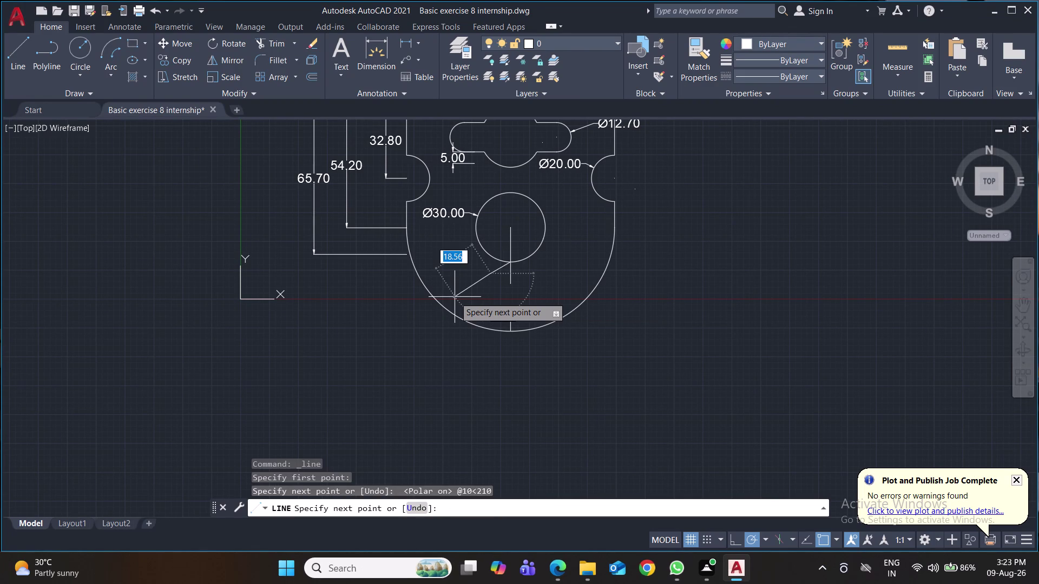
key(Return)
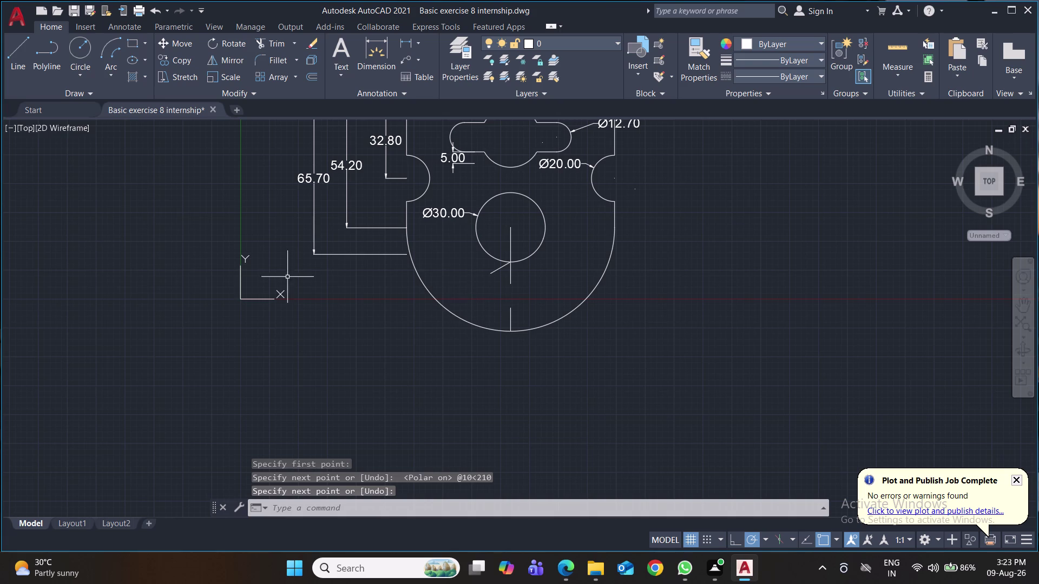
click(17, 52)
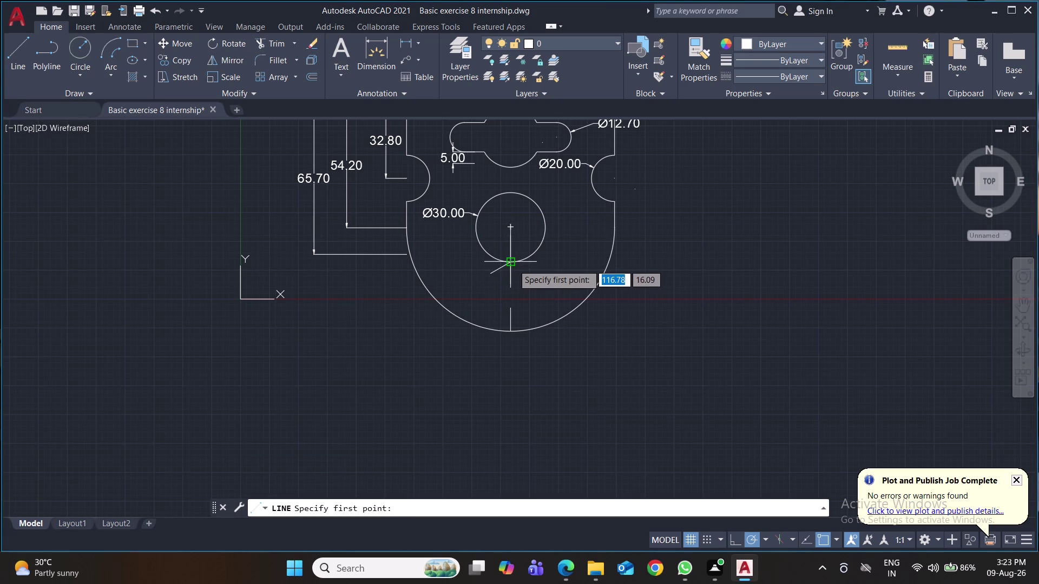
click(514, 265)
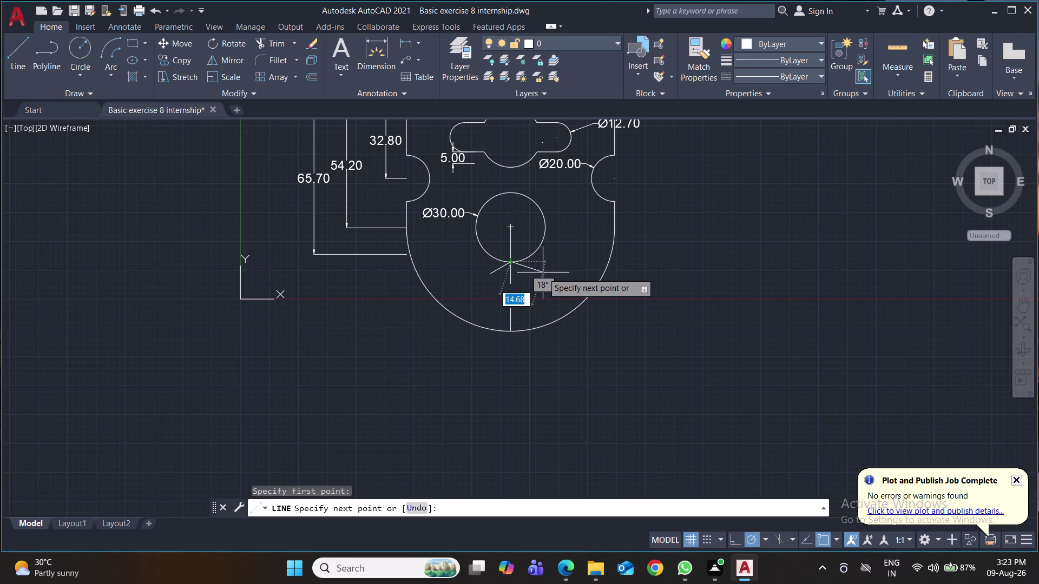
Draw a 50-unit radial line at 330° from the hole centre.
text(@50)
key(Tab)
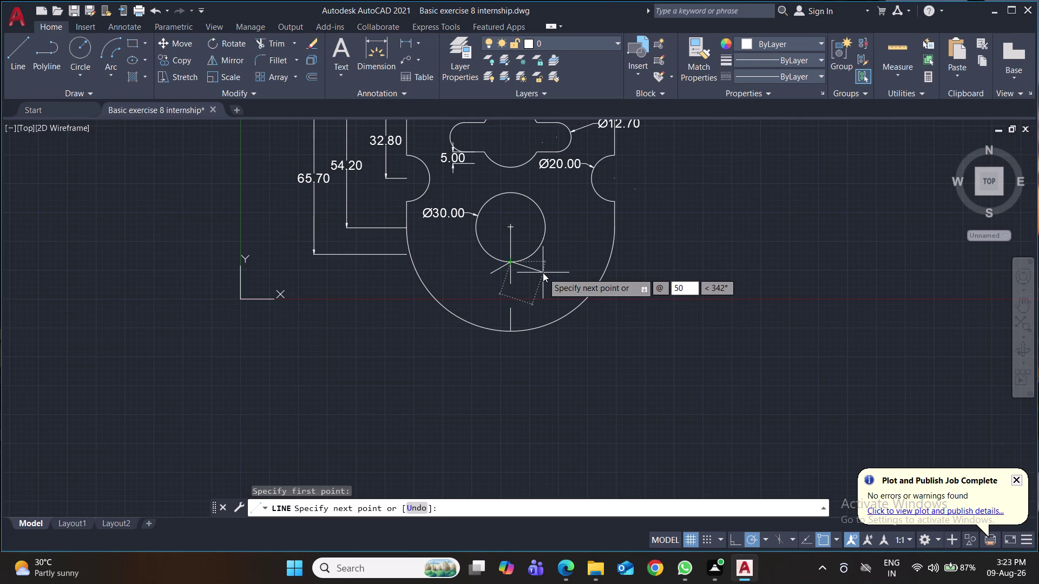
text(330)
key(Return)
key(Return)
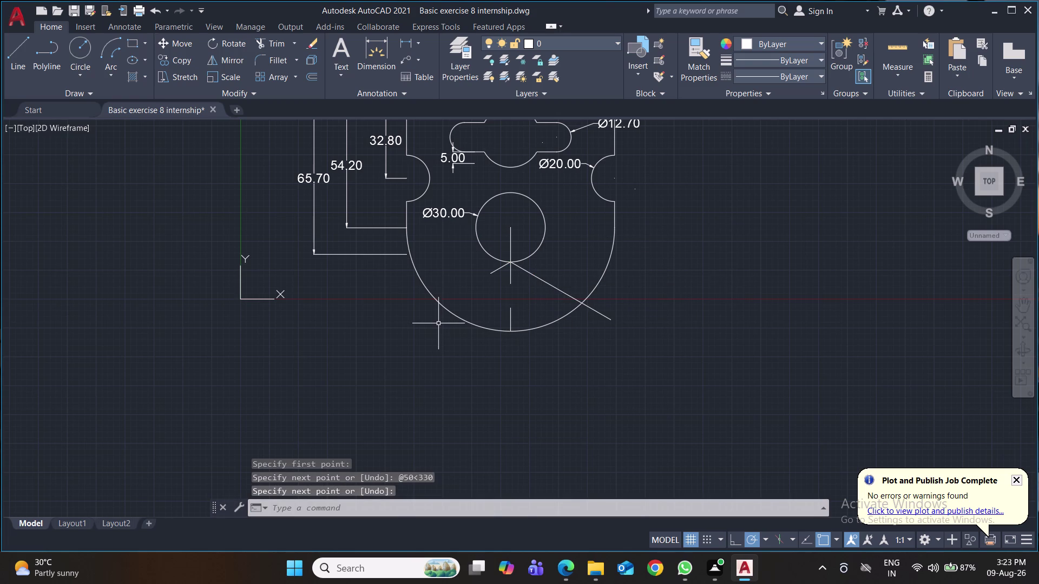
Extend the lower-left 210° radial line to the plate's outer edge.
text(ex)
key(Return)
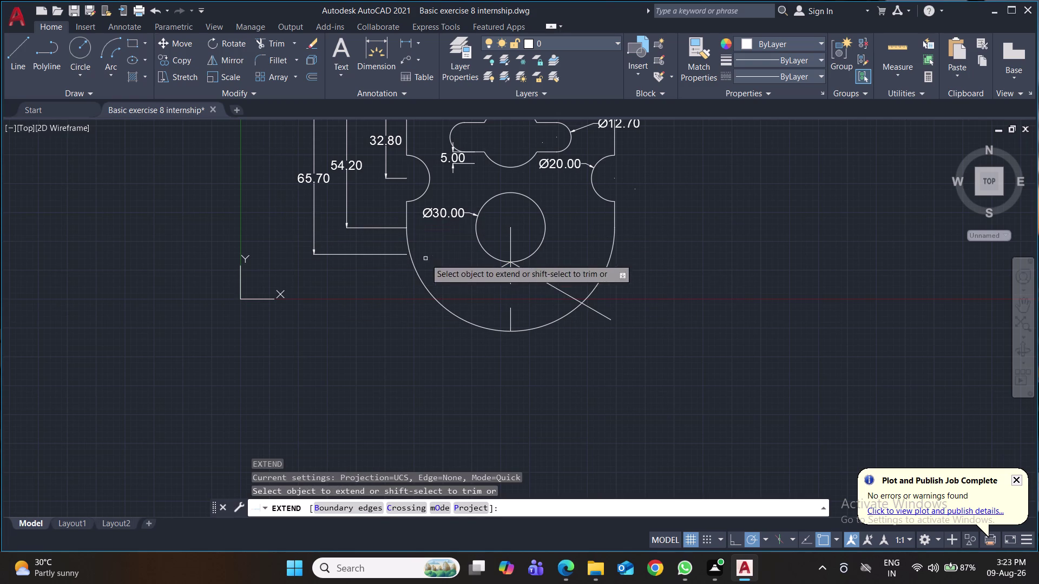
click(494, 272)
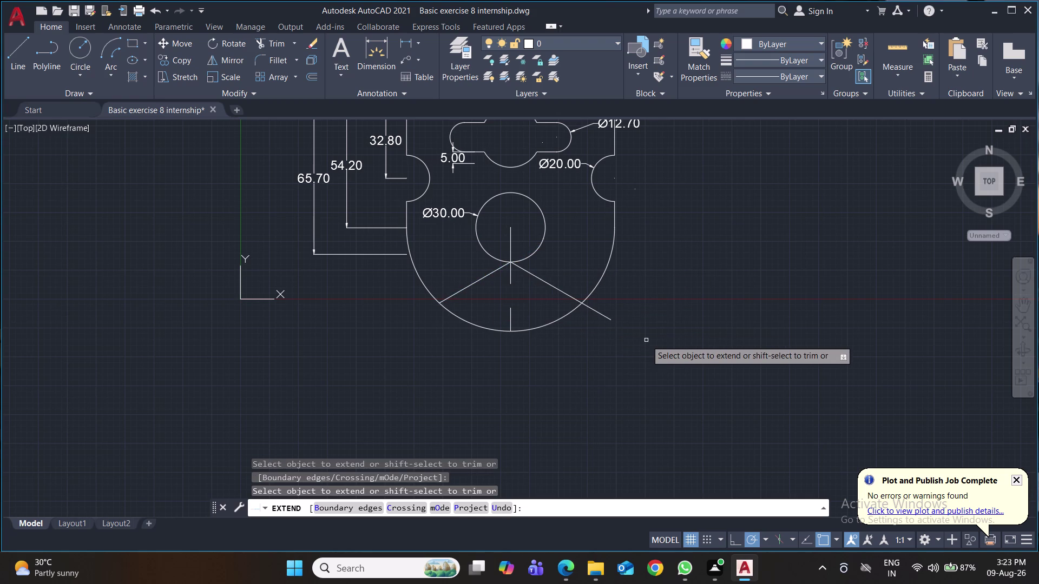
text(tr)
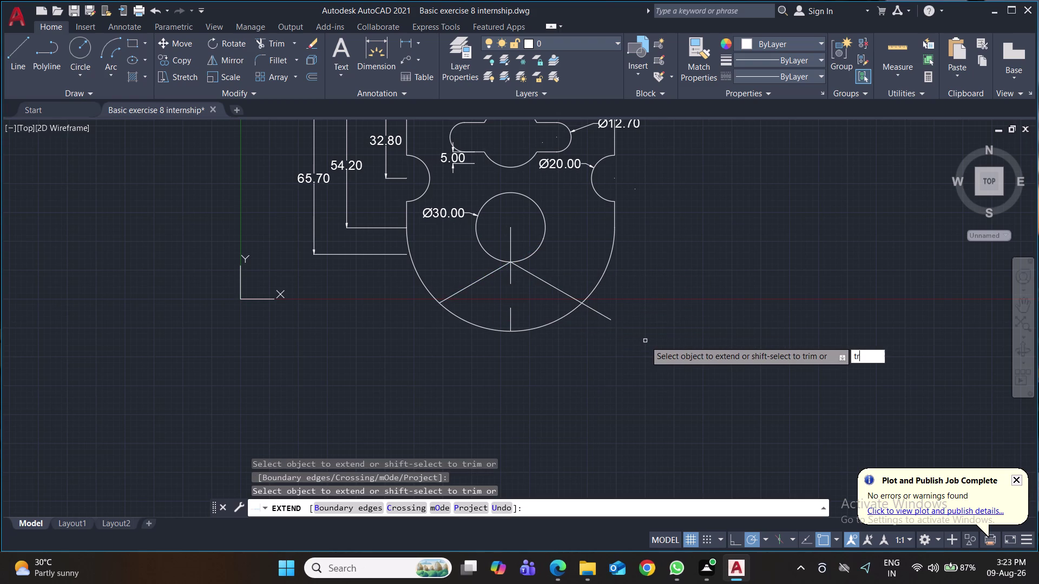
key(Return)
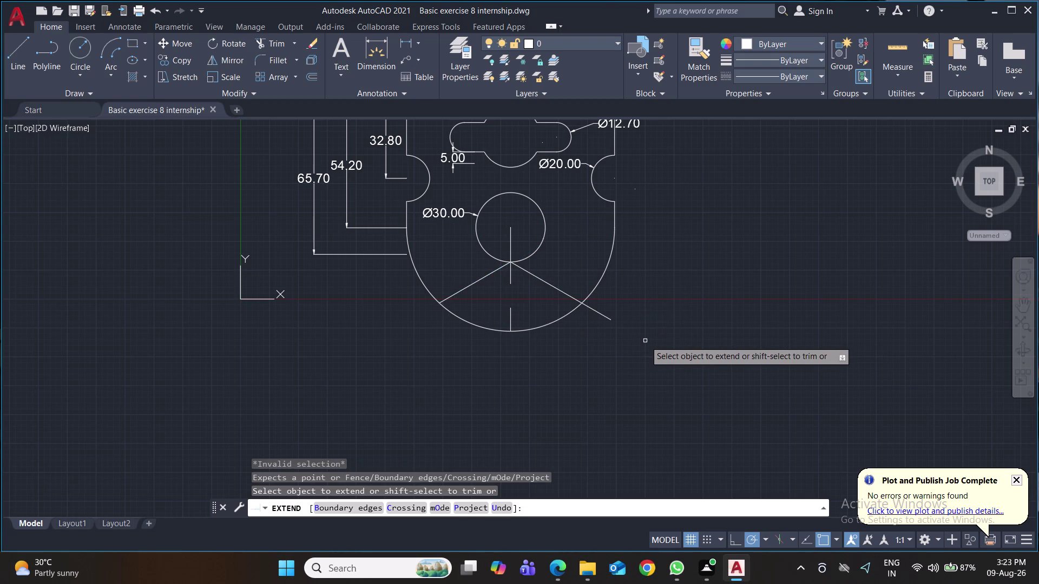
Trim the 330° line's overhang beyond the outer arc.
key(Escape)
text(tr)
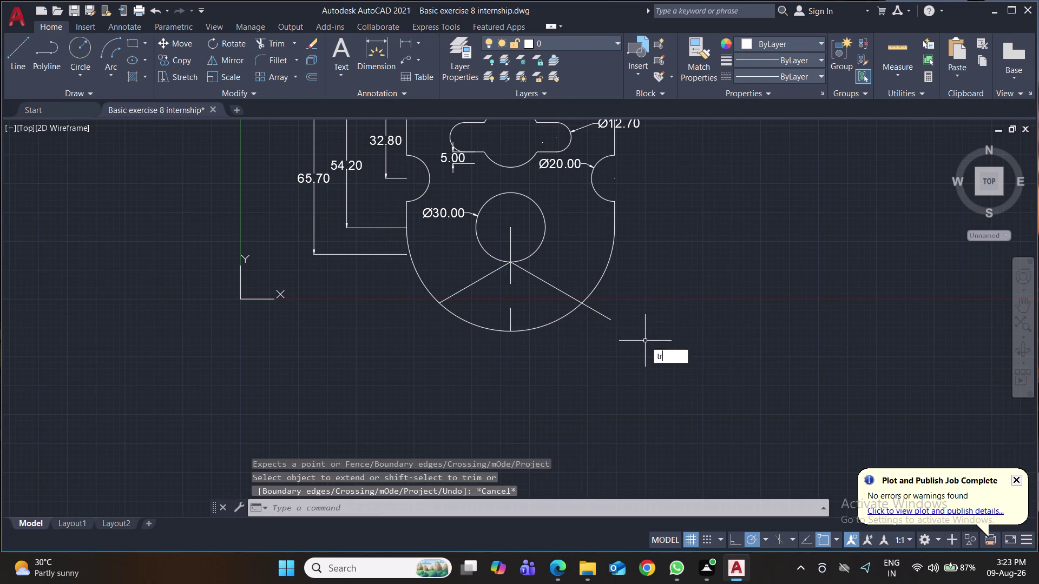
key(Return)
click(600, 313)
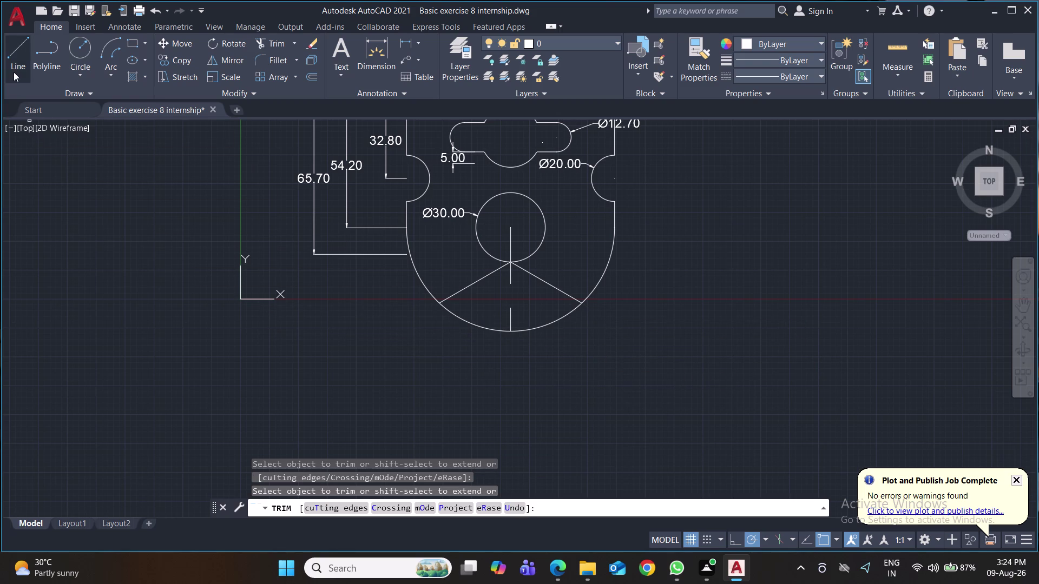
click(80, 48)
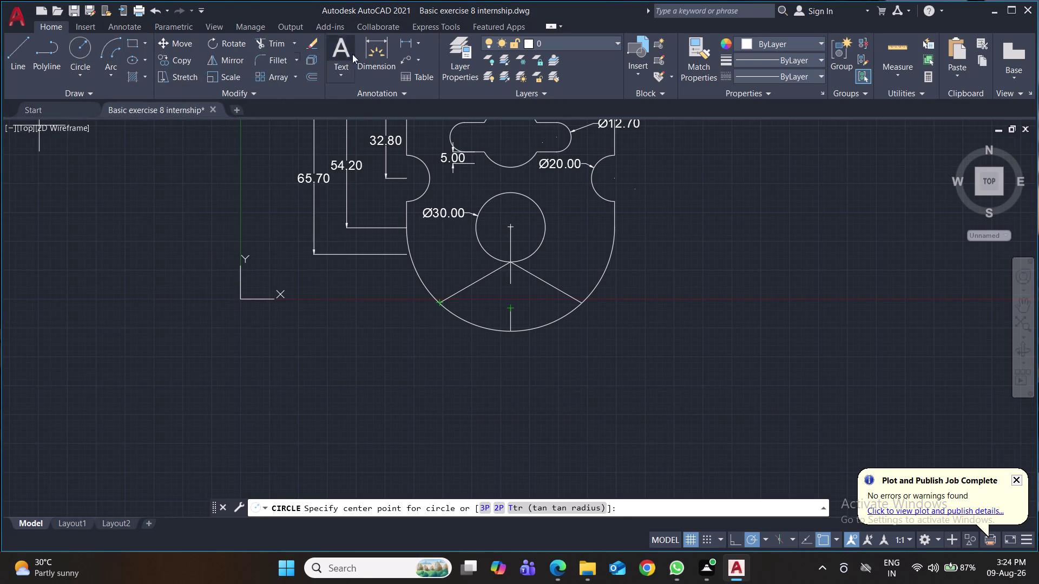
Place a 120° angular dimension between the lower-left and lower-right radial lines, below the hole.
click(419, 45)
click(426, 124)
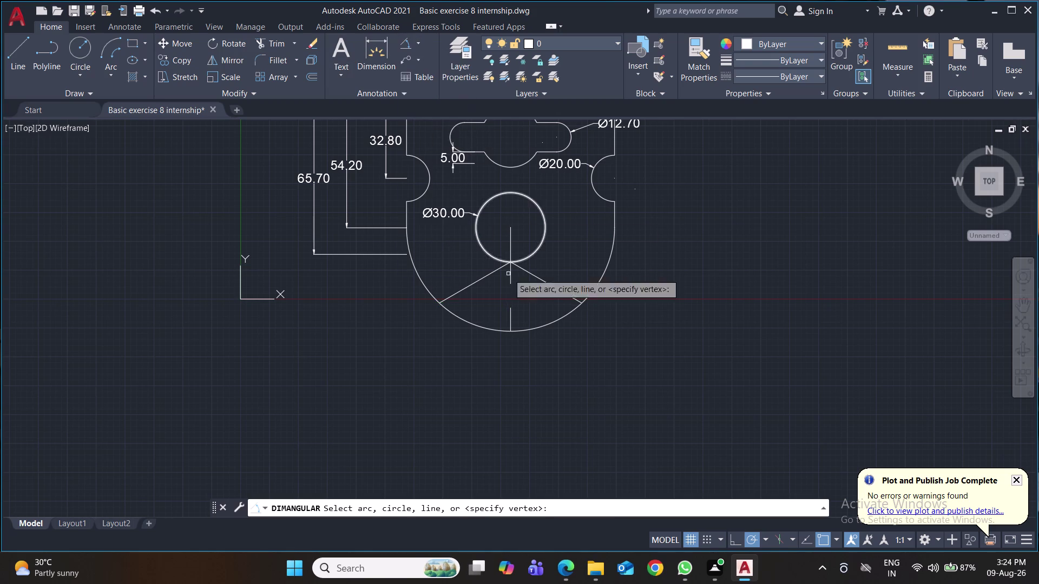
click(494, 271)
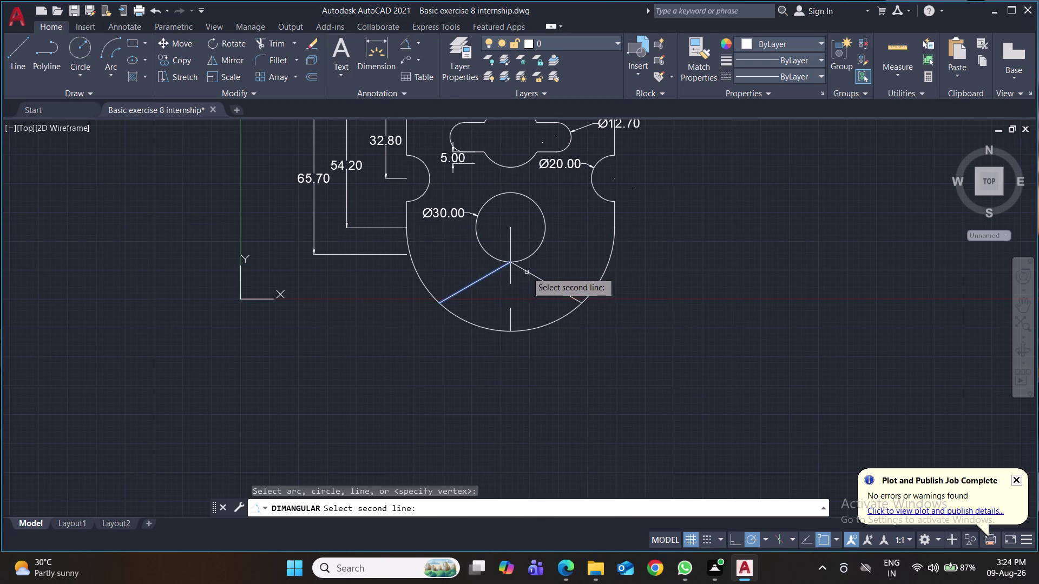
click(527, 271)
click(524, 278)
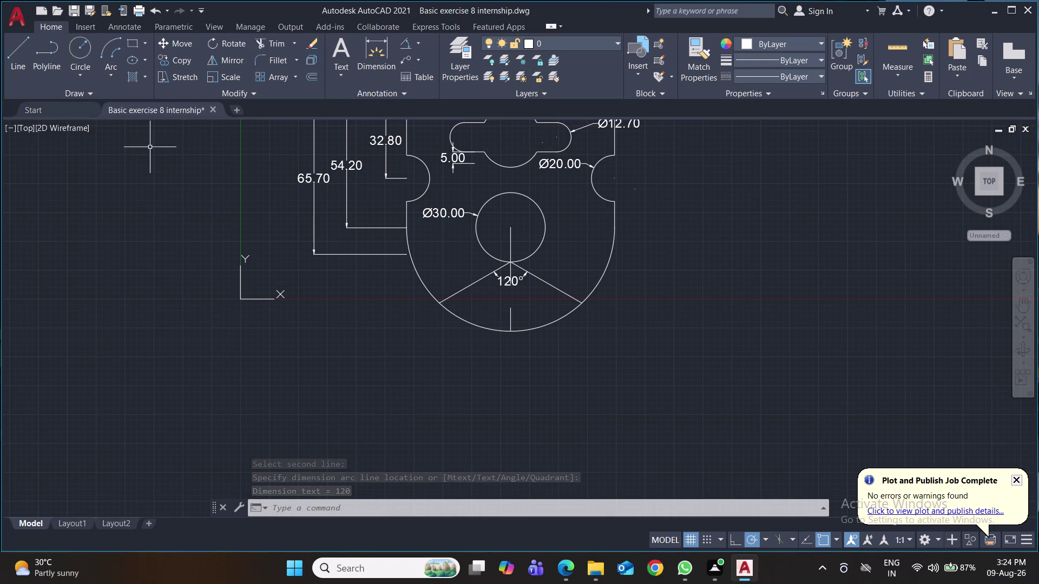
click(112, 66)
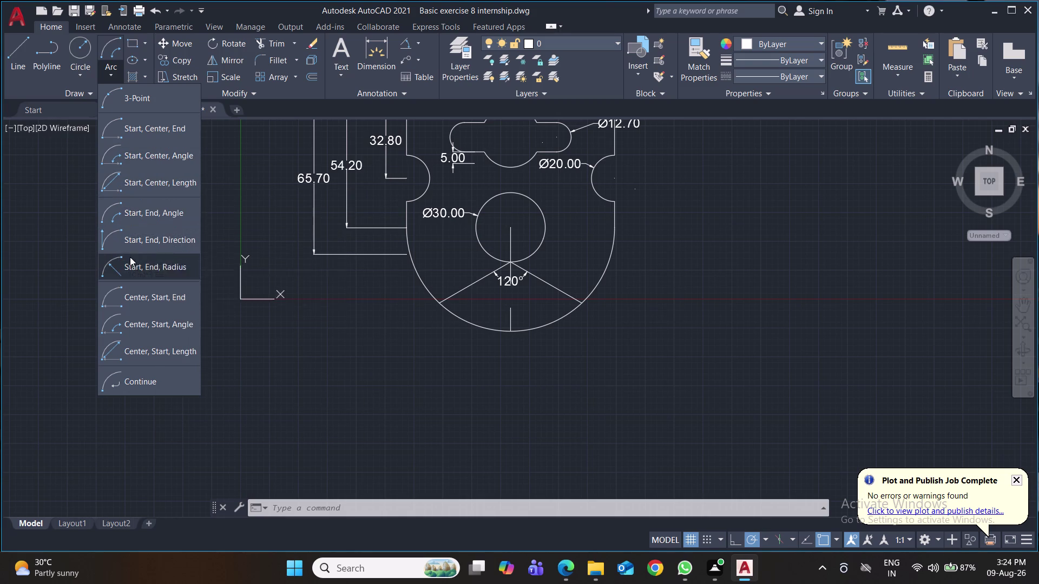
click(124, 264)
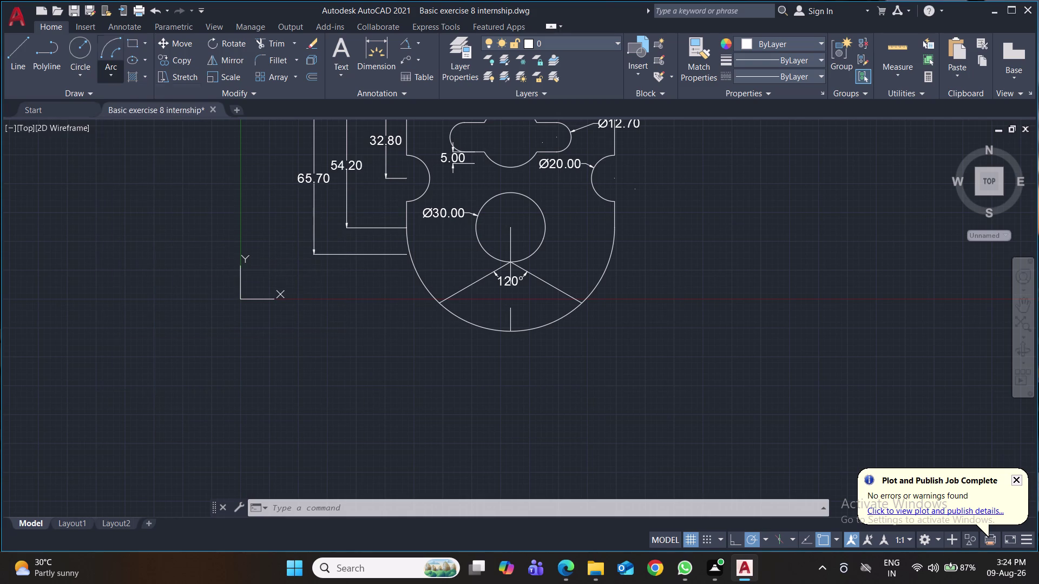
click(461, 292)
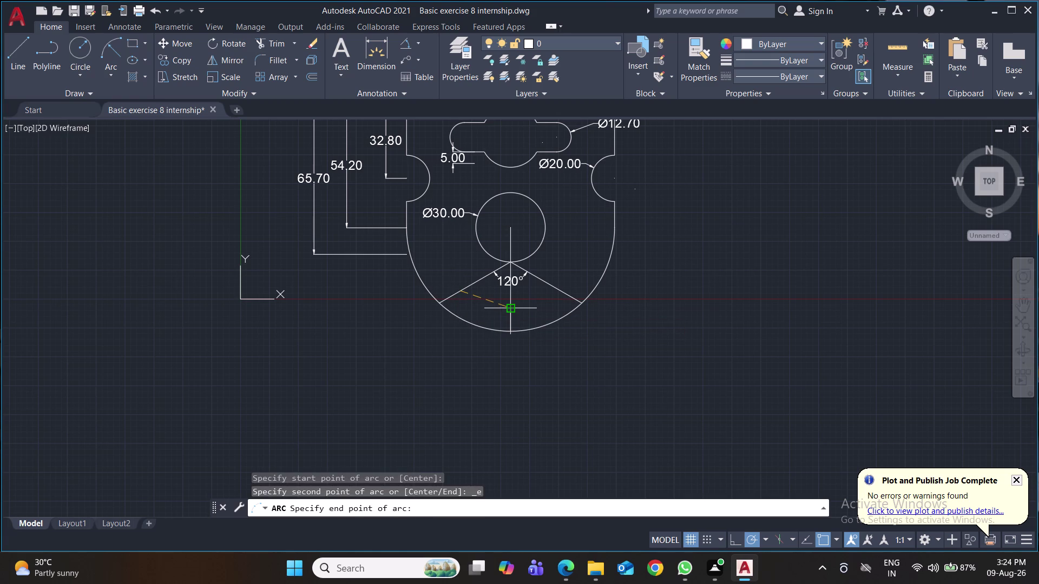
click(512, 311)
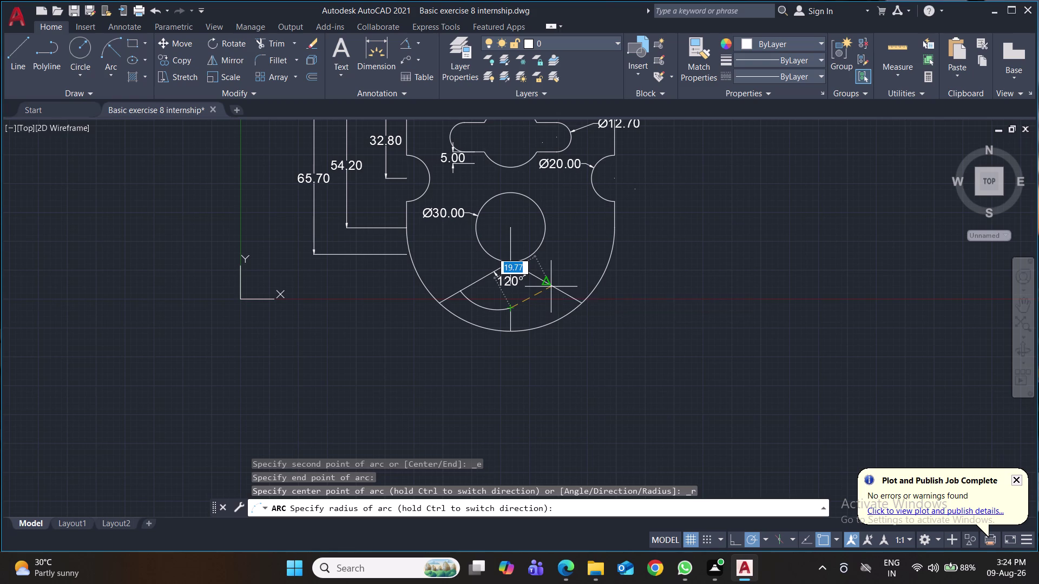
click(549, 285)
click(494, 310)
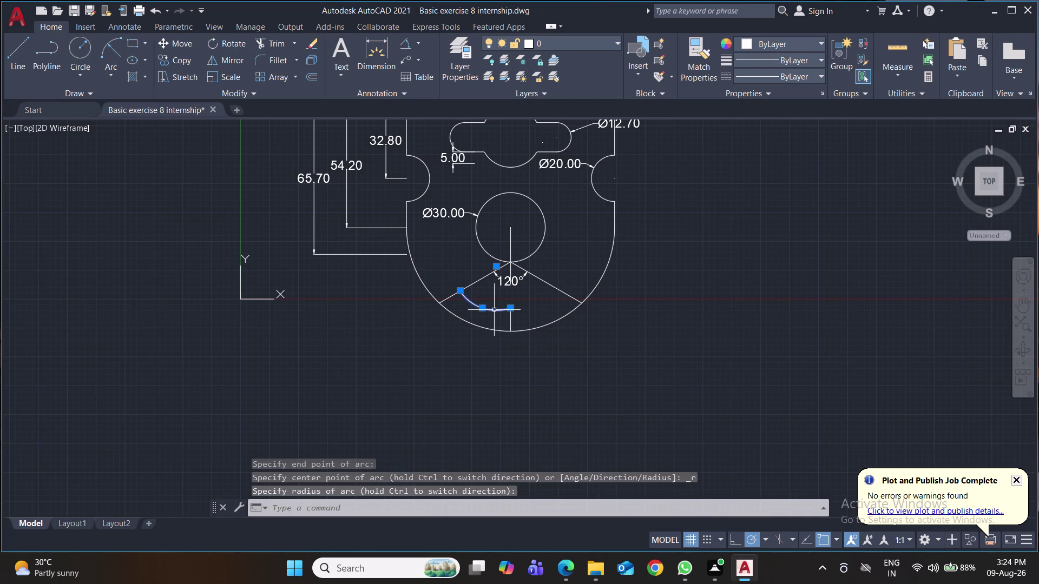
key(Delete)
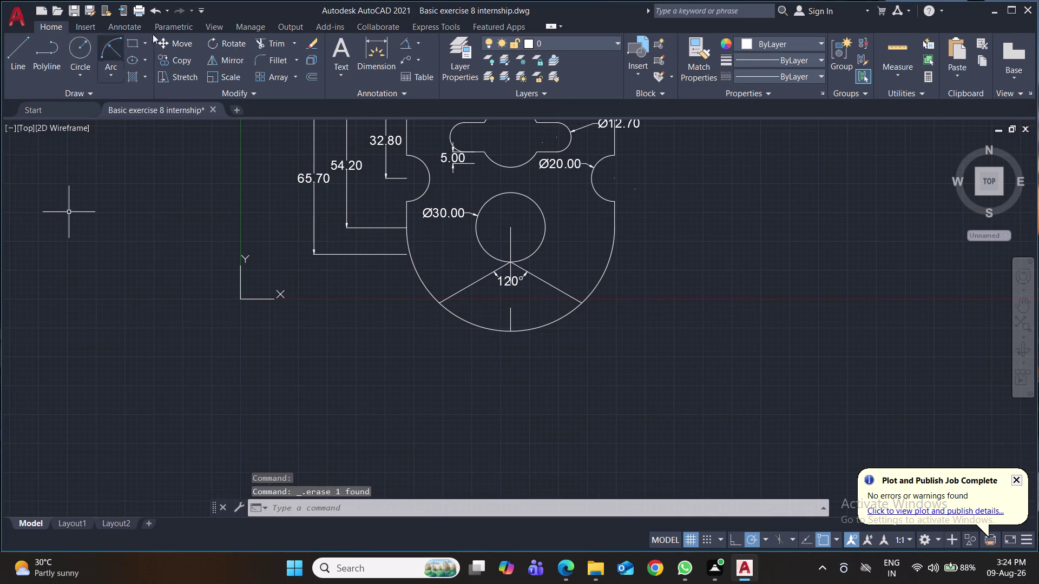
click(110, 74)
click(156, 257)
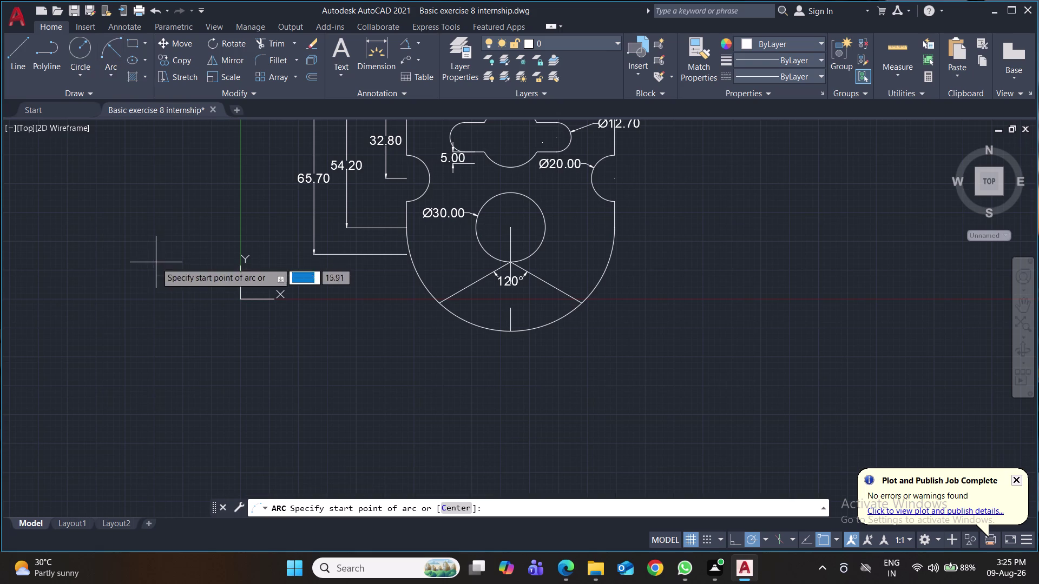
click(462, 290)
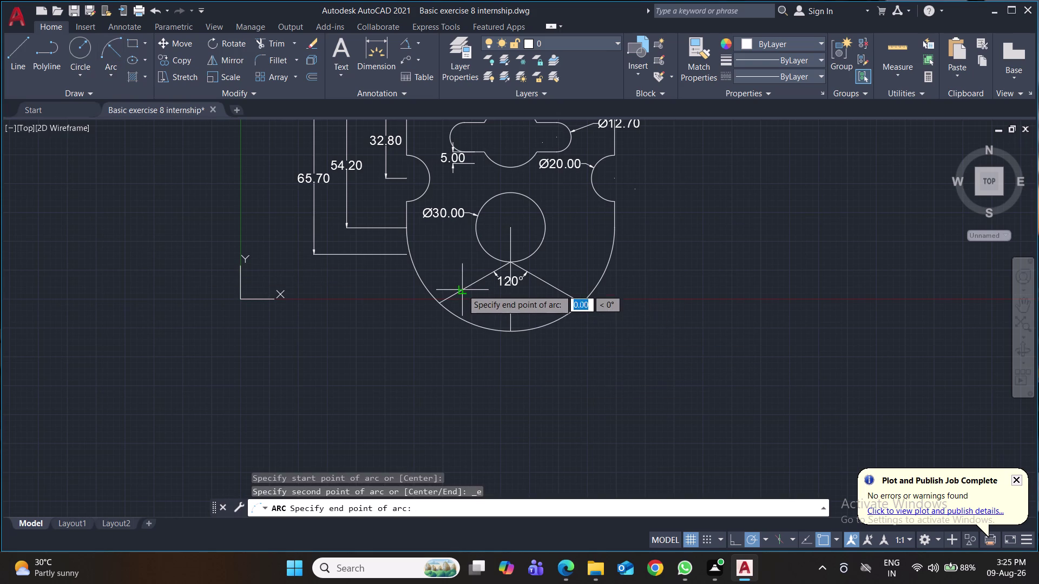
click(557, 288)
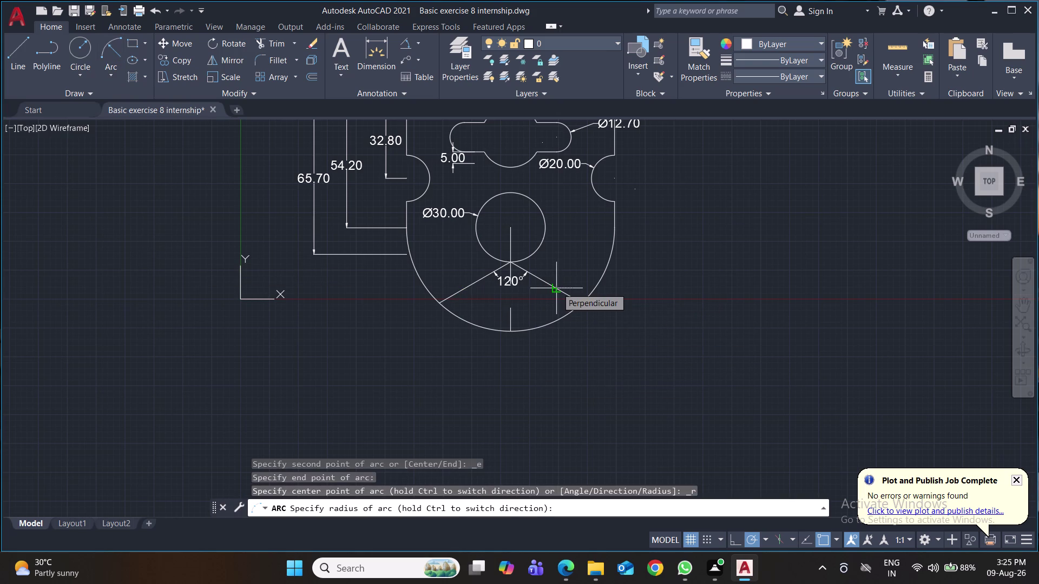
text(120)
key(Return)
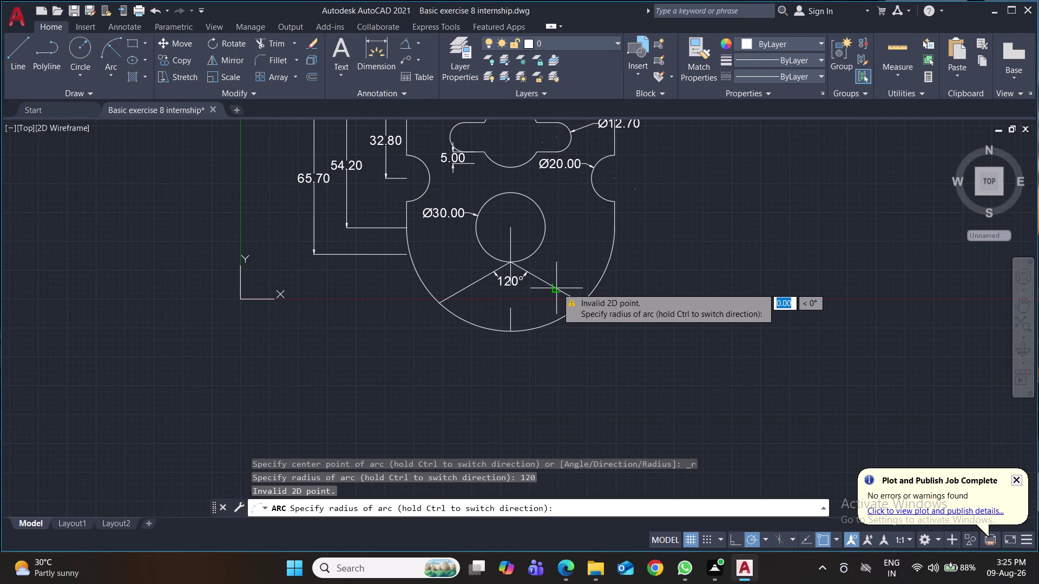
text(12)
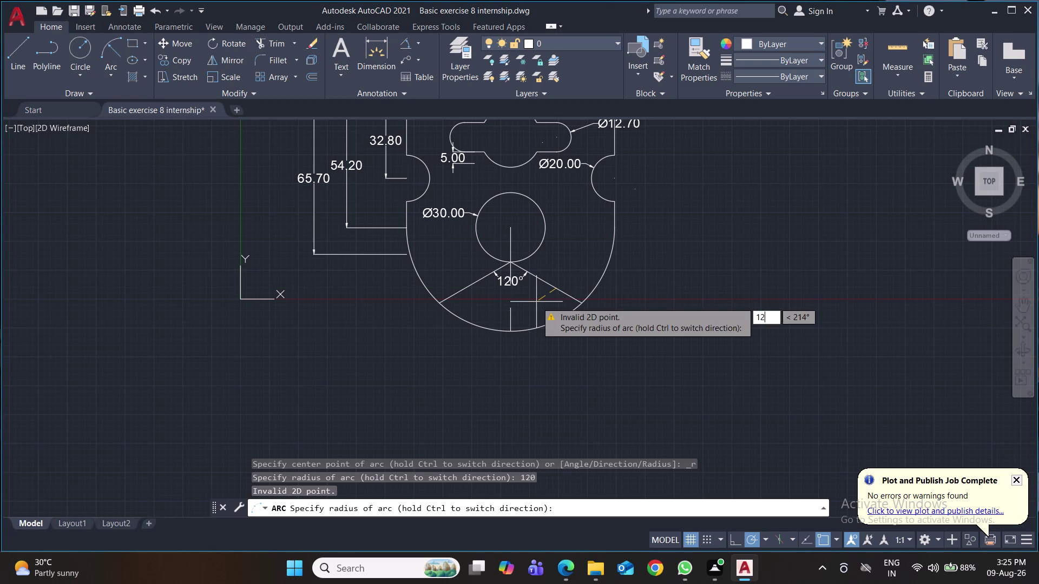
text(0)
key(Return)
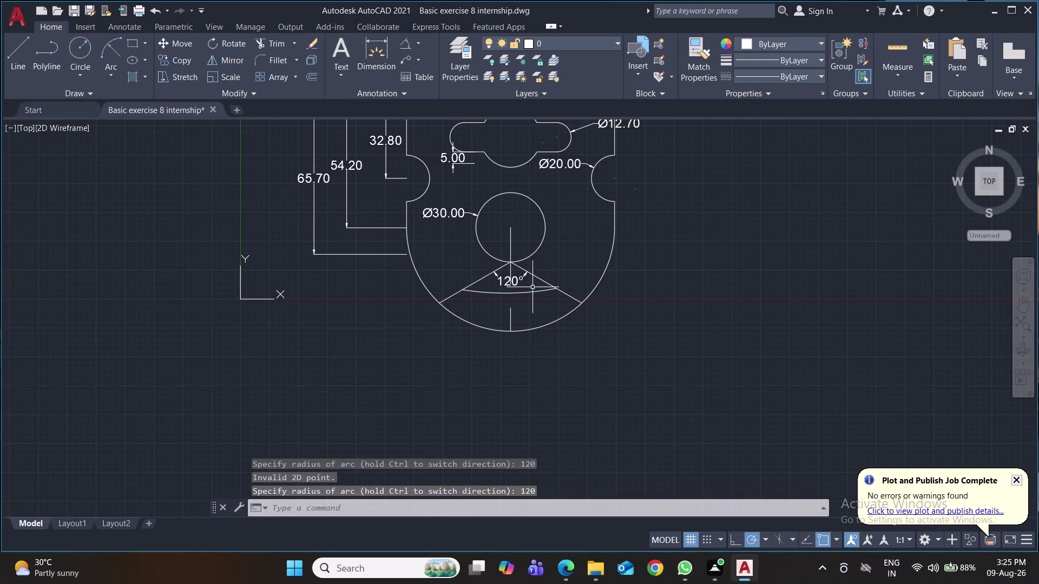
click(533, 291)
key(Delete)
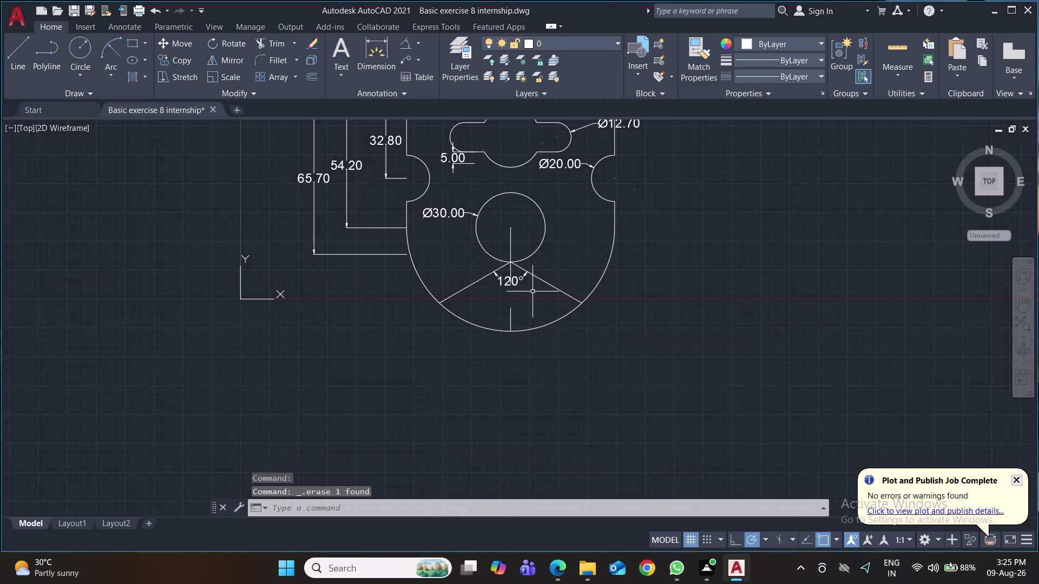
click(81, 48)
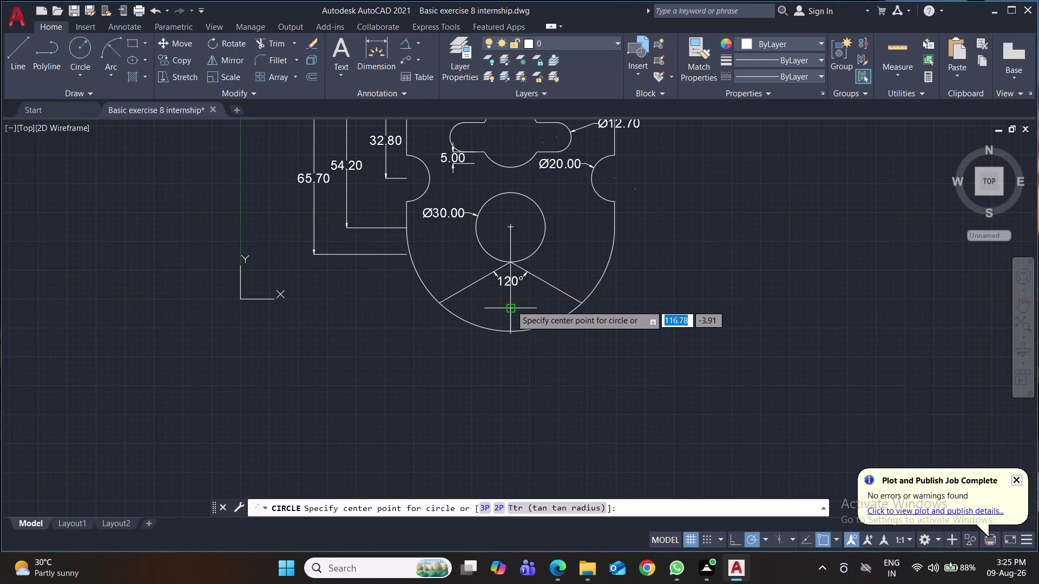
Draw a circle of radius about 34.78 centred on the Ø30 hole, cancelling a second circle.
click(507, 228)
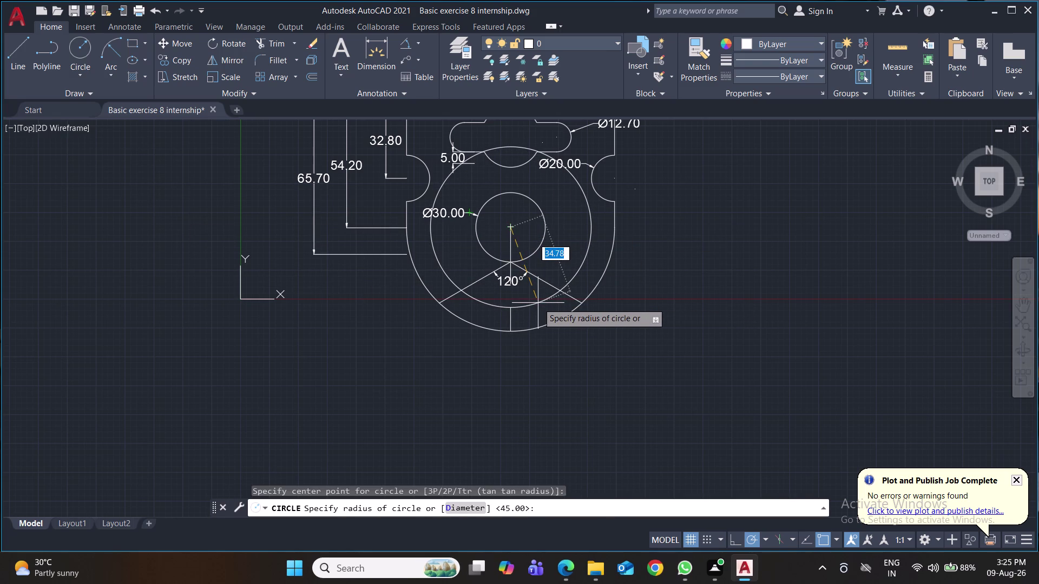
click(538, 303)
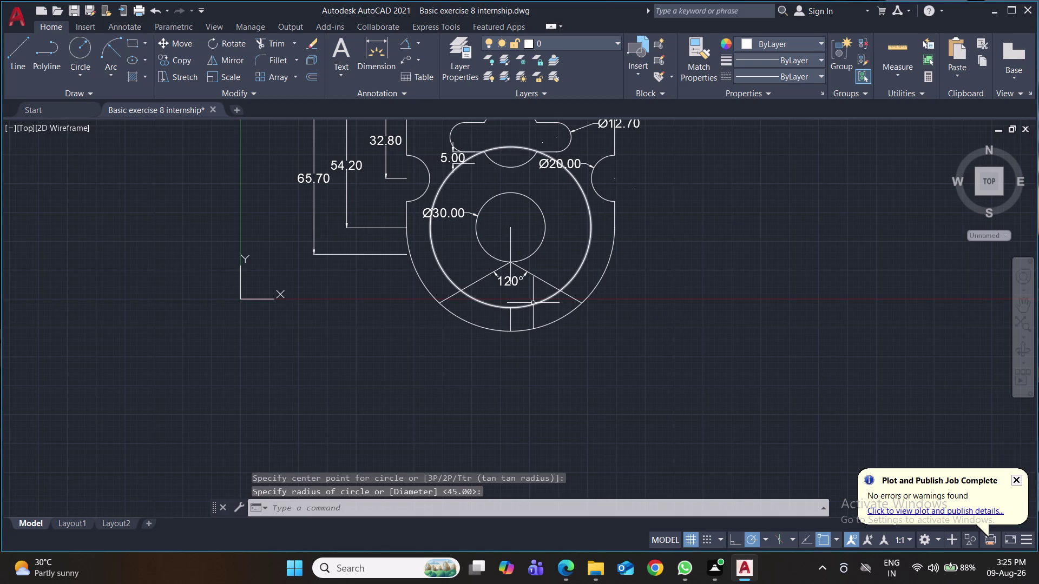
key(space)
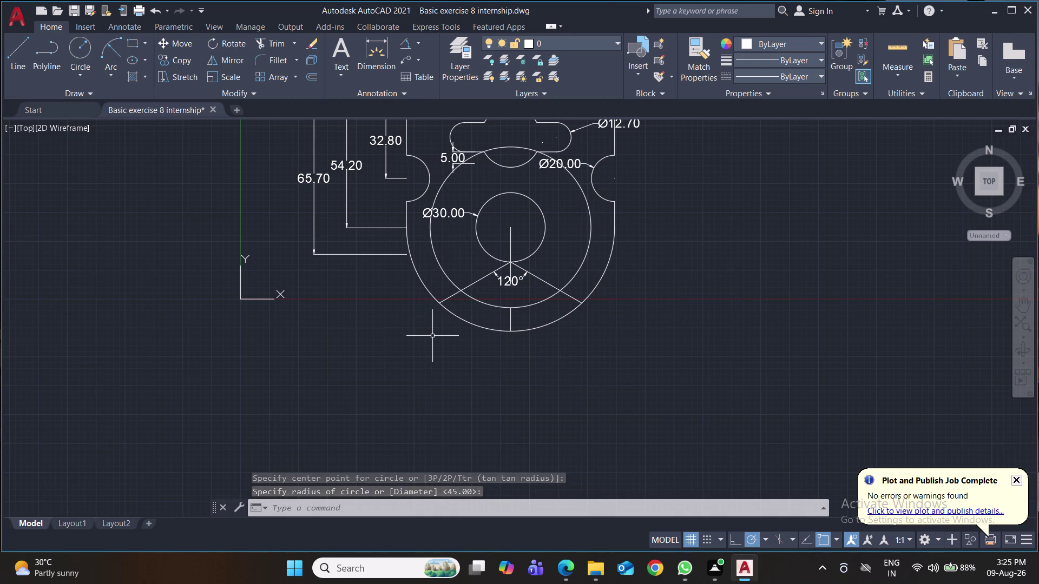
click(512, 226)
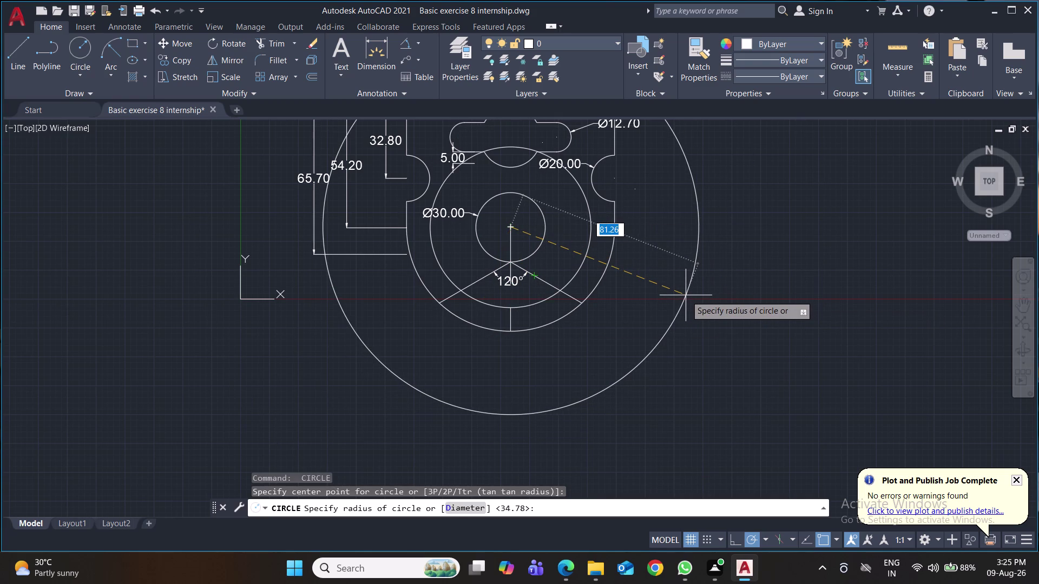
key(Escape)
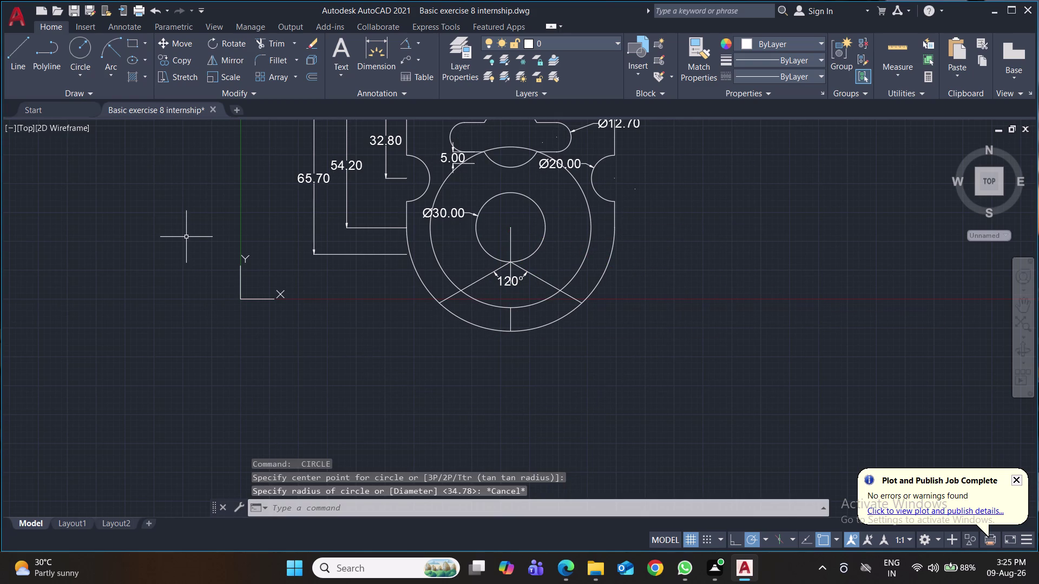
key(o)
key(Return)
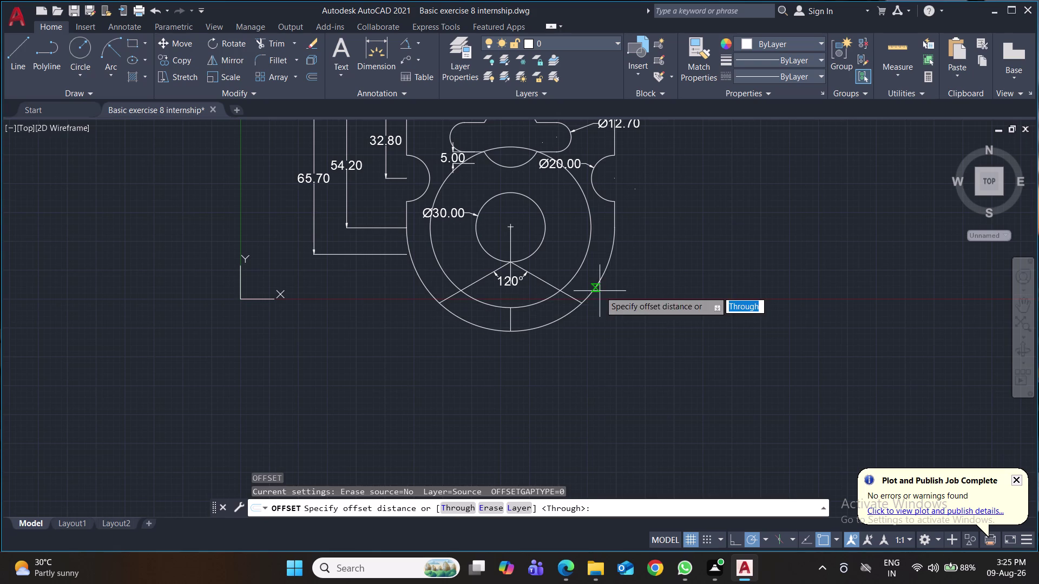
click(512, 309)
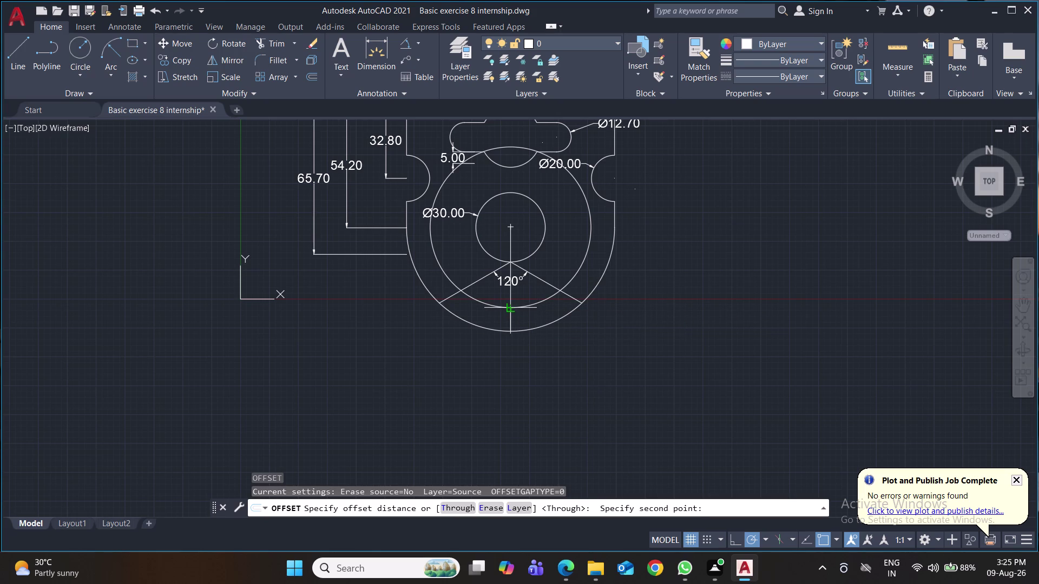
text(10)
key(Return)
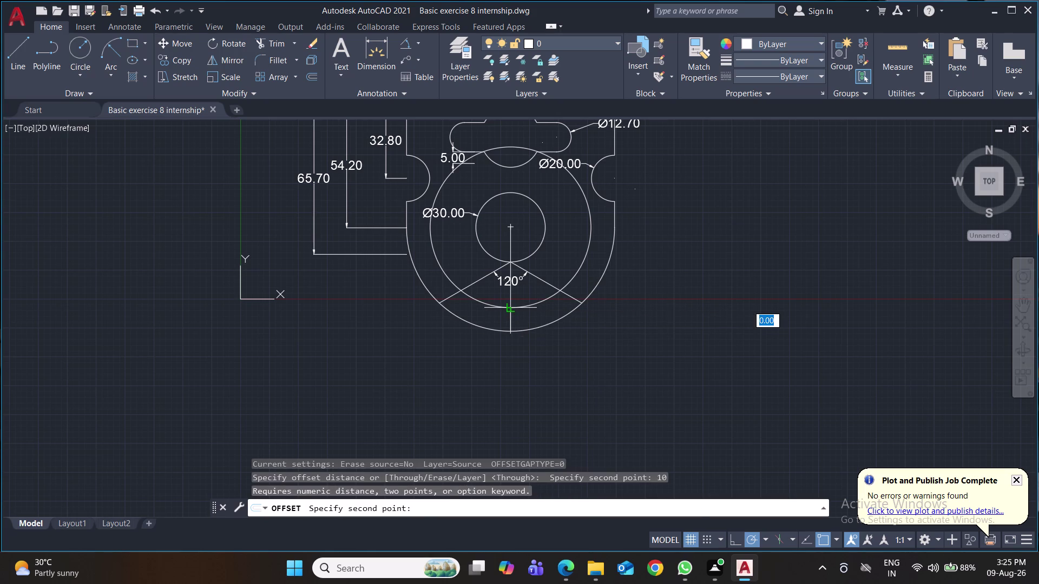
click(513, 309)
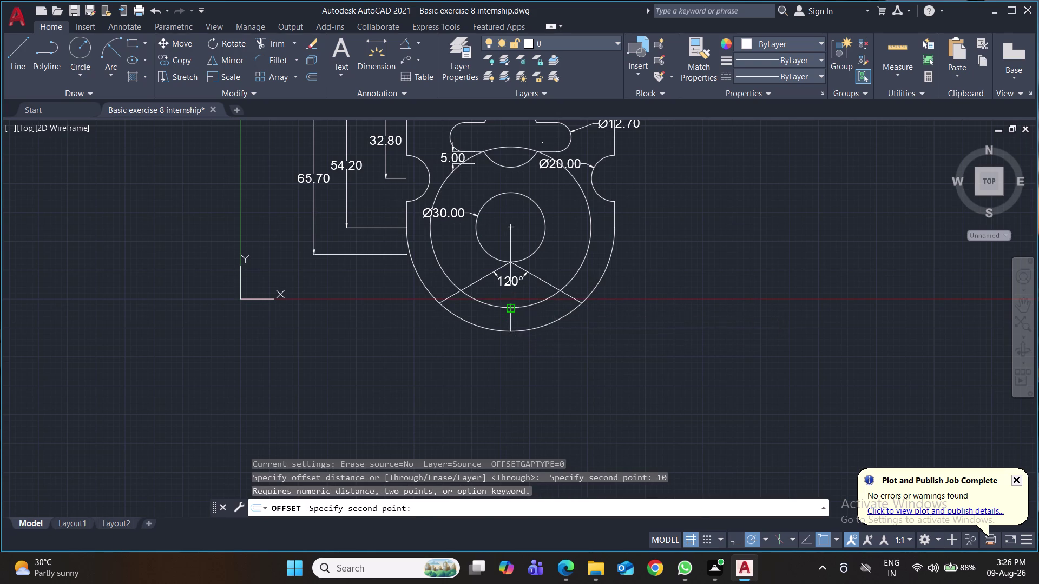
click(516, 308)
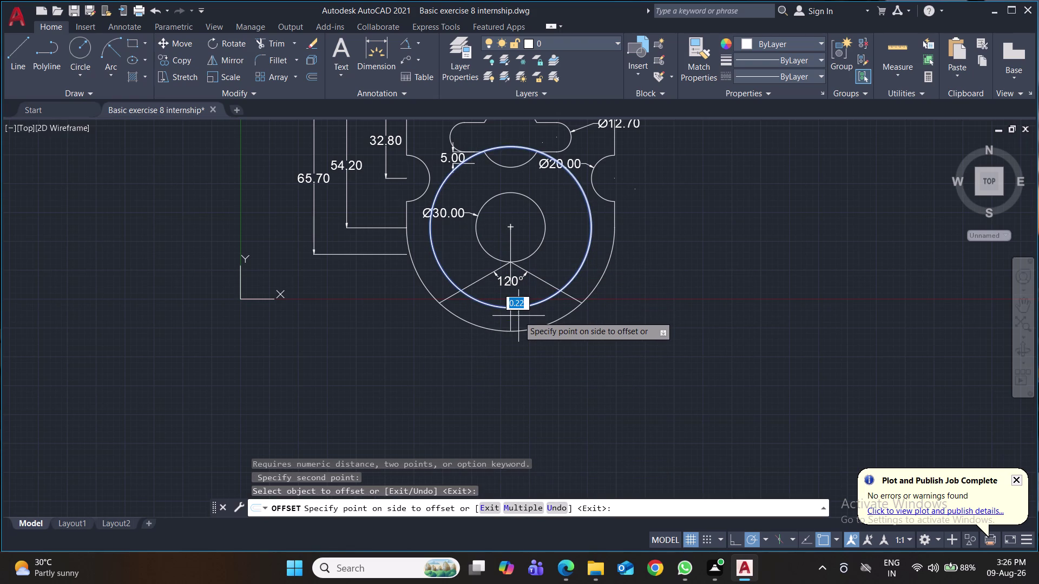
text(10)
key(Return)
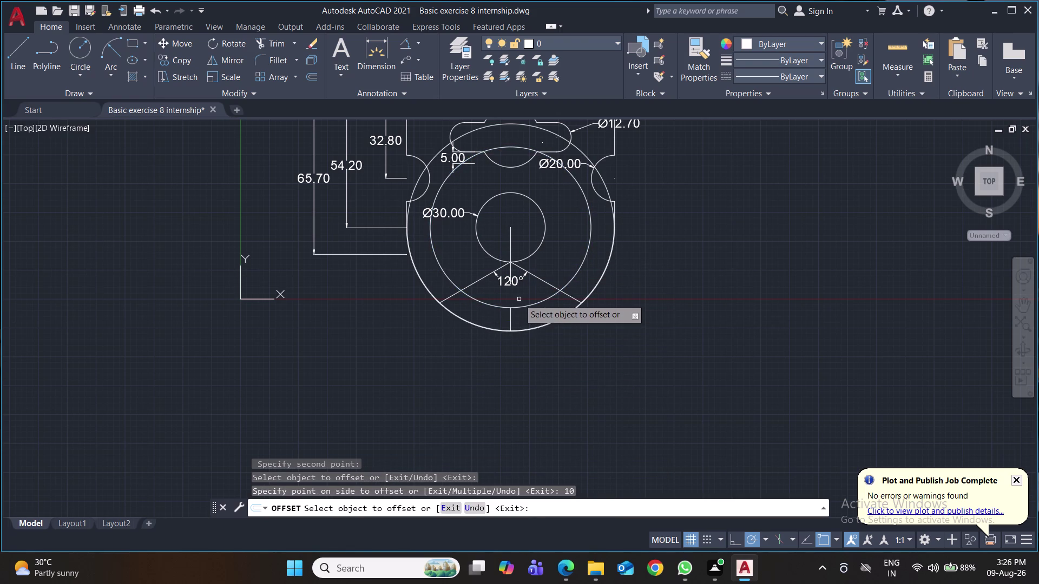
click(504, 308)
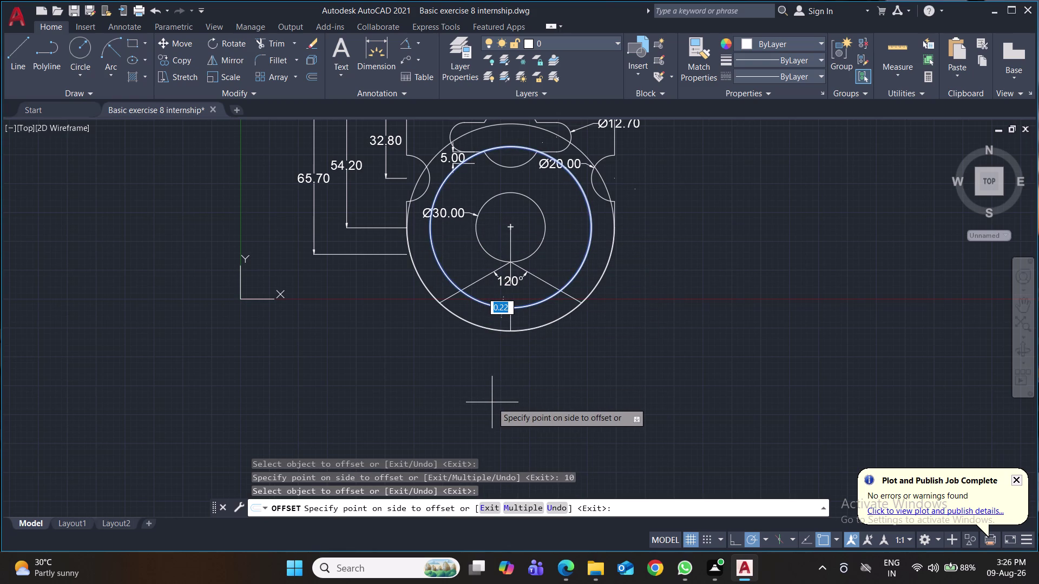
key(Escape)
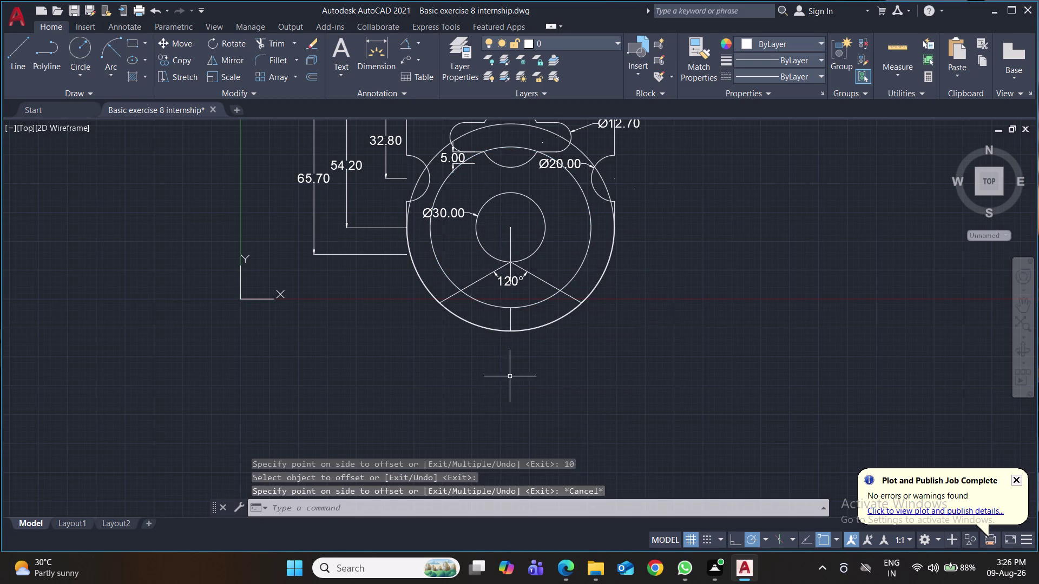
click(505, 332)
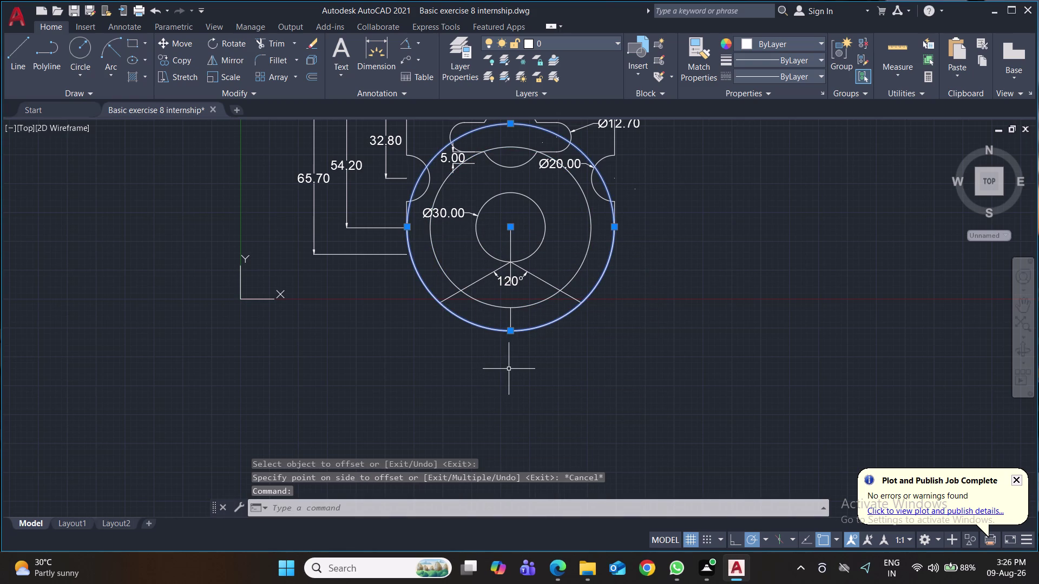
key(Delete)
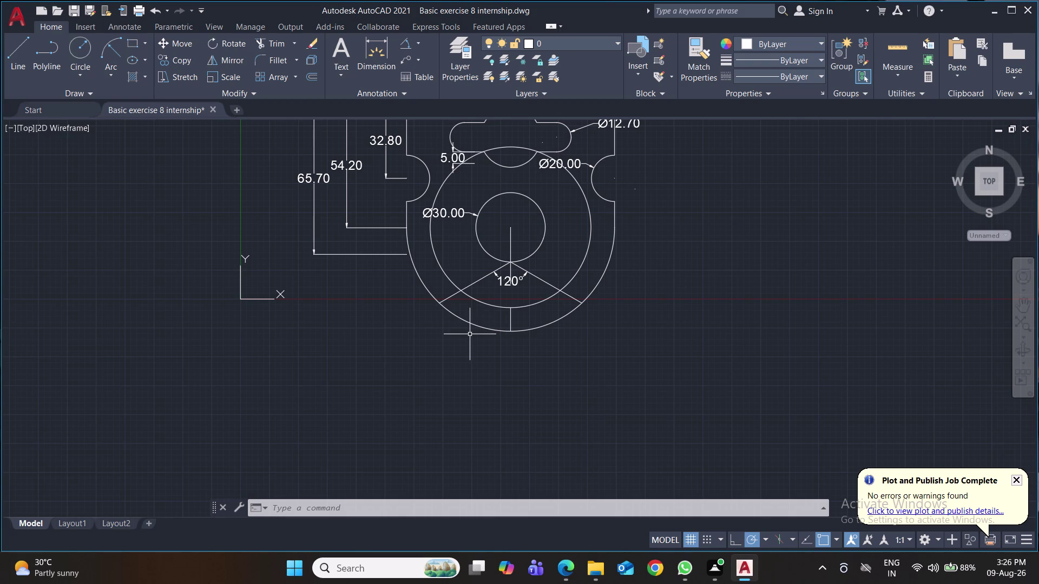
Offset the middle circle by 5 units and save the drawing.
key(o)
key(Return)
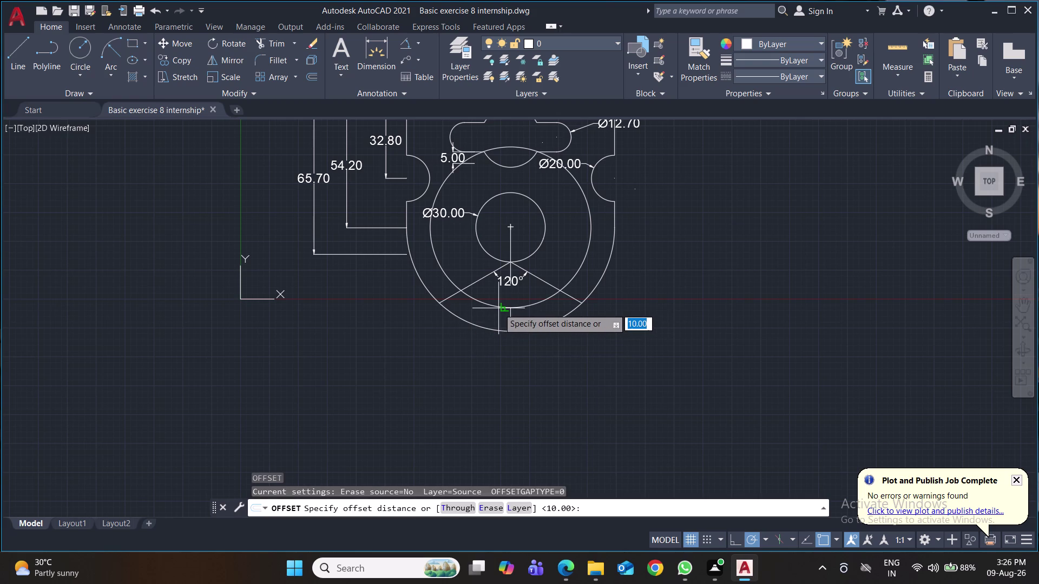
click(511, 311)
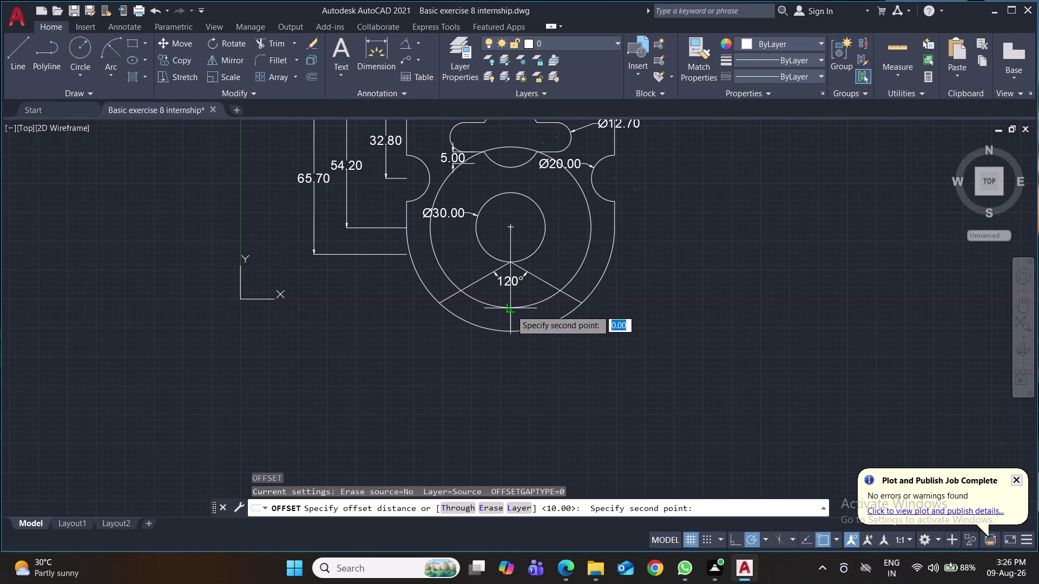
key(5)
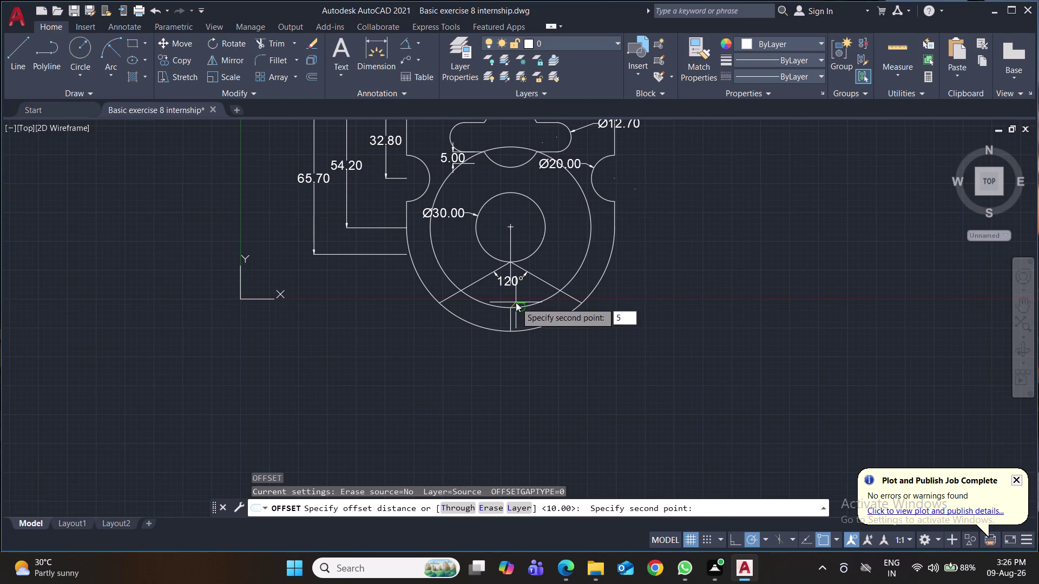
key(Return)
click(524, 307)
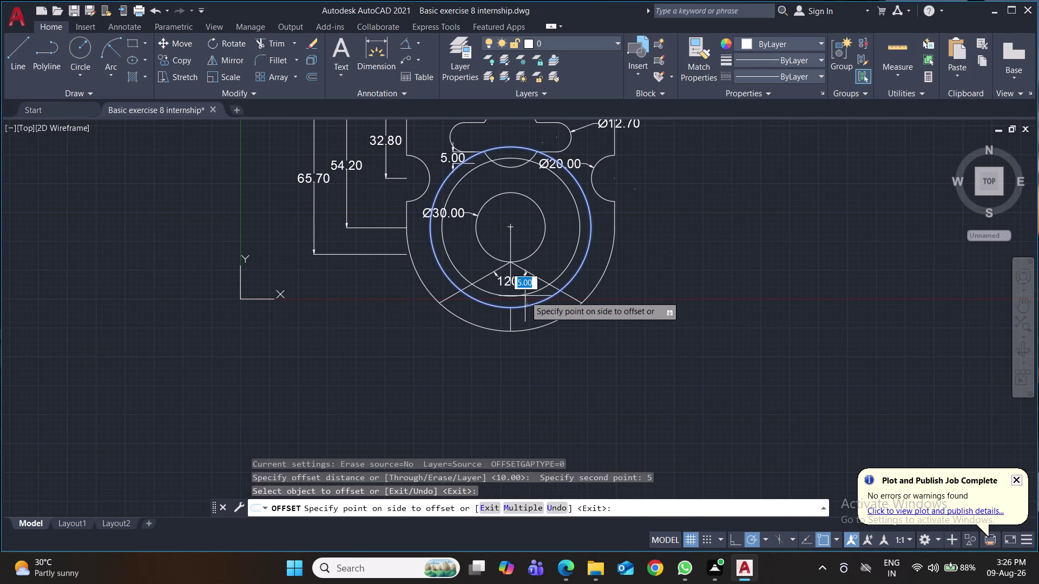
click(525, 295)
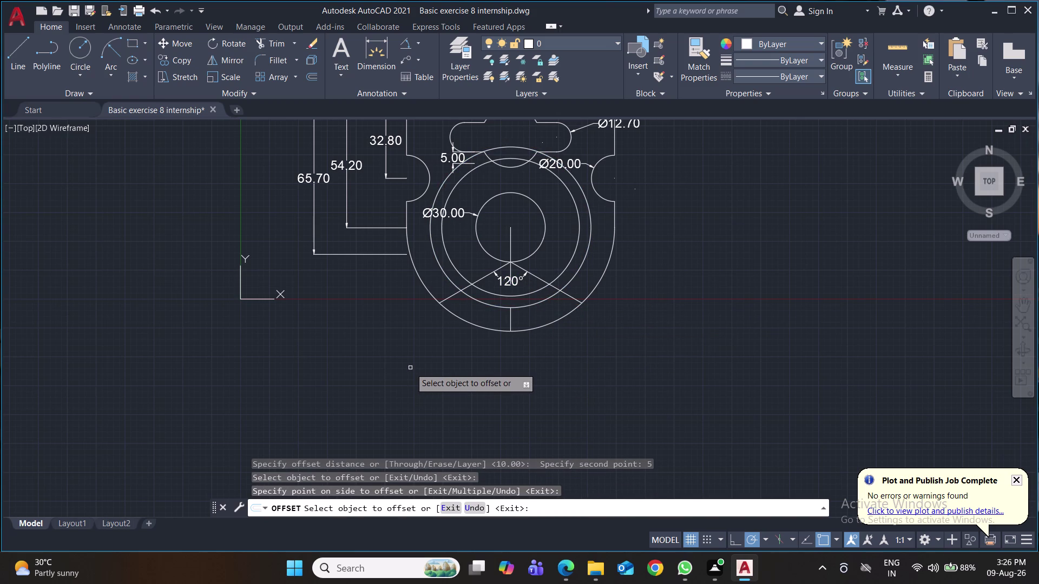
key(ctrl+s)
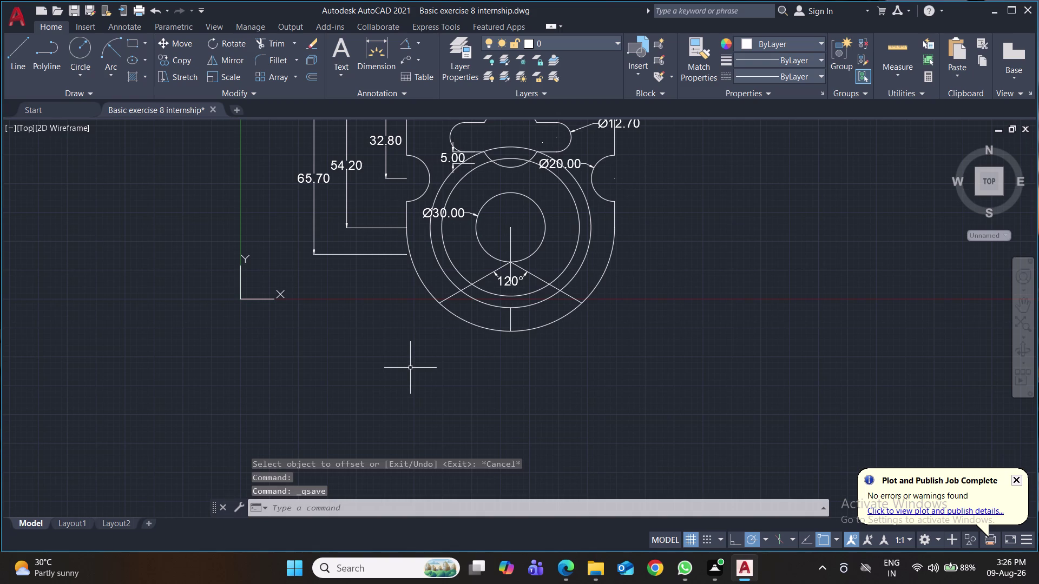
click(87, 46)
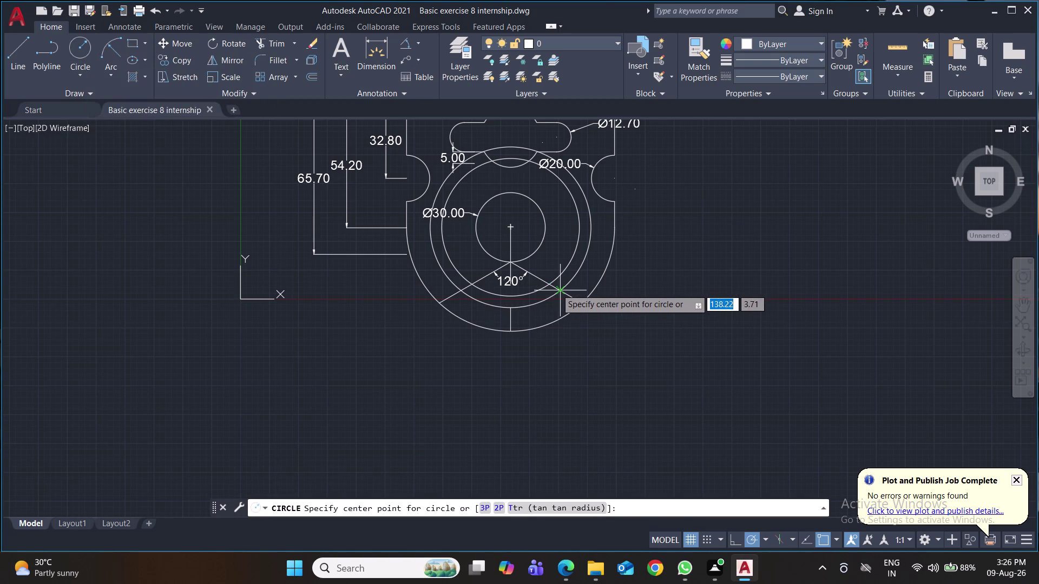
scroll(up, 3)
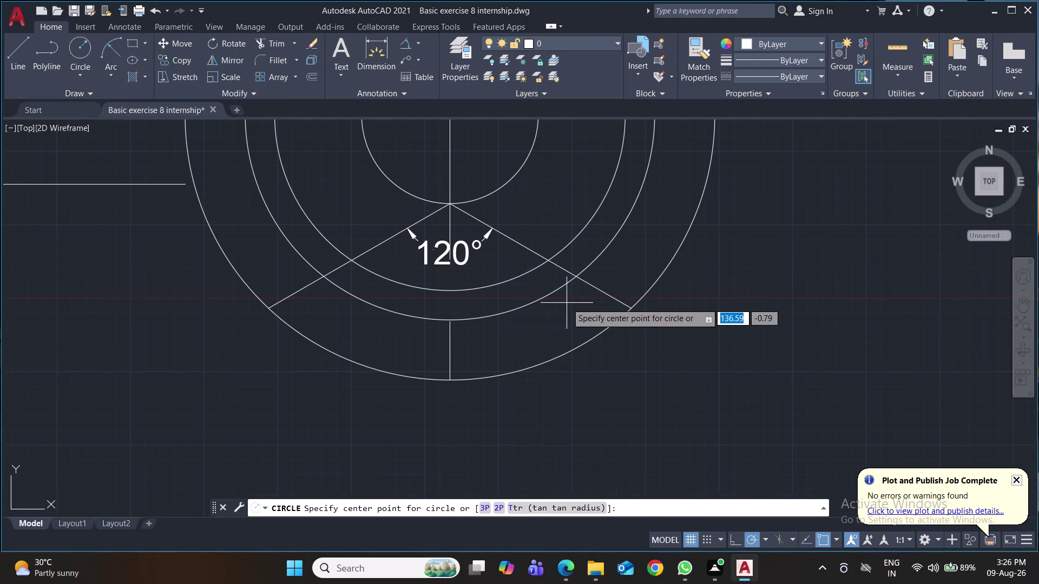
middle_drag(567, 303, 565, 324)
key(Escape)
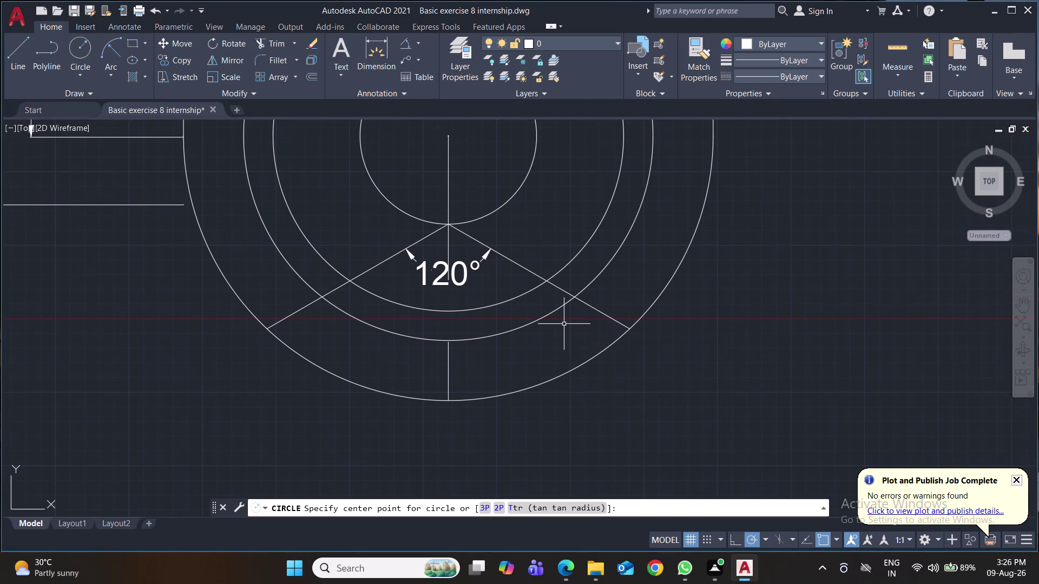
key(f)
key(Return)
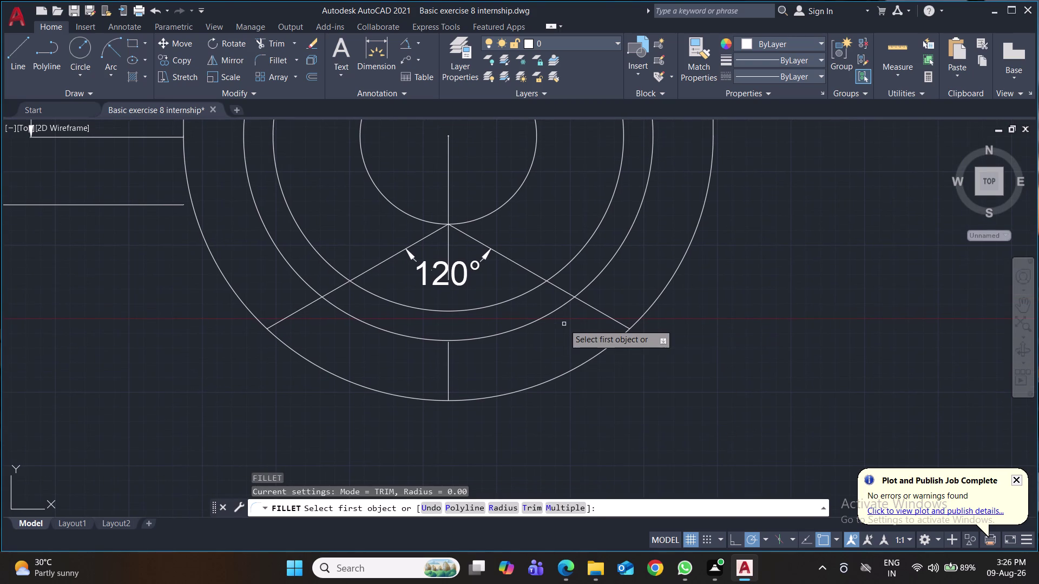
click(565, 303)
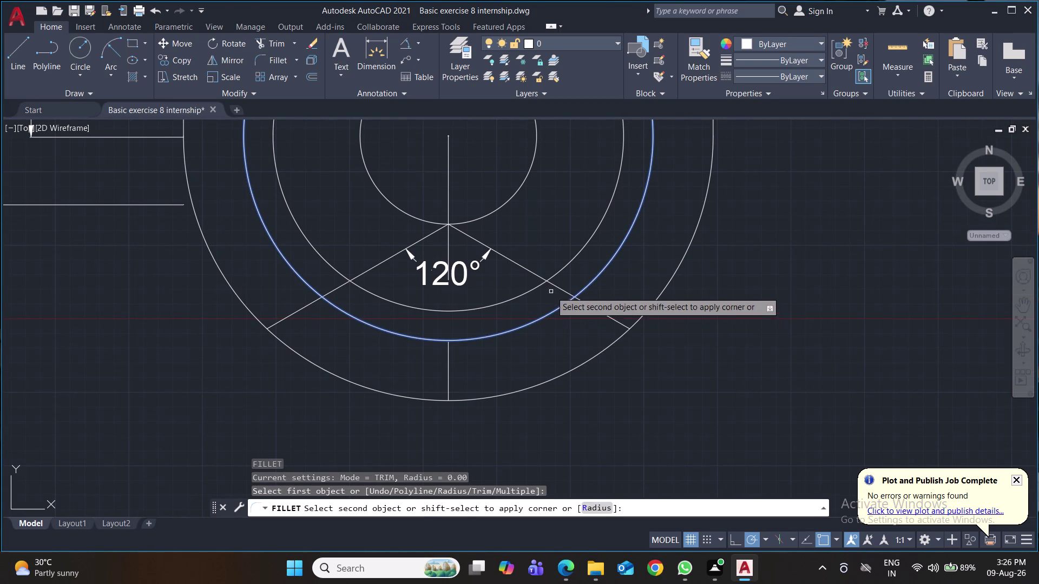
scroll(down, 3)
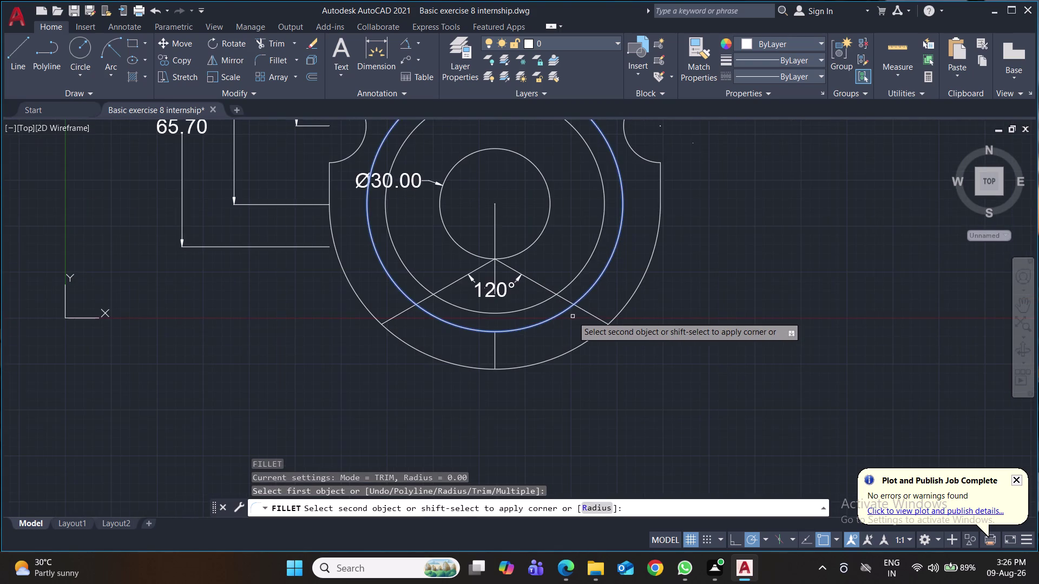
scroll(down, 3)
key(ctrl+s)
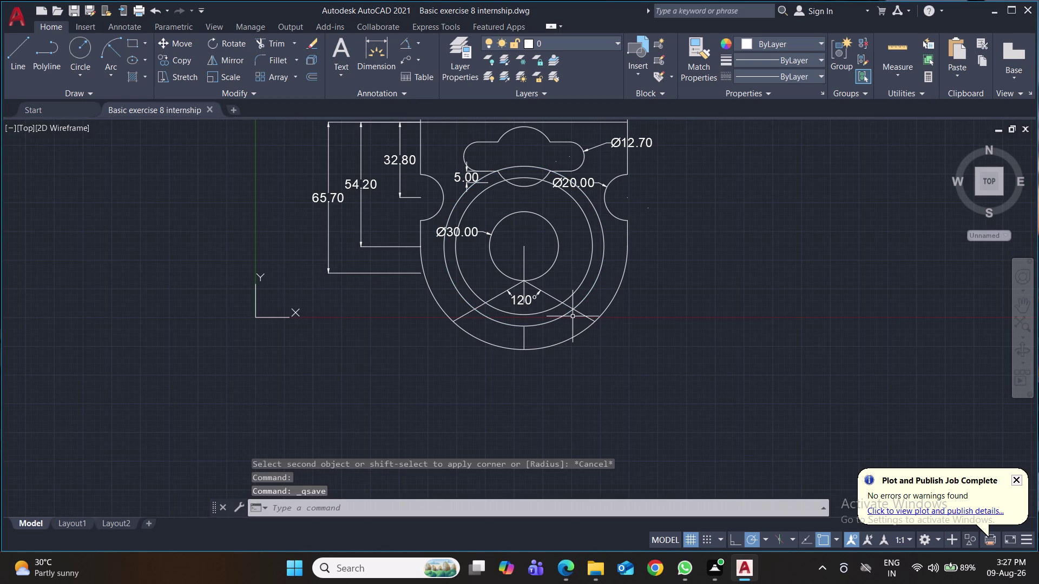
text(tr)
Trim both circles down to arcs inside the 120° wedge and save.
key(Return)
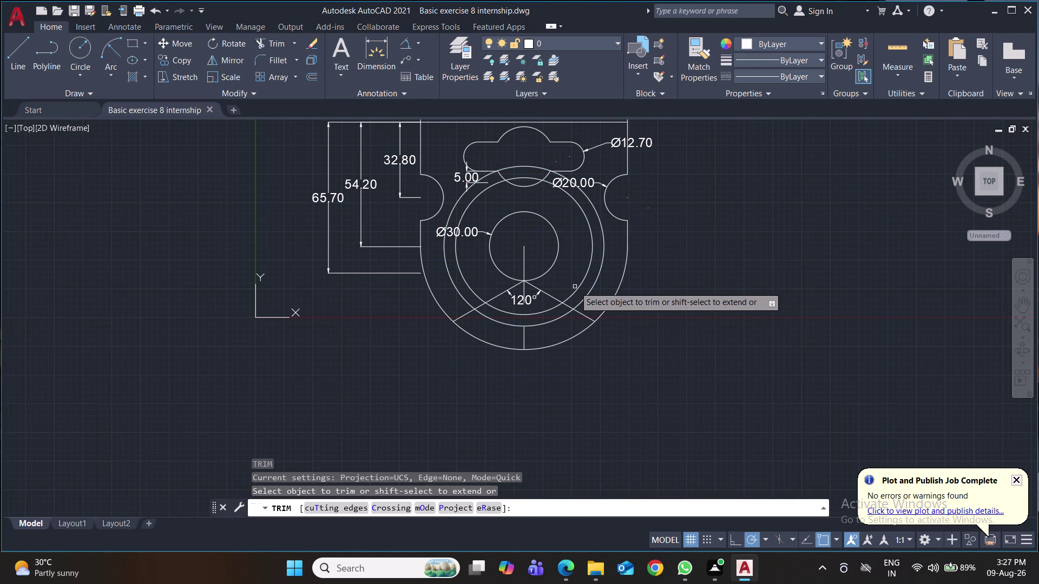
click(577, 289)
click(588, 296)
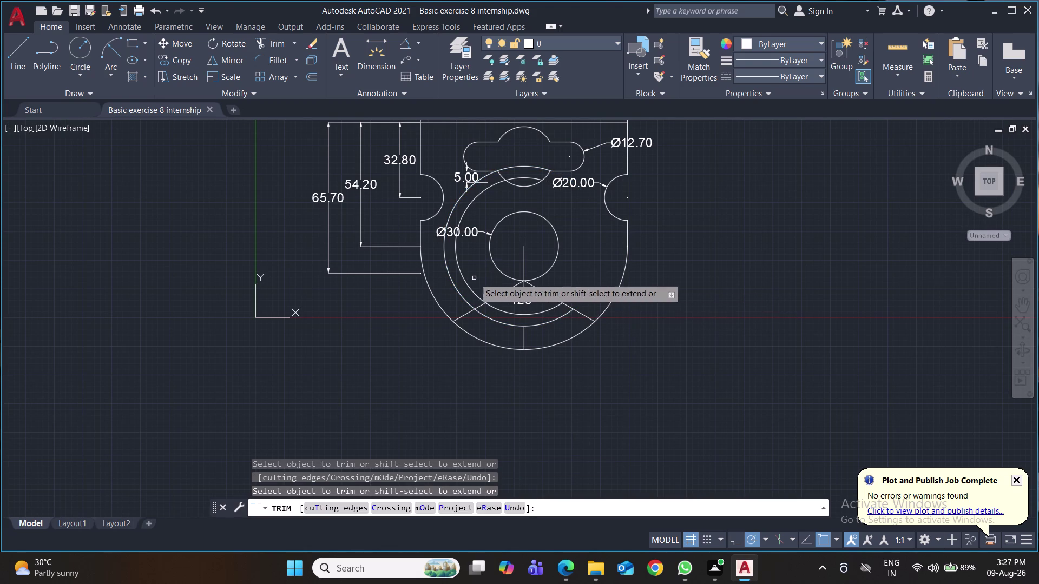
click(467, 287)
click(456, 291)
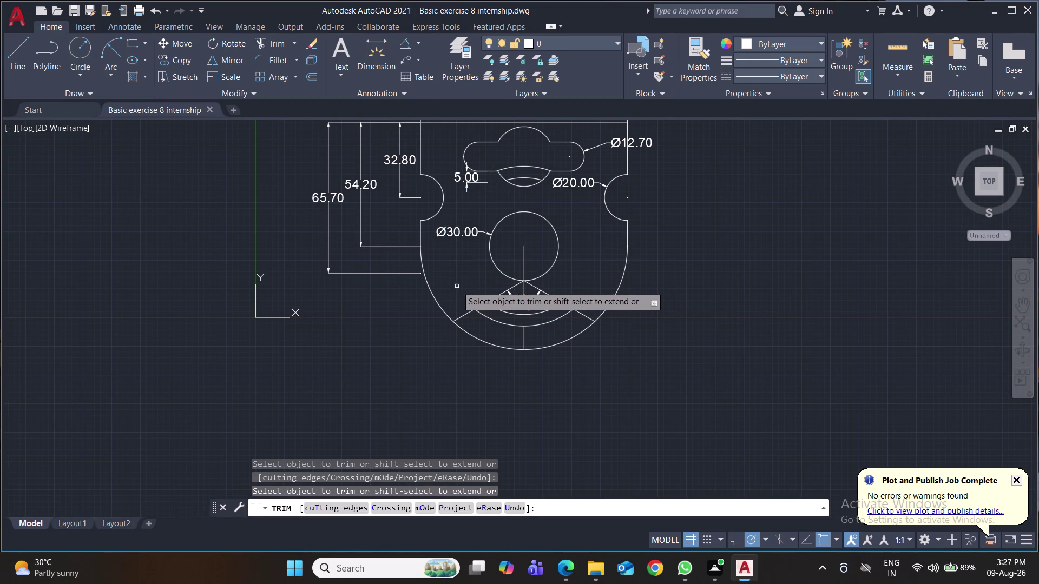
click(515, 179)
click(518, 167)
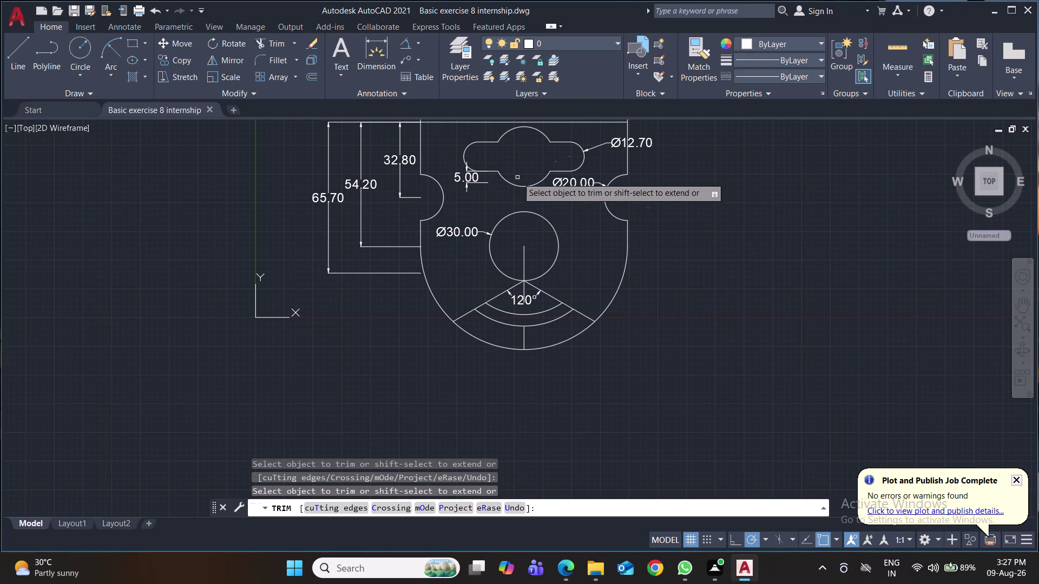
key(ctrl+s)
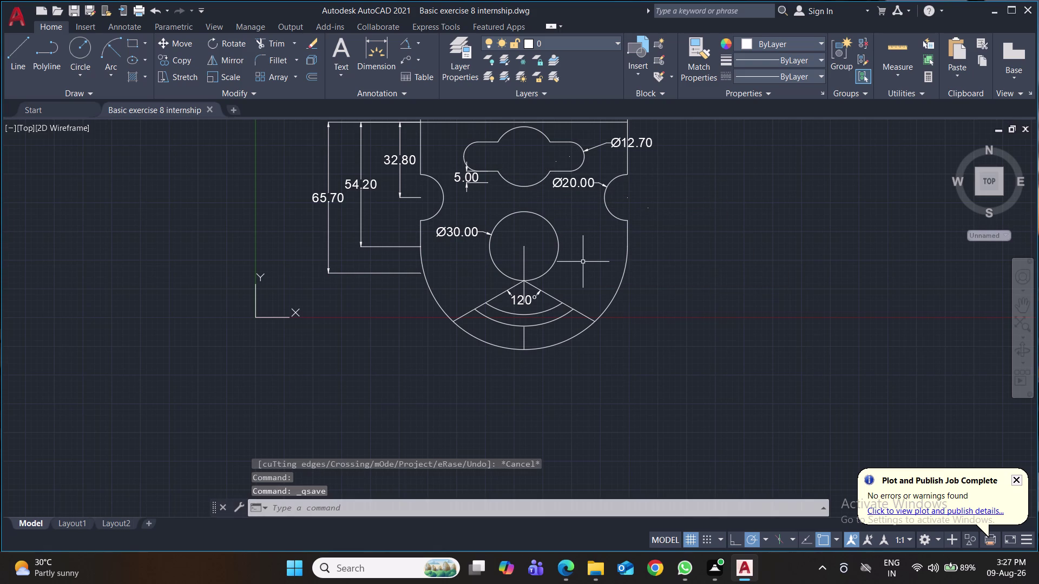
Erase the three radial wedge lines after a cancelled fillet.
key(f)
key(Return)
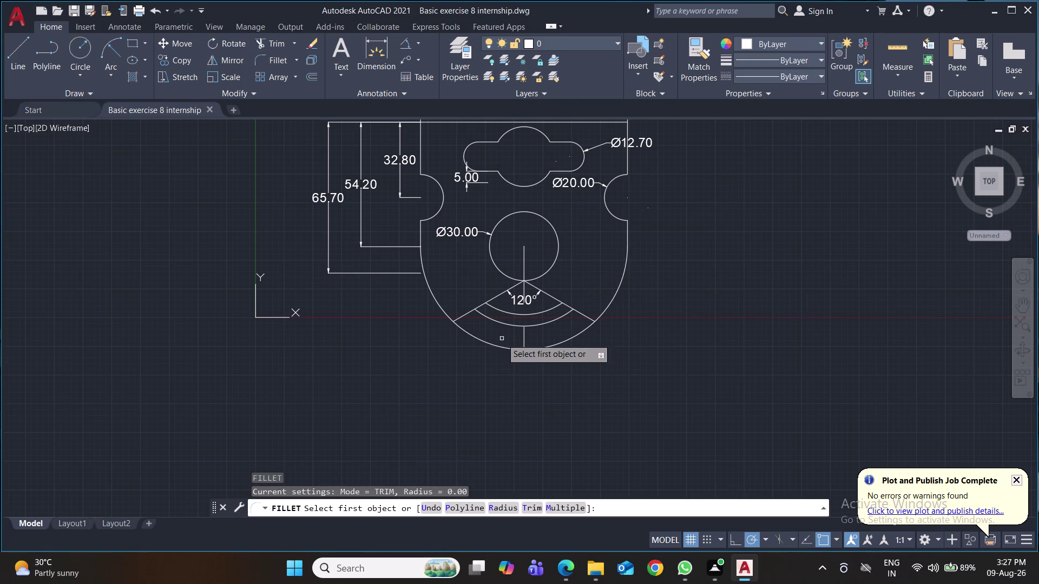
key(Escape)
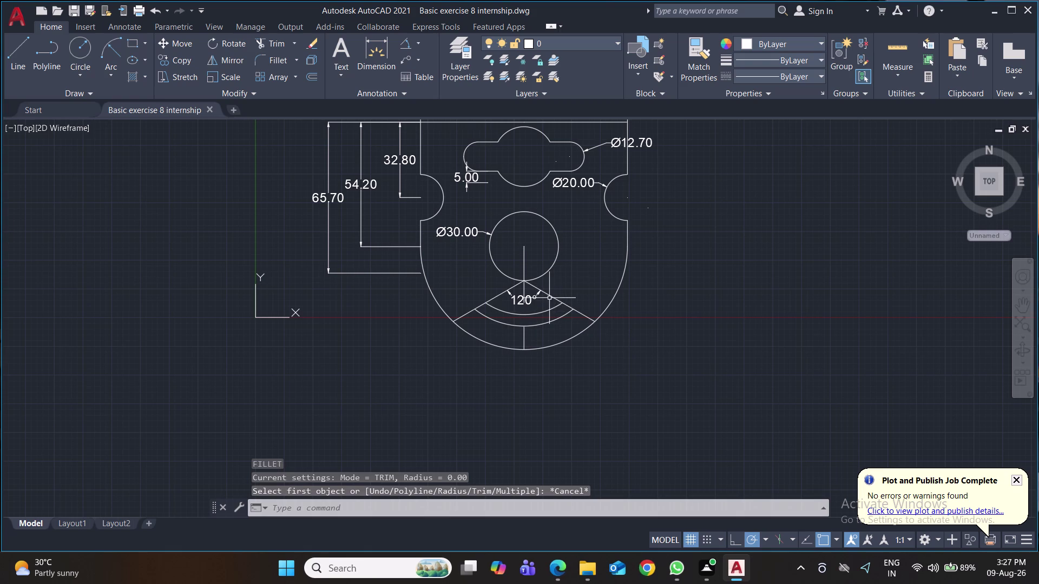
click(551, 297)
click(468, 315)
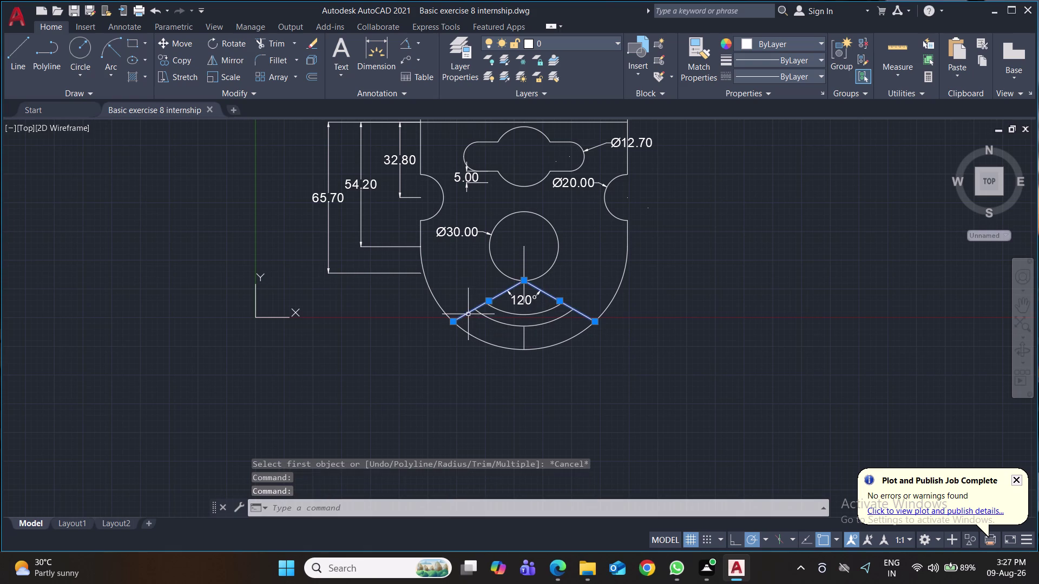
click(523, 340)
key(Delete)
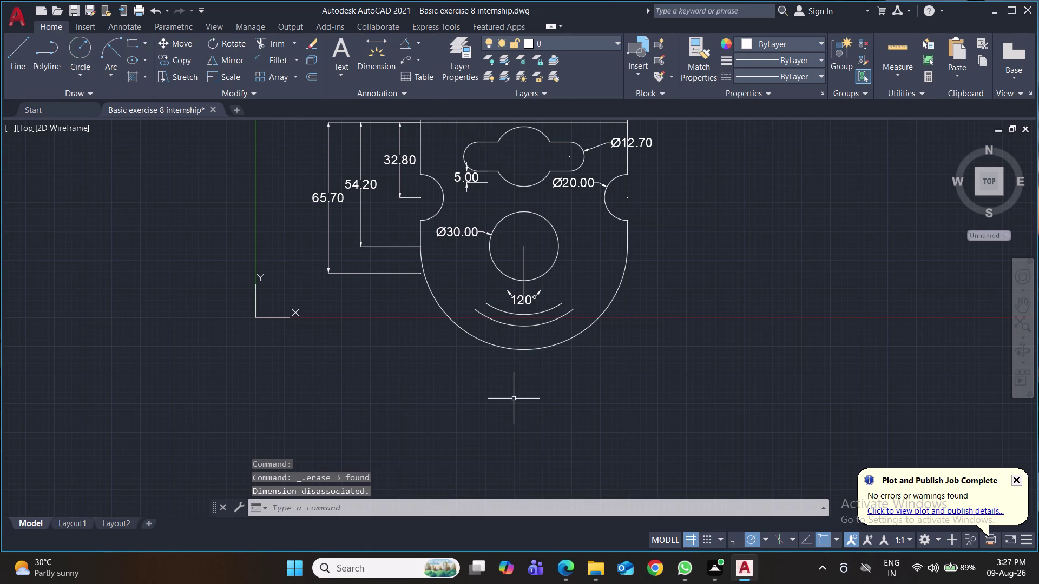
Save, then attempt a radius-5 fillet on the inner slot arc, which fails.
key(ctrl+s)
key(f)
key(Return)
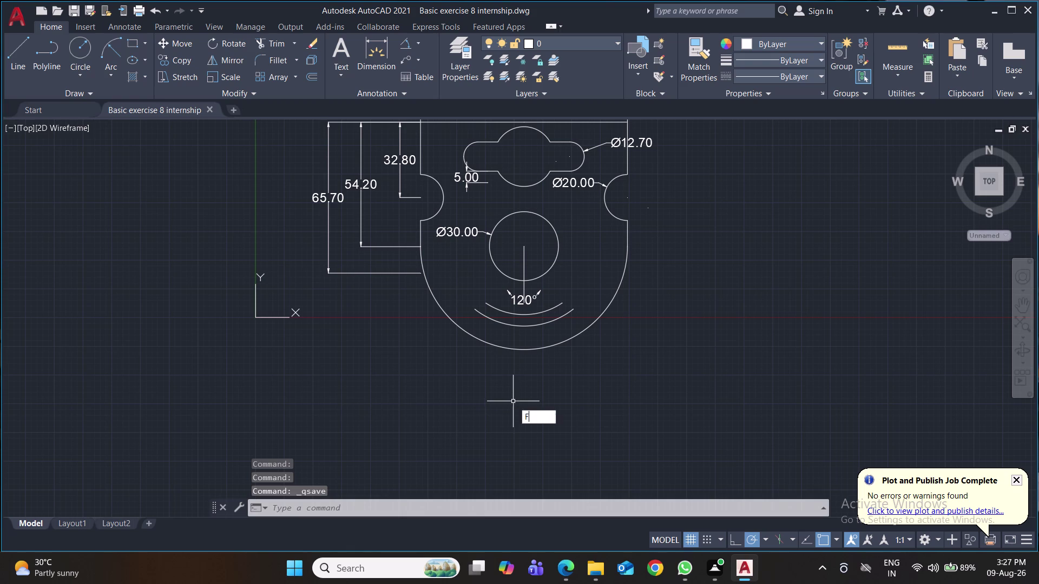
click(562, 303)
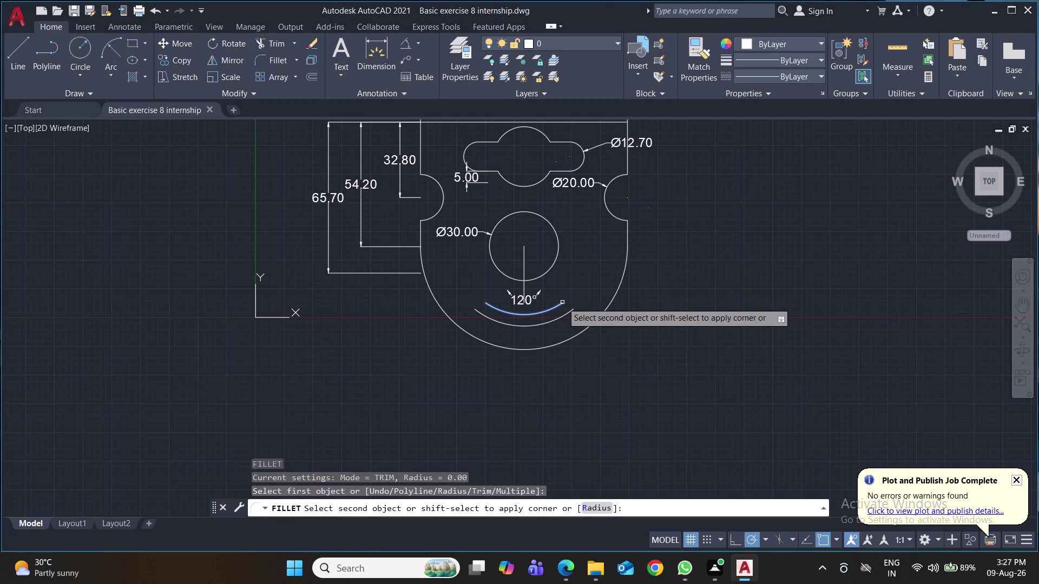
key(r)
key(Return)
key(5)
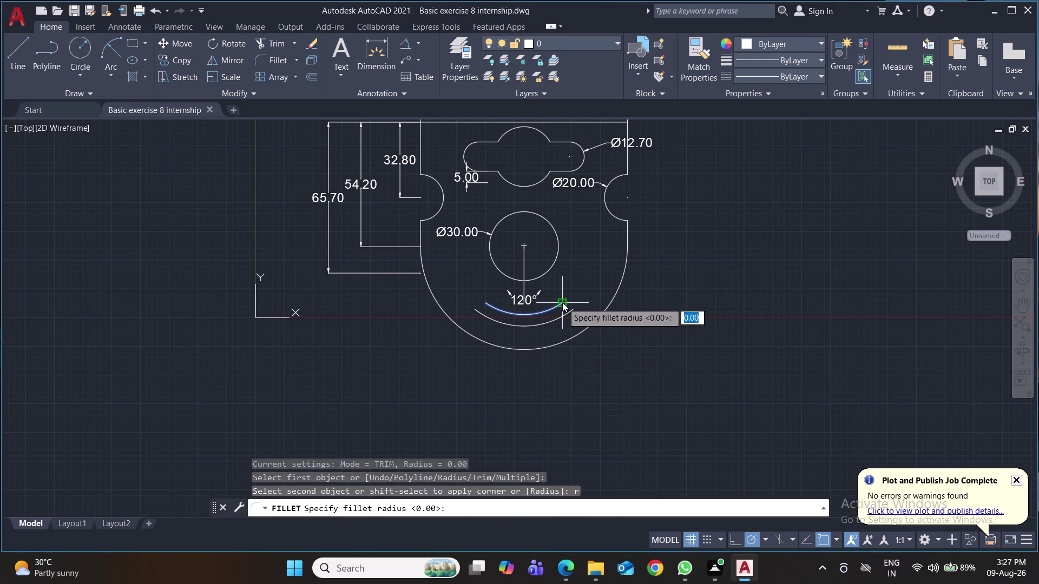
key(Return)
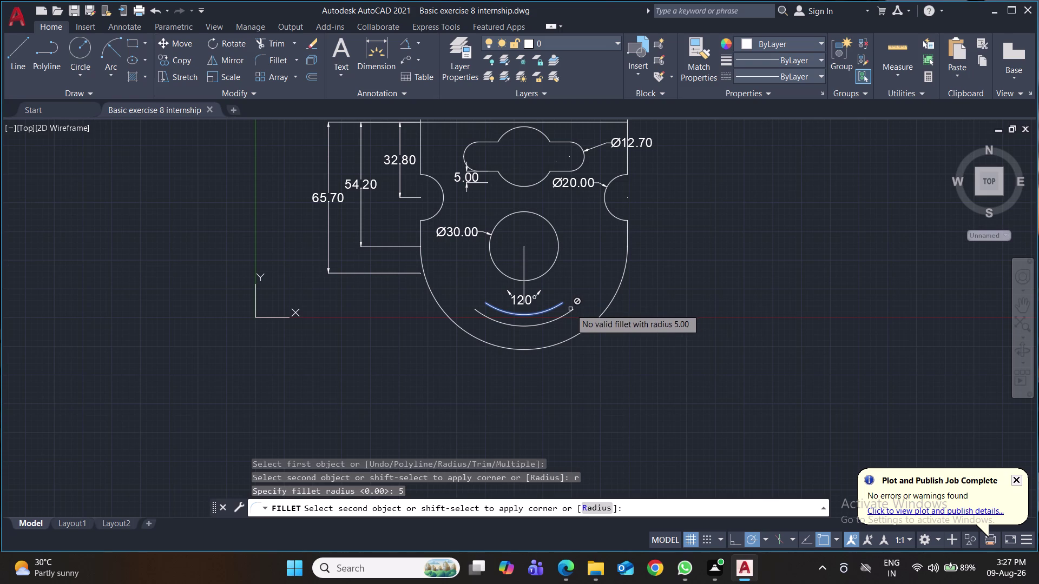
click(570, 312)
click(570, 313)
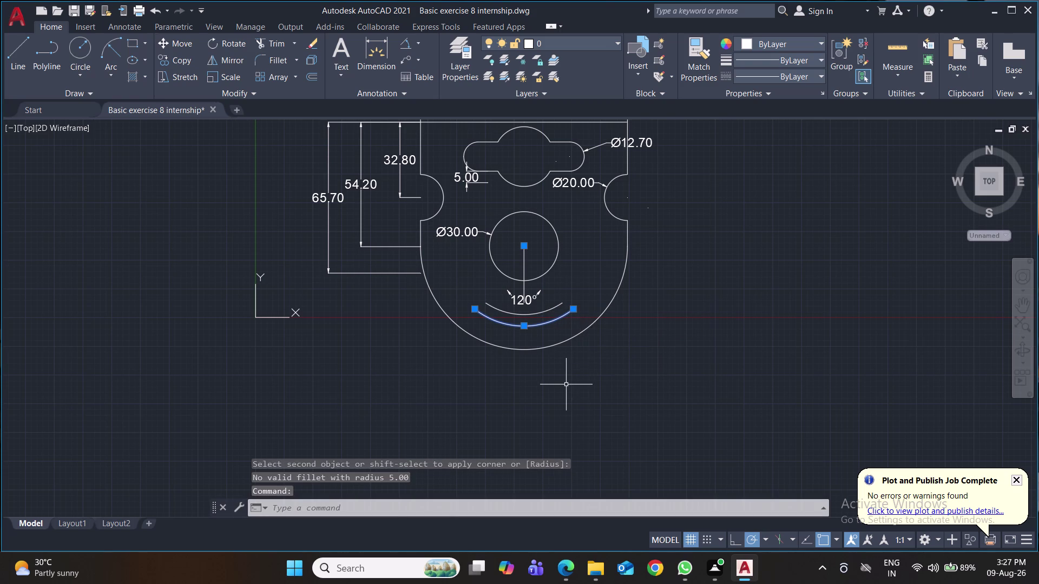
Undo to restore the two radial lines, erase the stray short line, and begin trimming.
key(ctrl+z)
key(ctrl+z)
key(ctrl+z)
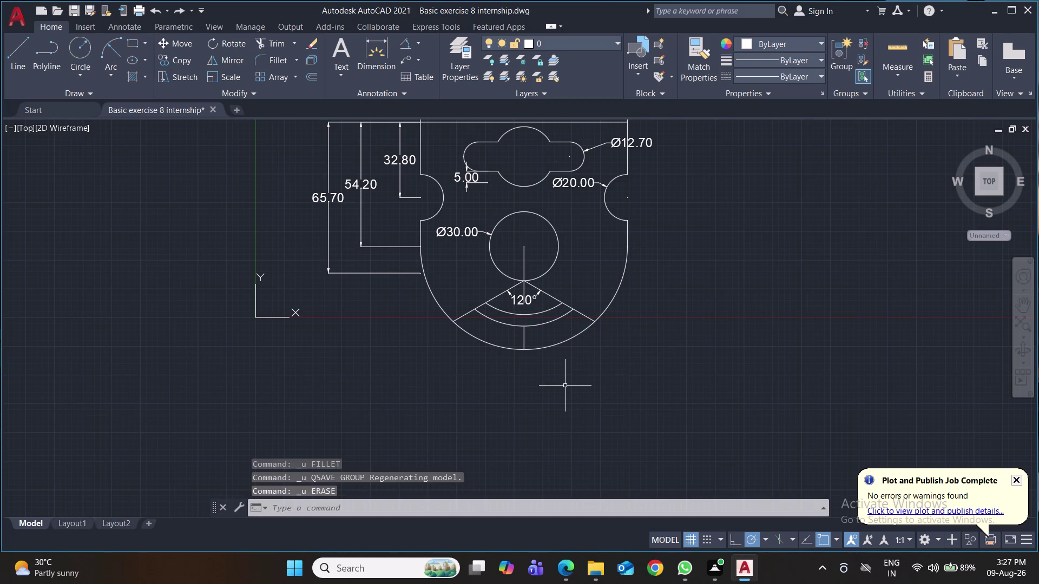
click(525, 344)
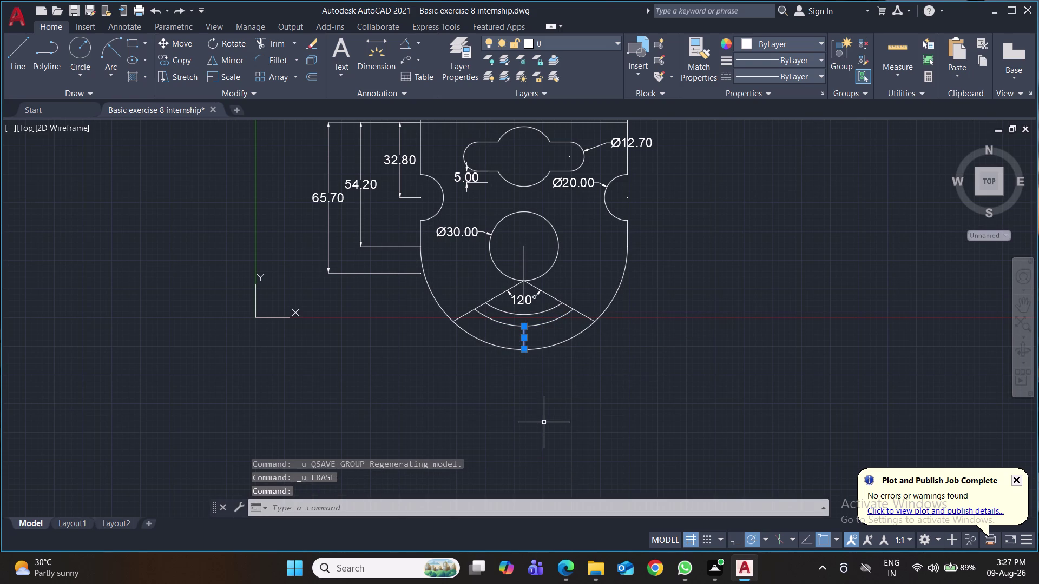
key(Delete)
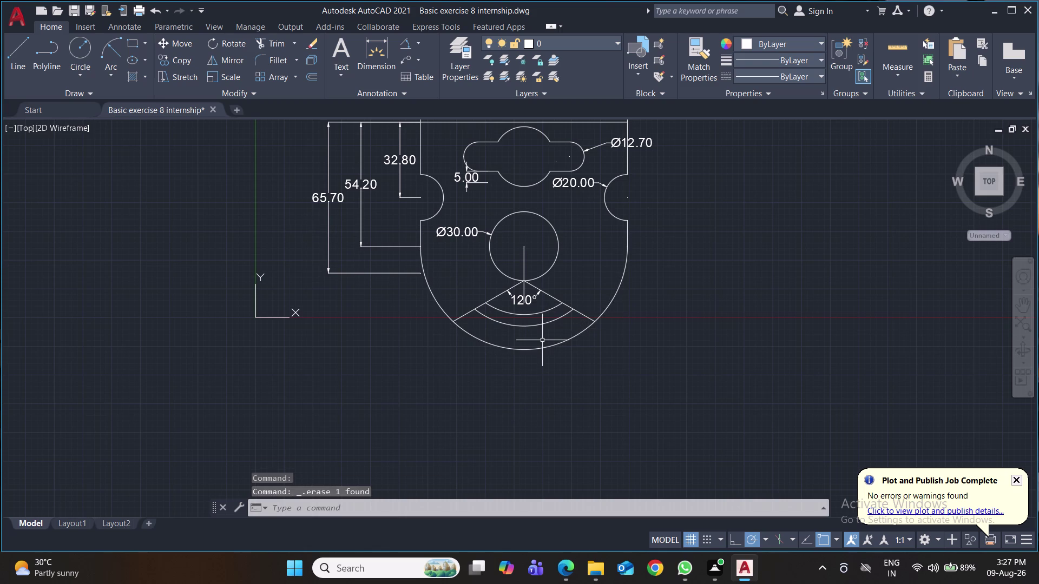
text(tr)
key(Return)
click(582, 316)
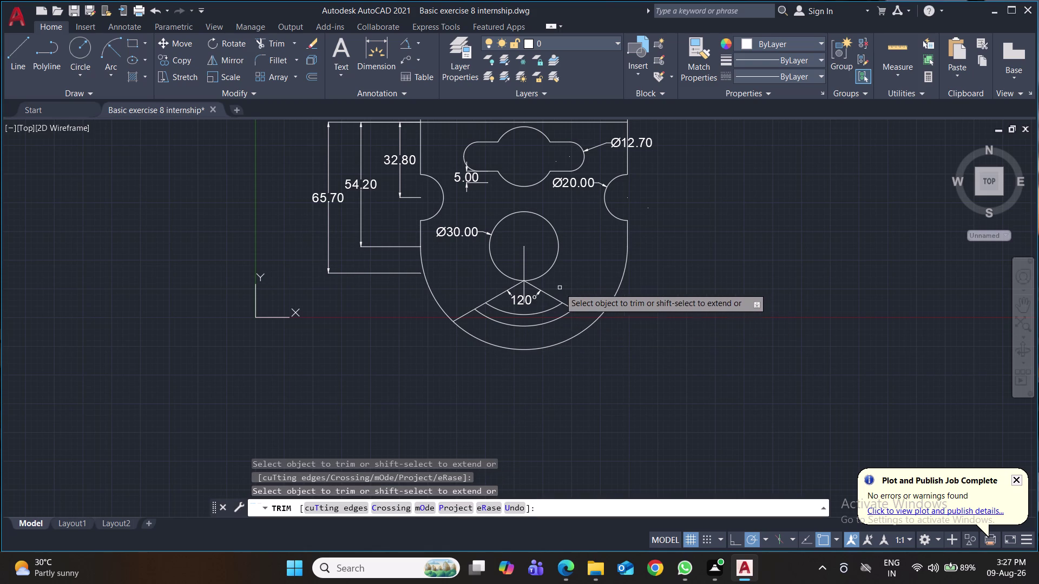
Trim both radial lines back to the slot ends and save the drawing.
click(552, 297)
click(501, 295)
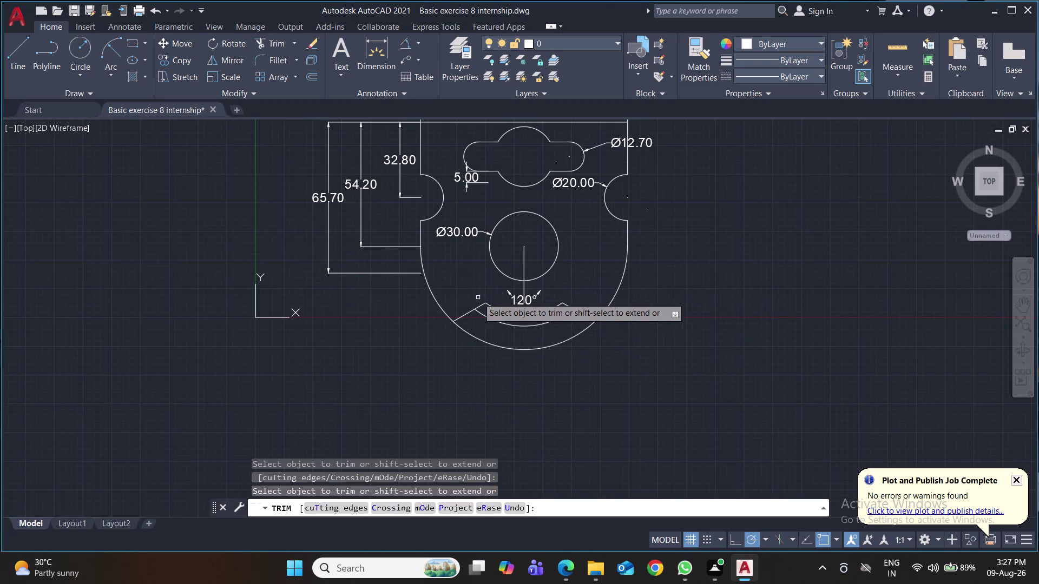
click(461, 317)
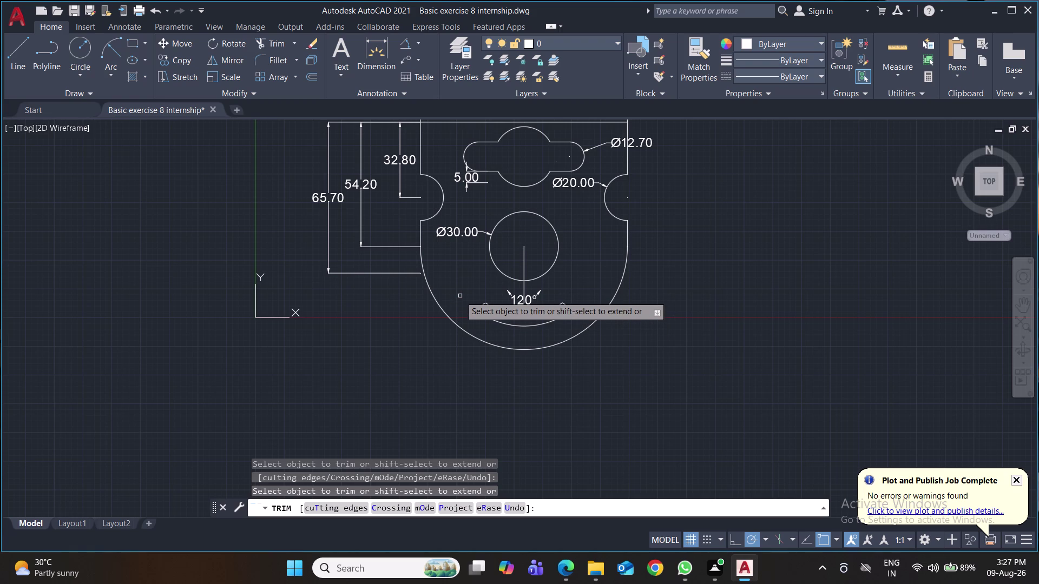
key(ctrl+s)
Try a radius-5 fillet between the slot arcs, which produces no fillet.
key(f)
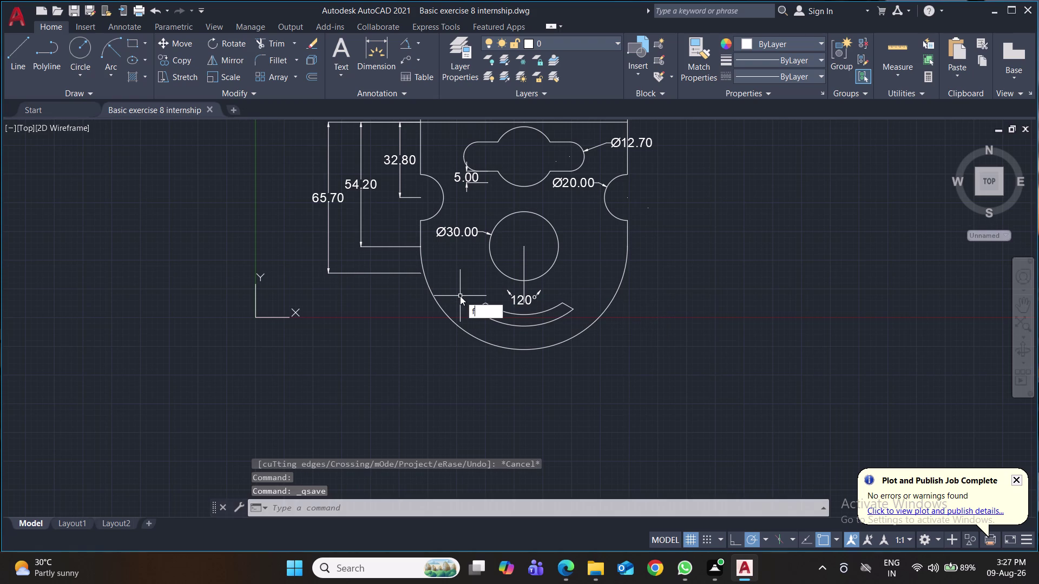
key(Return)
click(572, 310)
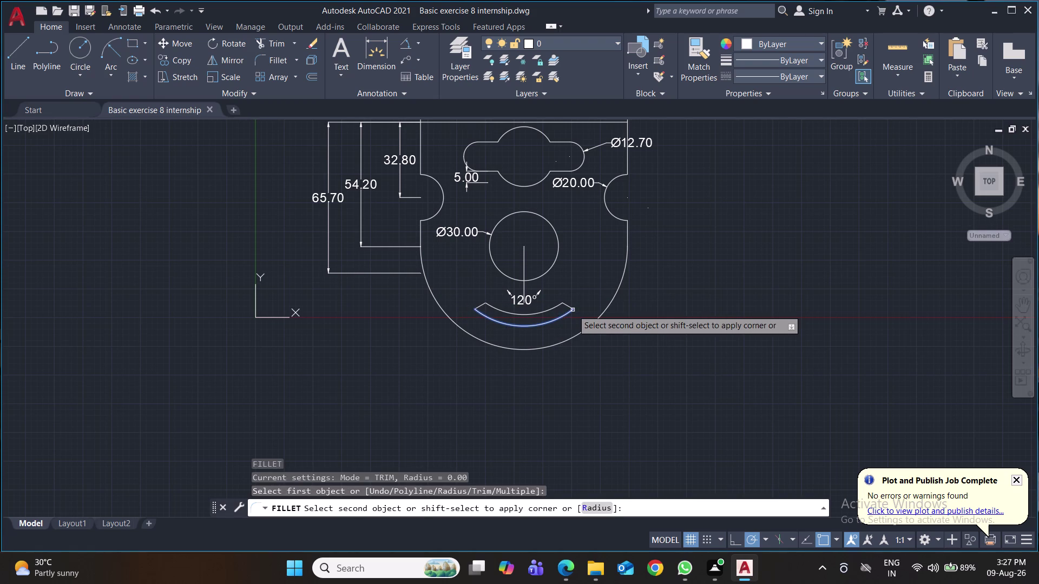
key(r)
key(Return)
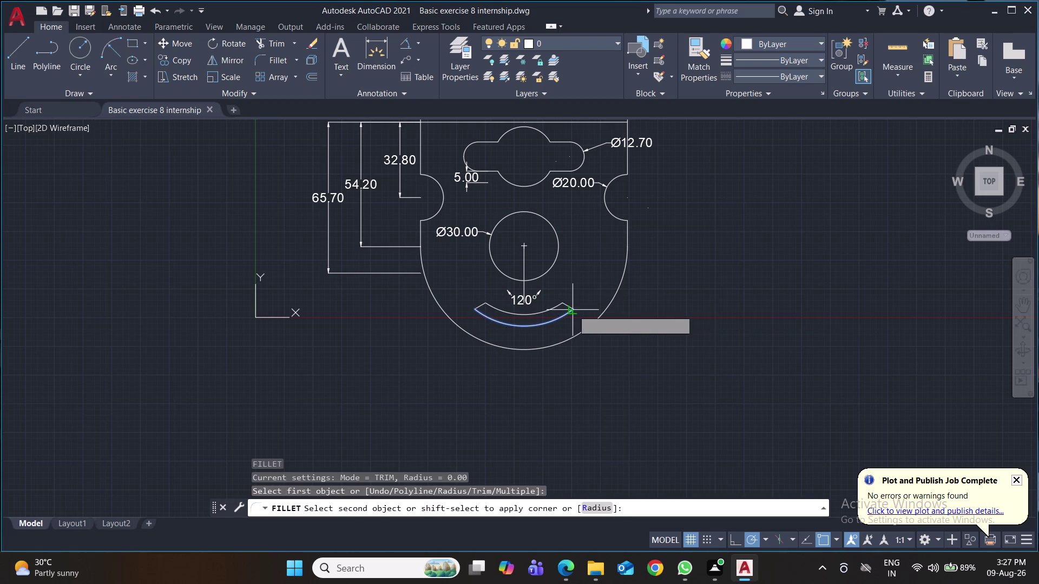
key(5)
key(Return)
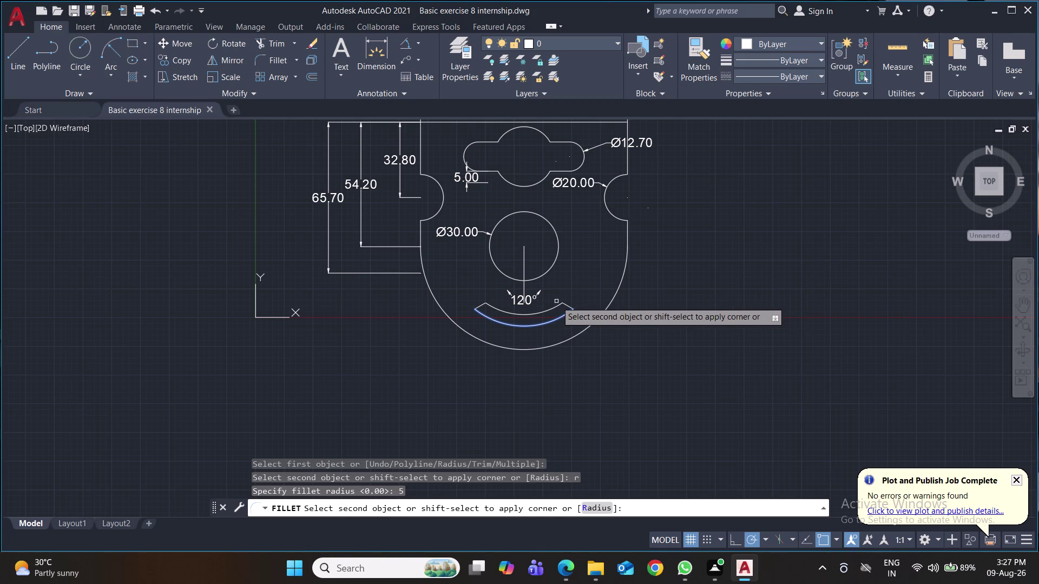
click(560, 304)
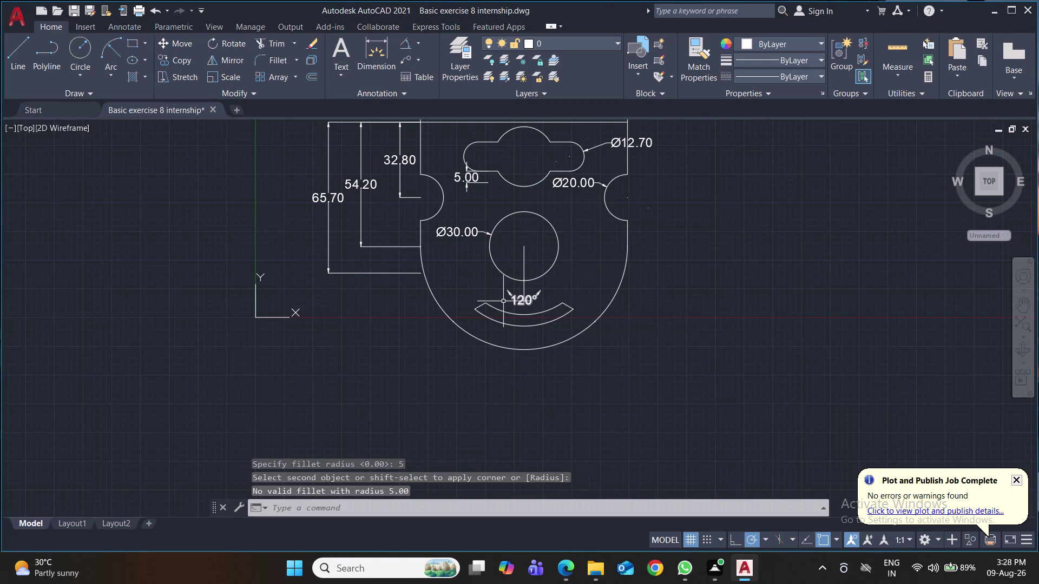
scroll(up, 3)
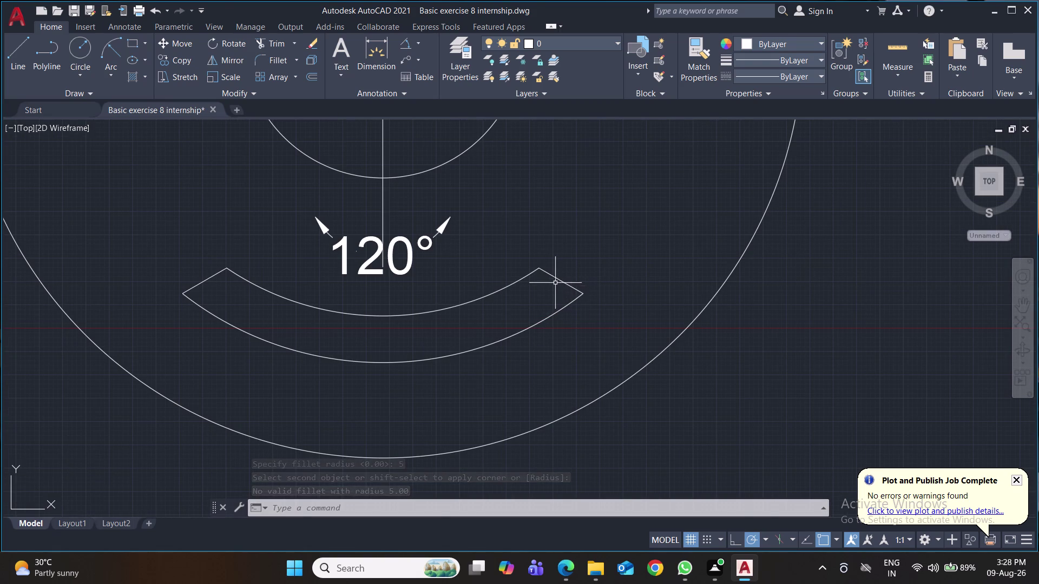
Draw 2-point circles spanning the right and left slot end lines, then save.
click(80, 48)
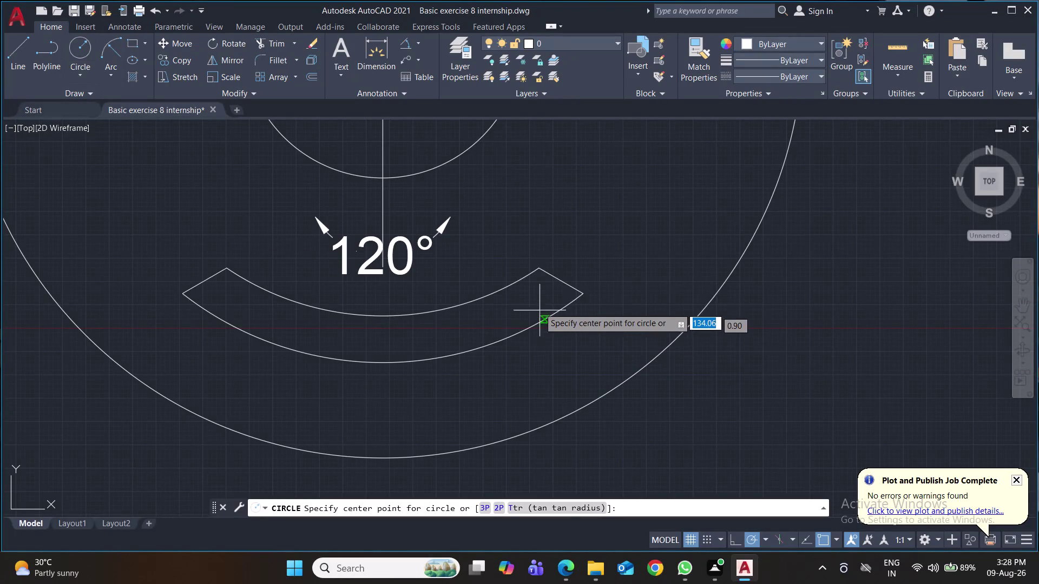
click(76, 77)
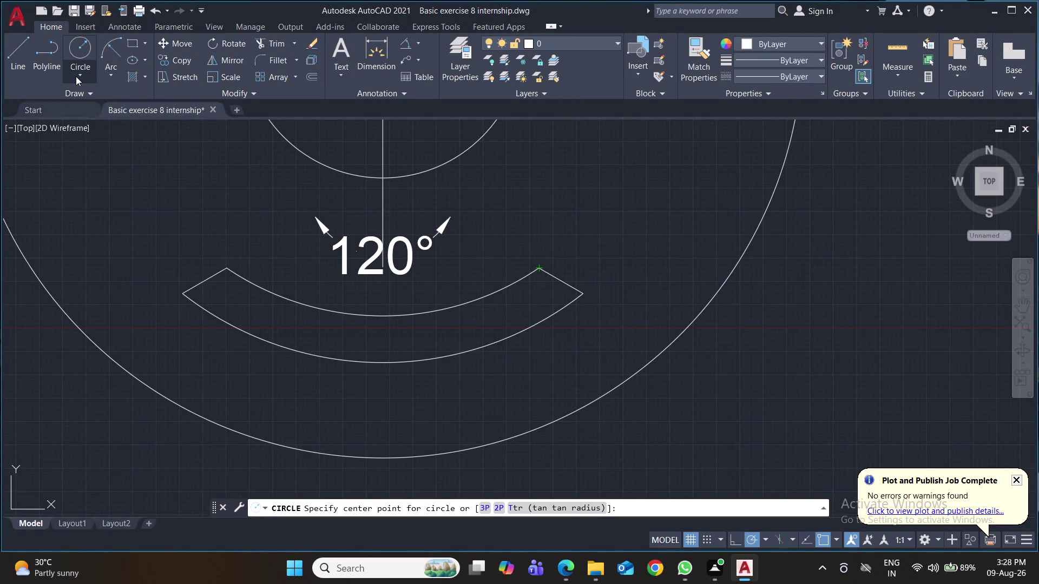
click(109, 156)
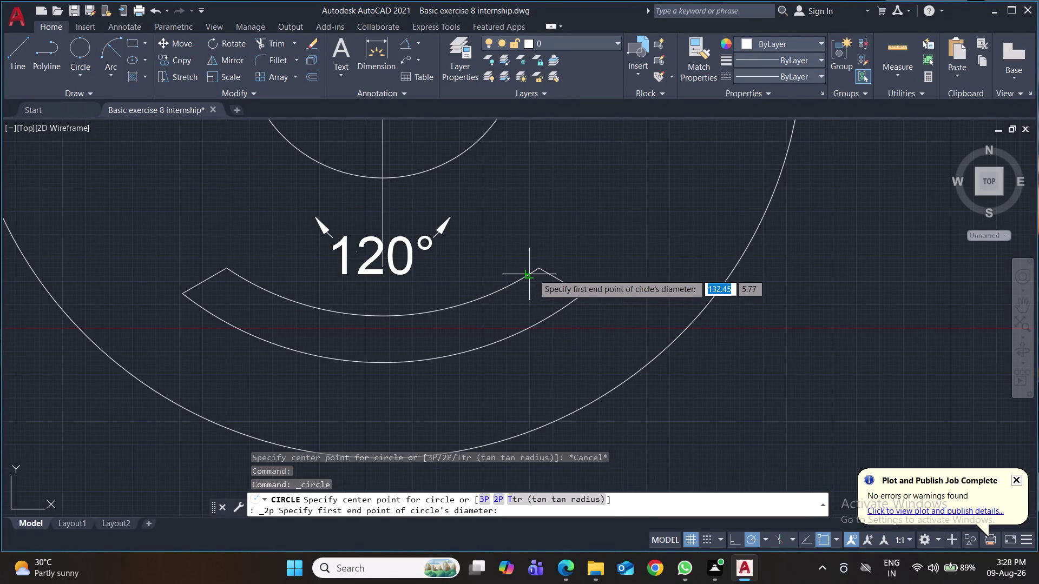
click(540, 272)
click(583, 297)
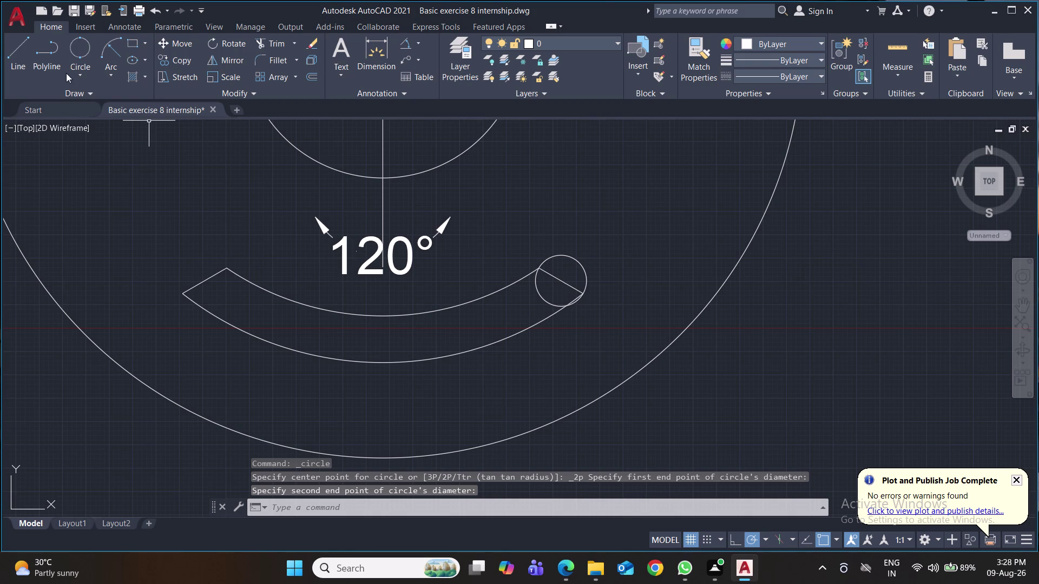
click(79, 46)
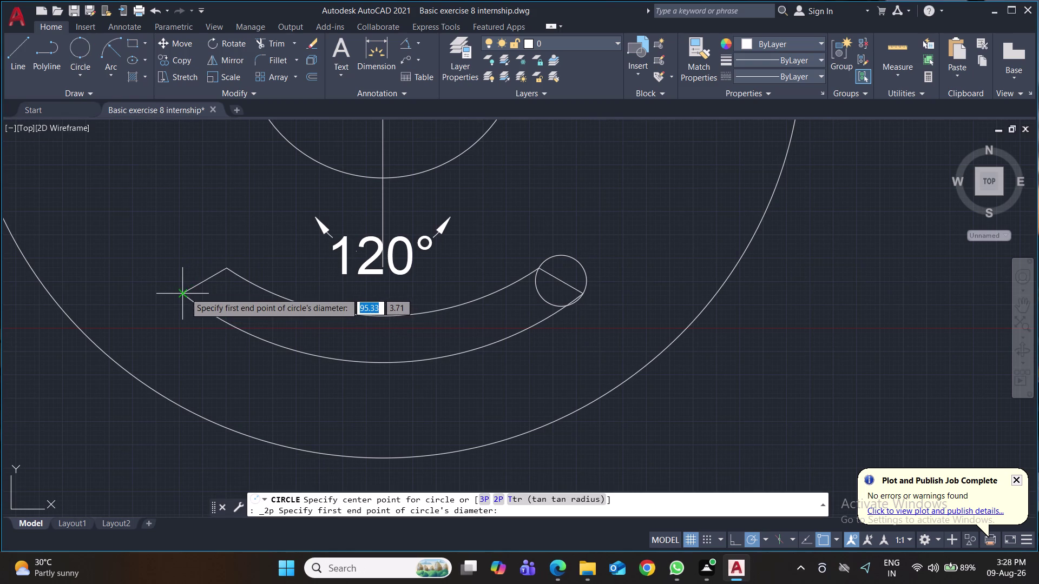
click(185, 293)
click(224, 271)
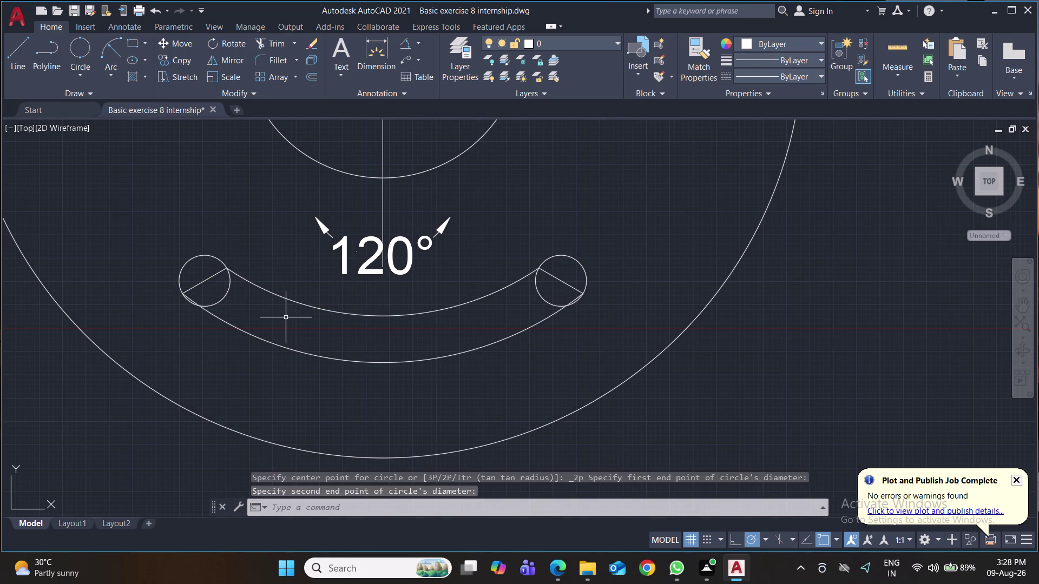
key(ctrl+s)
key(ctrl+s)
Trim away the right end circle's inner half and its straight end line.
key(t)
key(r)
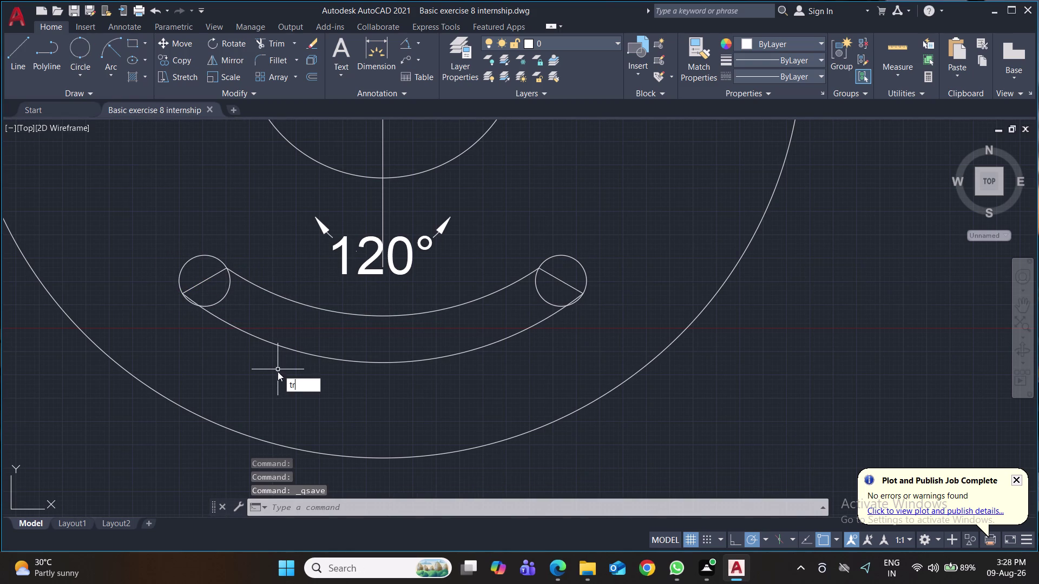
key(Return)
click(536, 291)
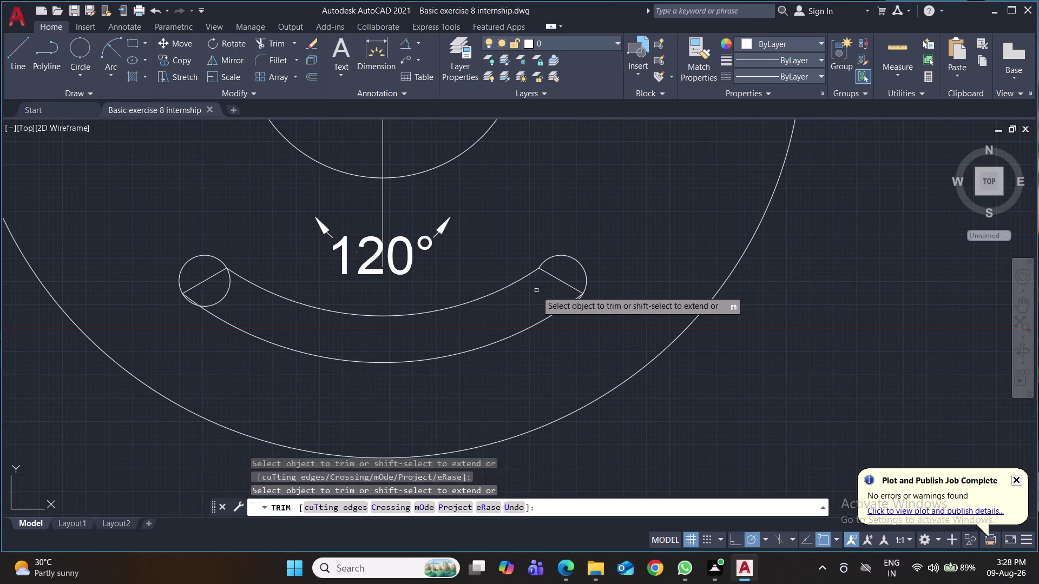
click(553, 278)
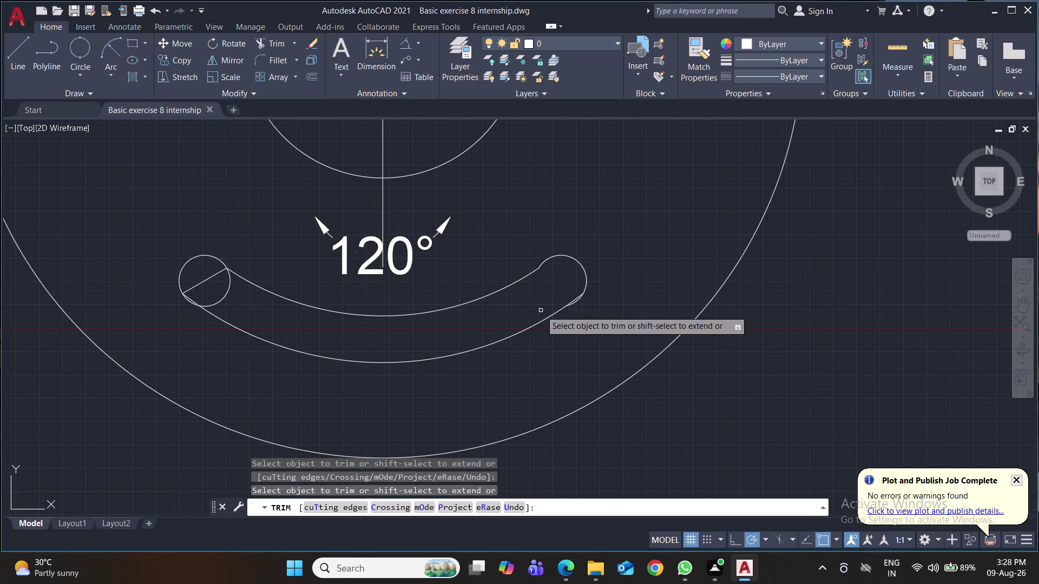
click(572, 298)
click(203, 284)
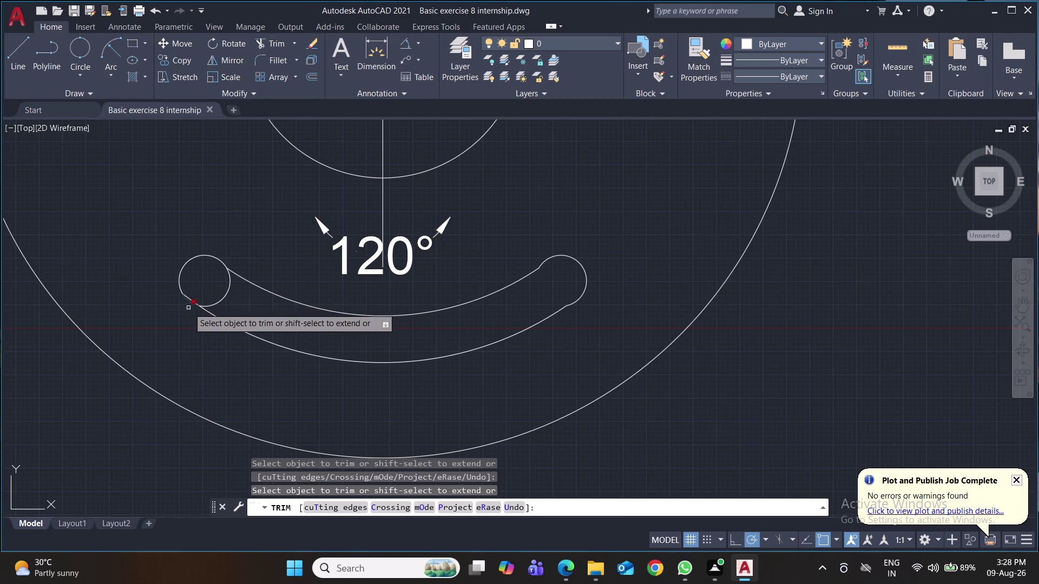
Trim away the left end circle's inner half and its straight end line.
click(222, 301)
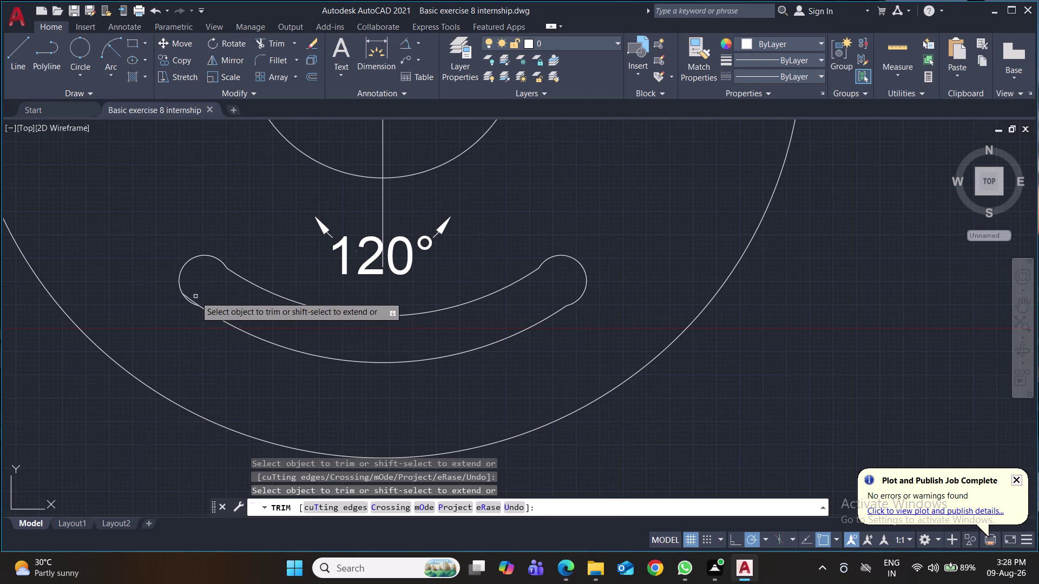
click(190, 297)
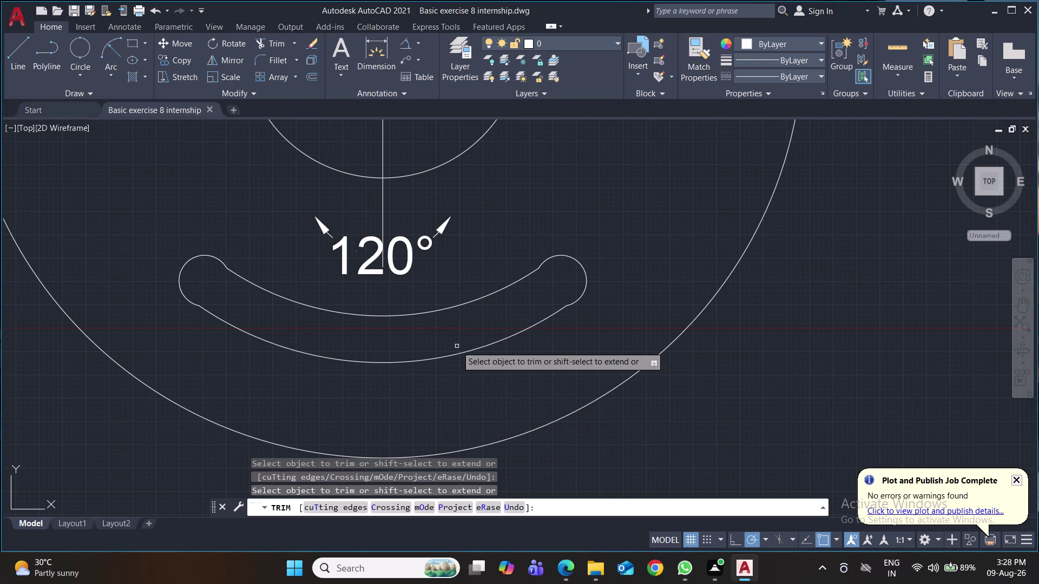
scroll(up, 3)
scroll(down, 3)
scroll(up, 3)
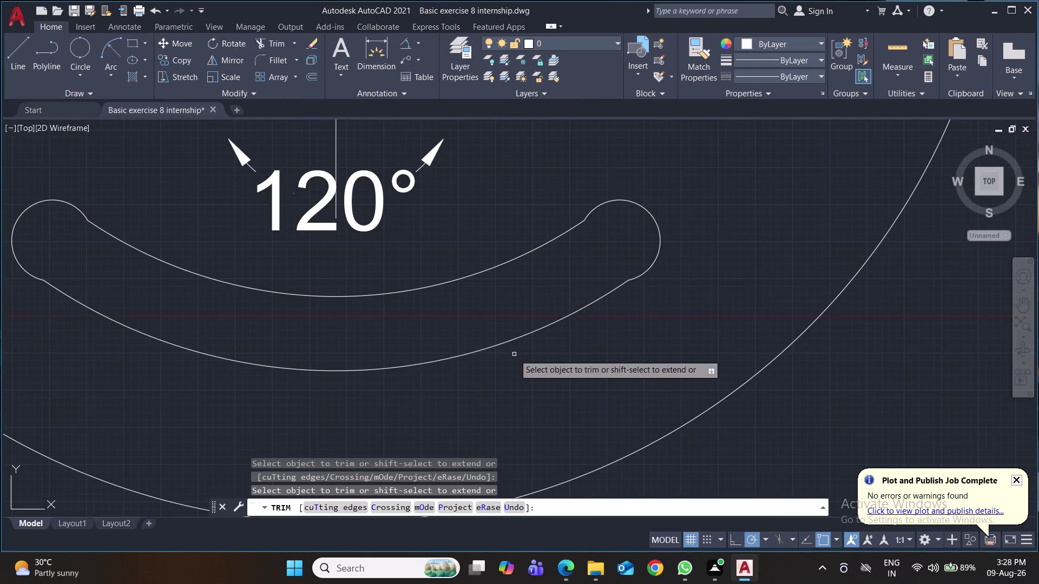
scroll(up, 3)
middle_drag(601, 352, 597, 403)
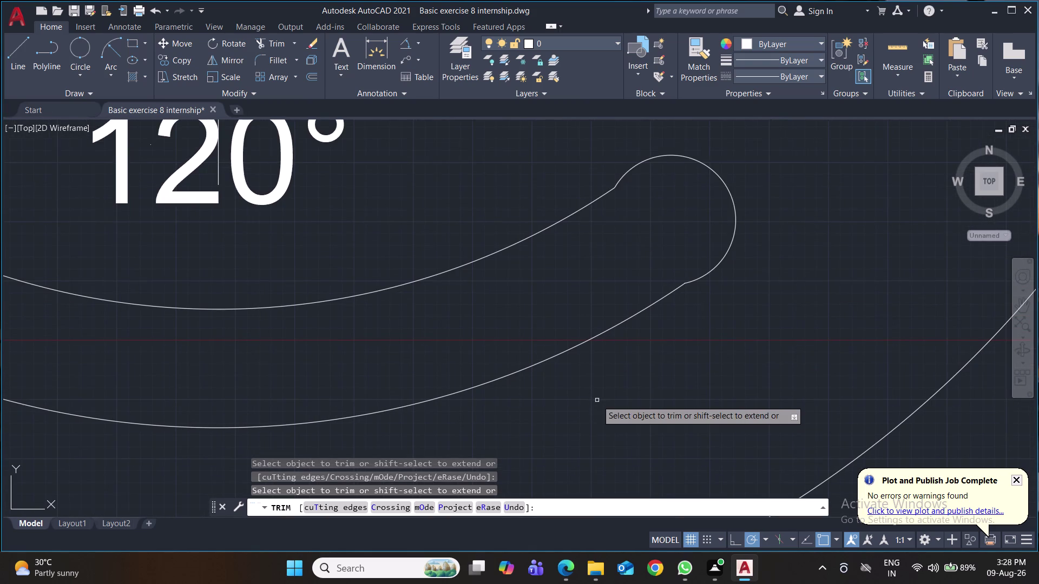
scroll(down, 3)
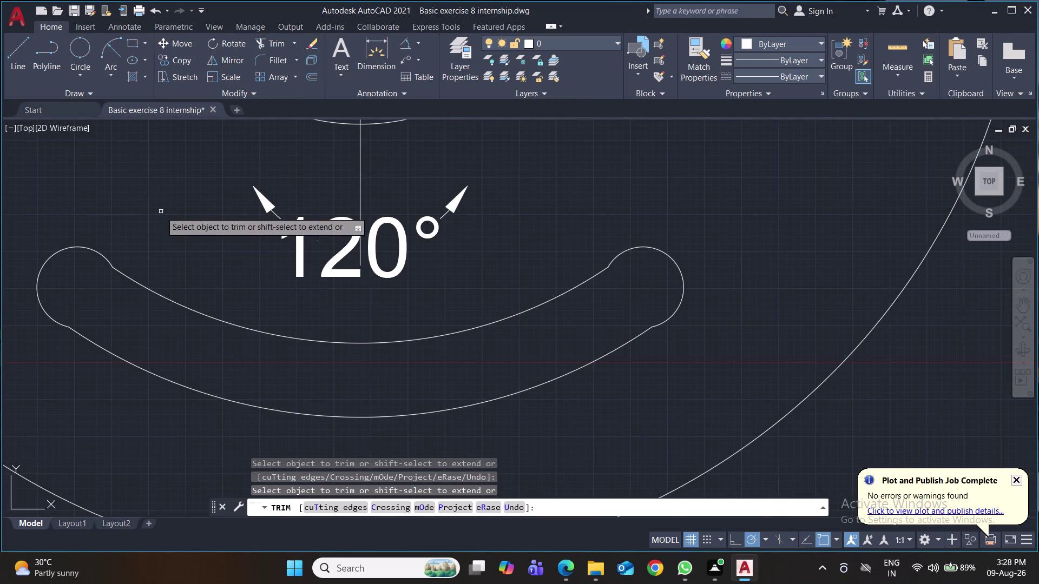
Fillet the right end cap to the adjoining slot arcs with radius 5.
key(ctrl+s)
key(f)
key(Return)
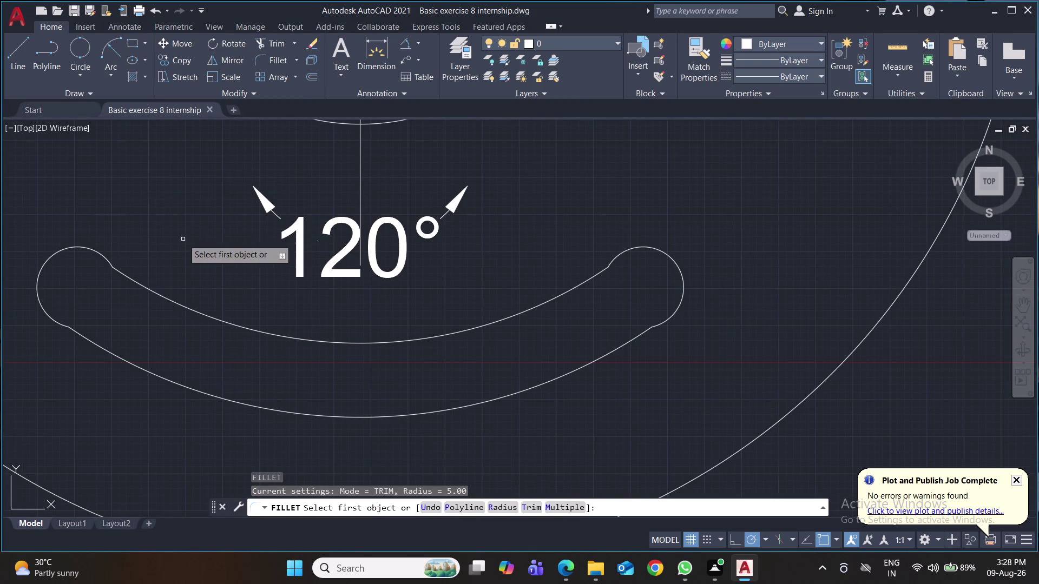
click(659, 325)
key(r)
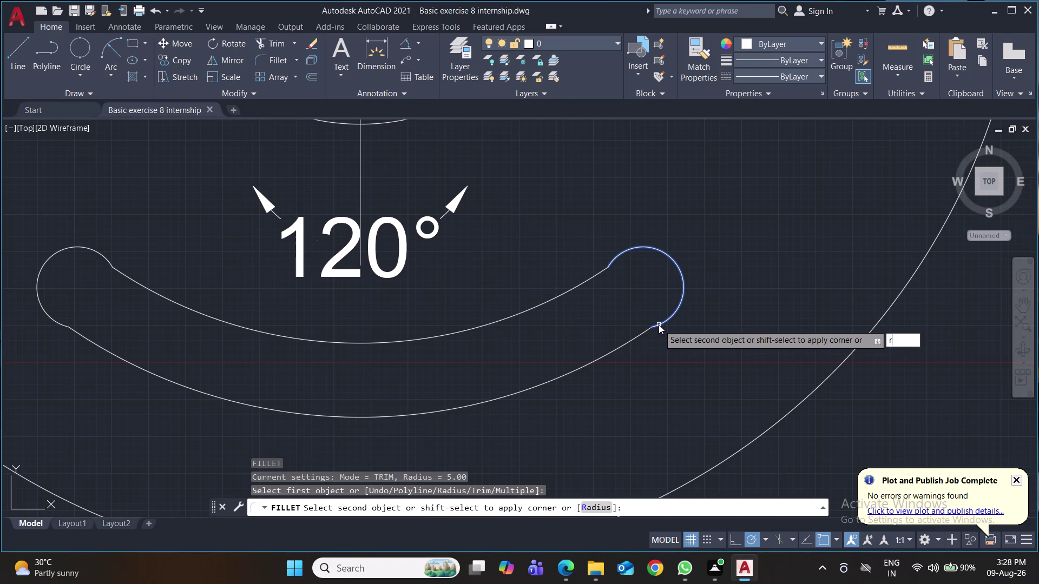
key(Return)
key(Return)
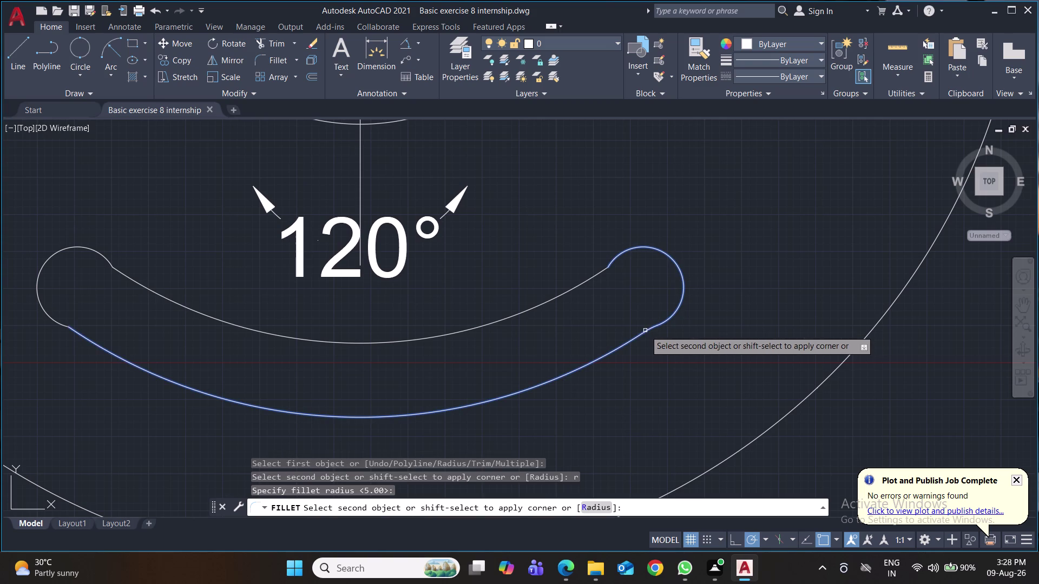
click(645, 330)
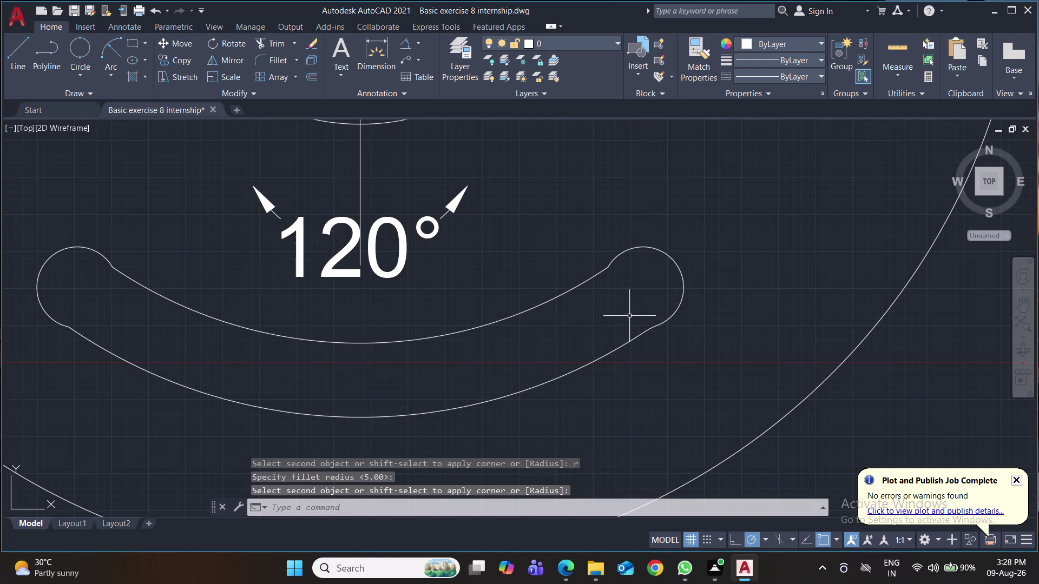
key(space)
click(614, 262)
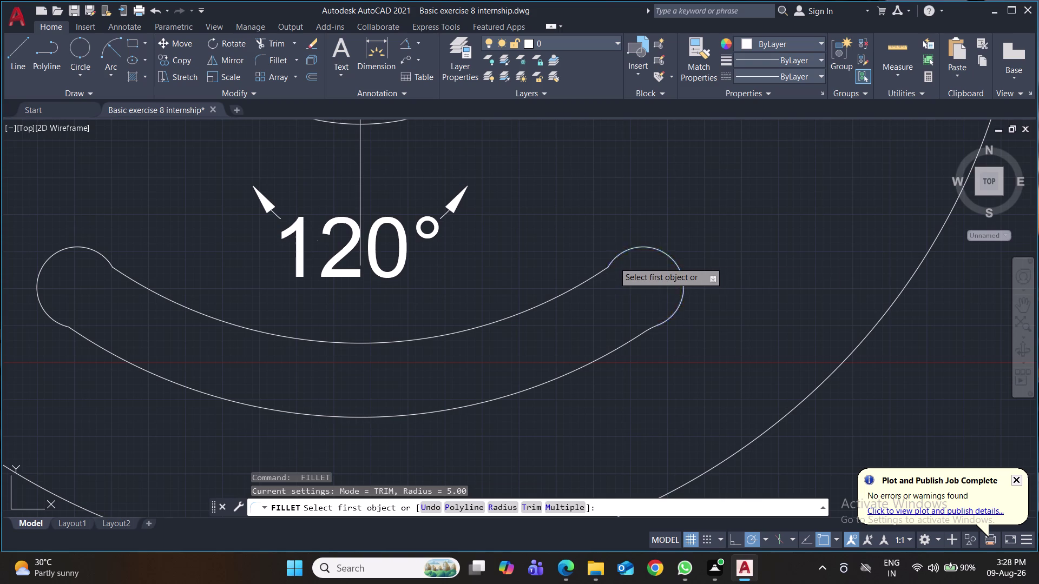
click(603, 272)
key(space)
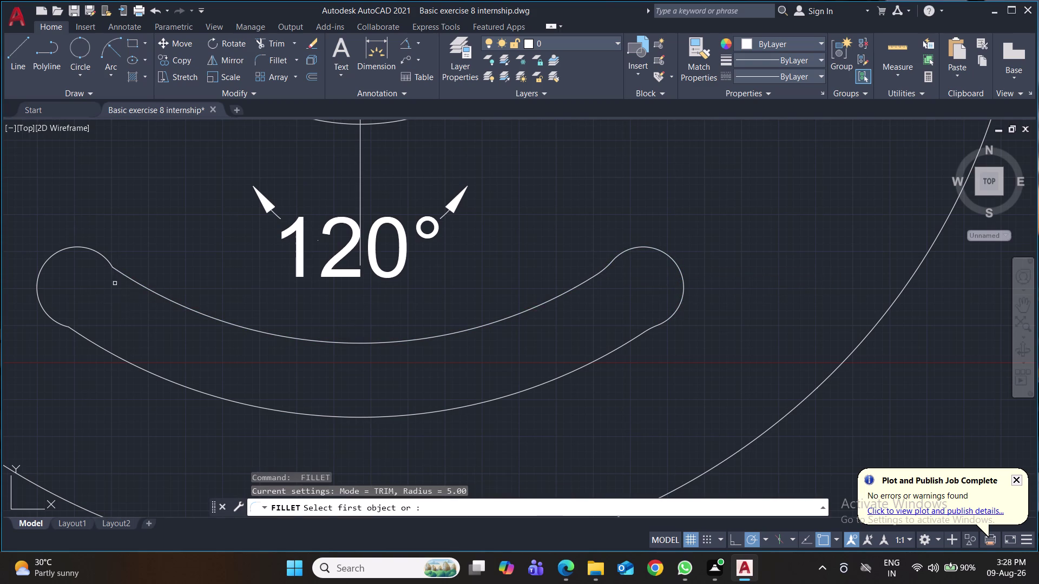
Fillet the left end cap to the inner and outer slot arcs at radius 5.
click(115, 268)
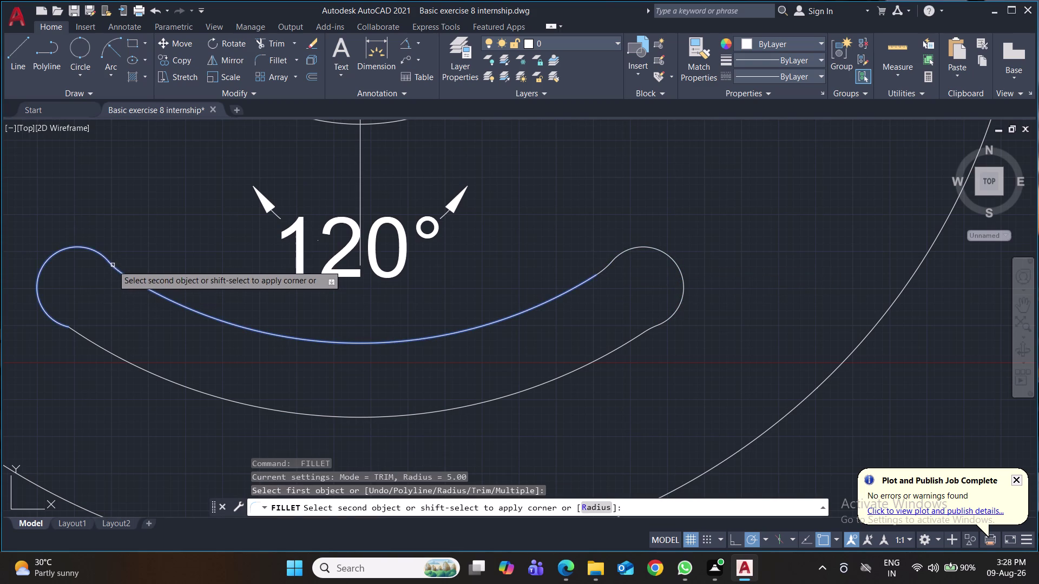
click(107, 262)
key(space)
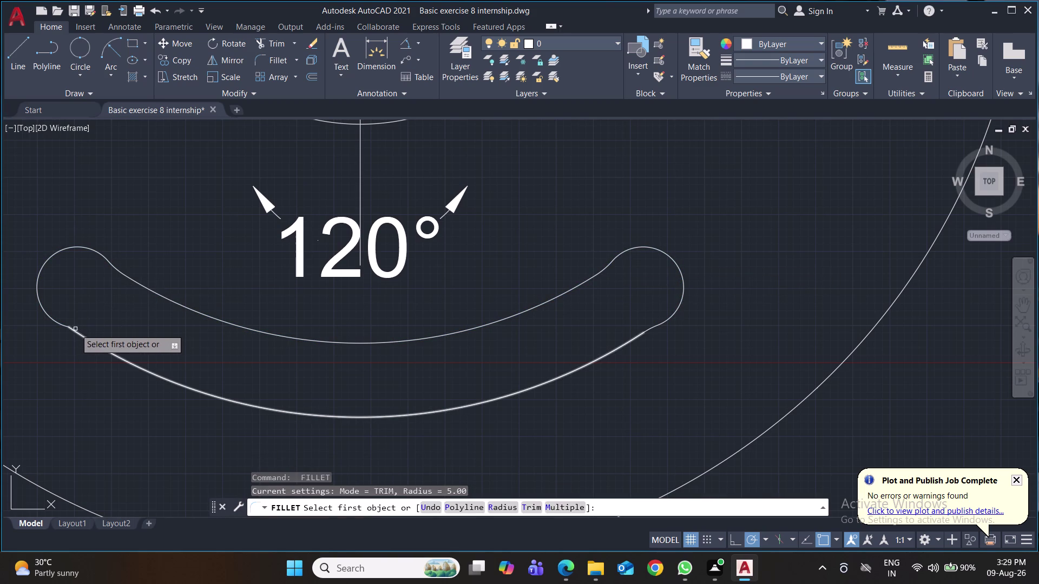
click(75, 329)
click(64, 325)
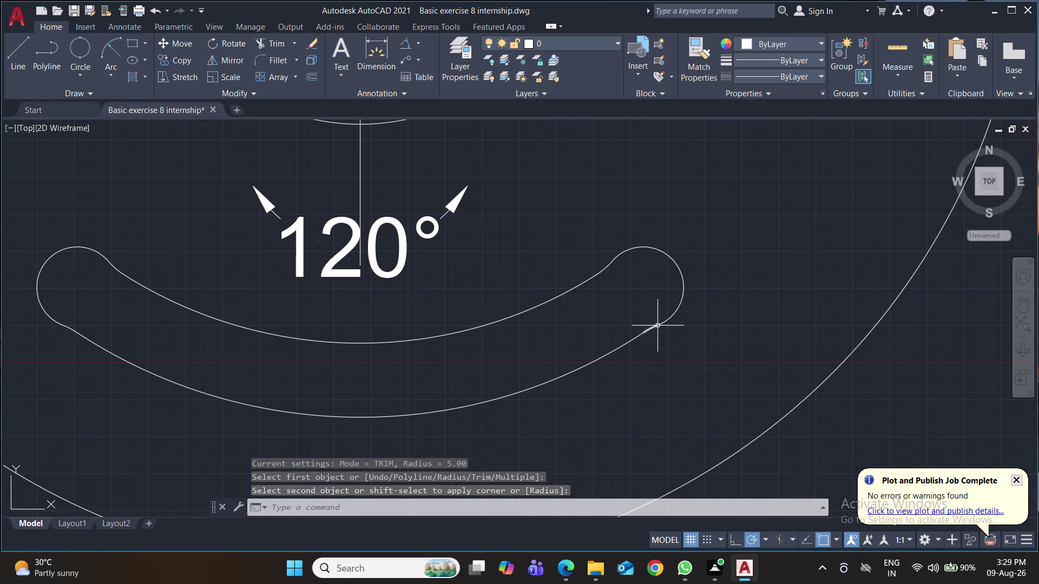
scroll(down, 3)
scroll(down, 3)
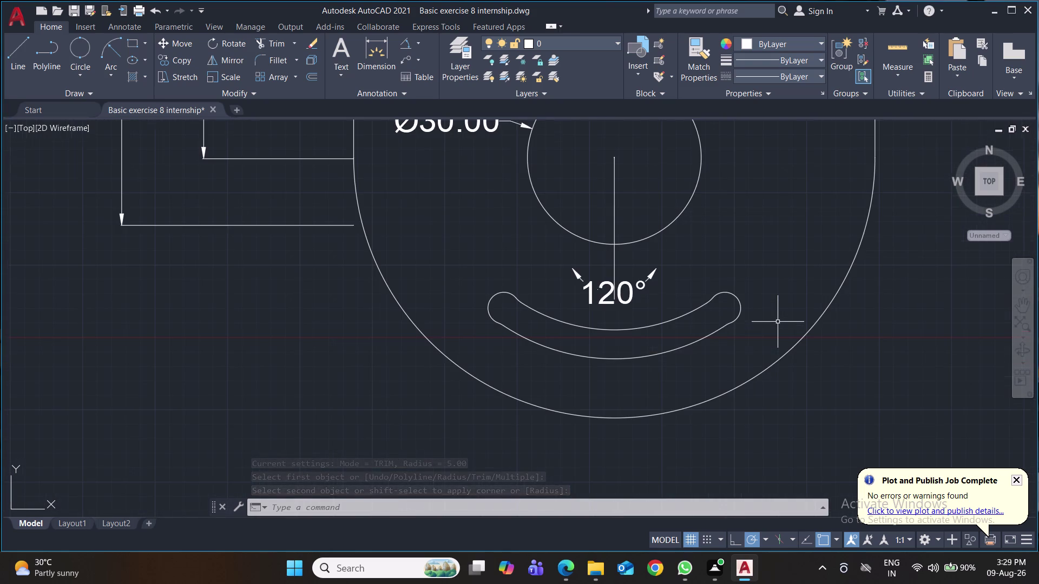
Save, then check the slot end arc with a trial radius dimension (R2.73) and cancel.
scroll(down, 3)
scroll(down, 3)
middle_drag(784, 307, 680, 352)
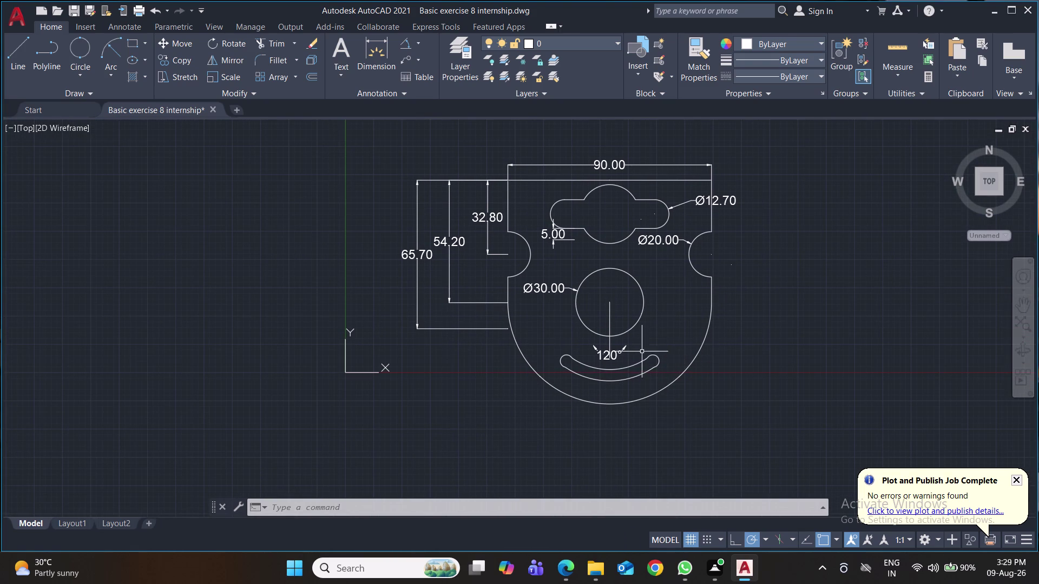
key(ctrl+s)
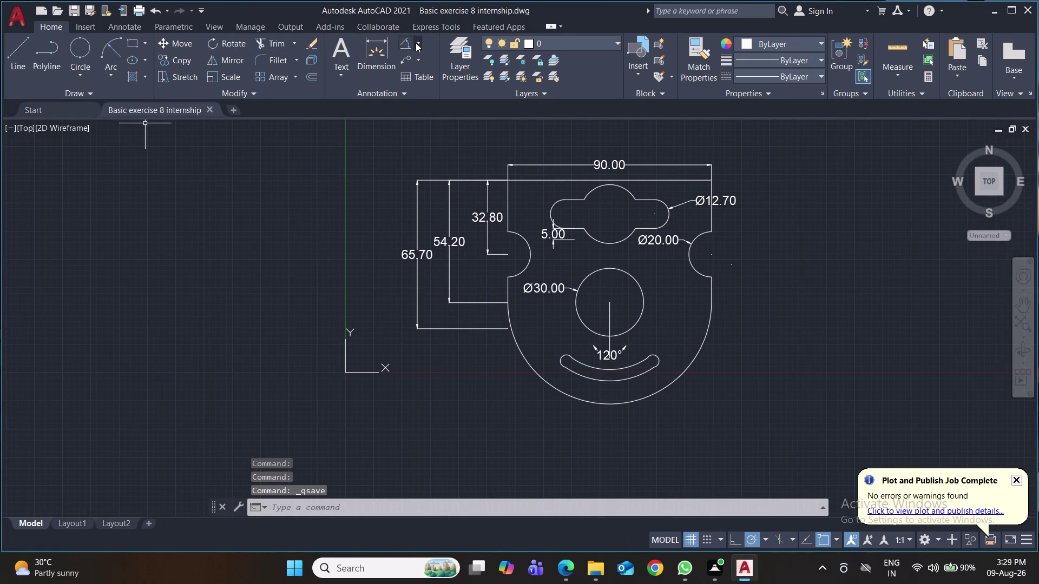
click(416, 42)
click(445, 170)
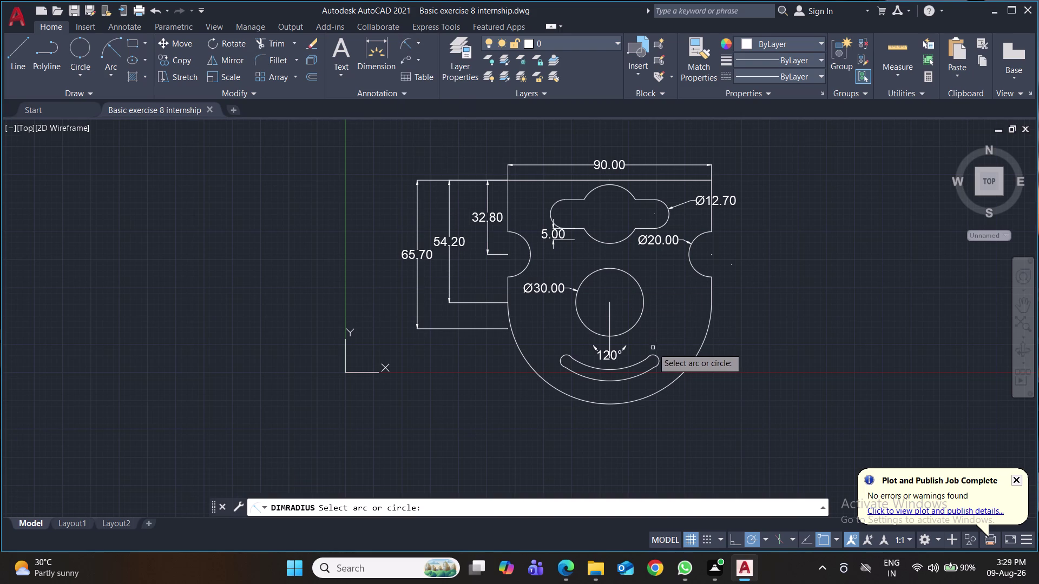
click(659, 360)
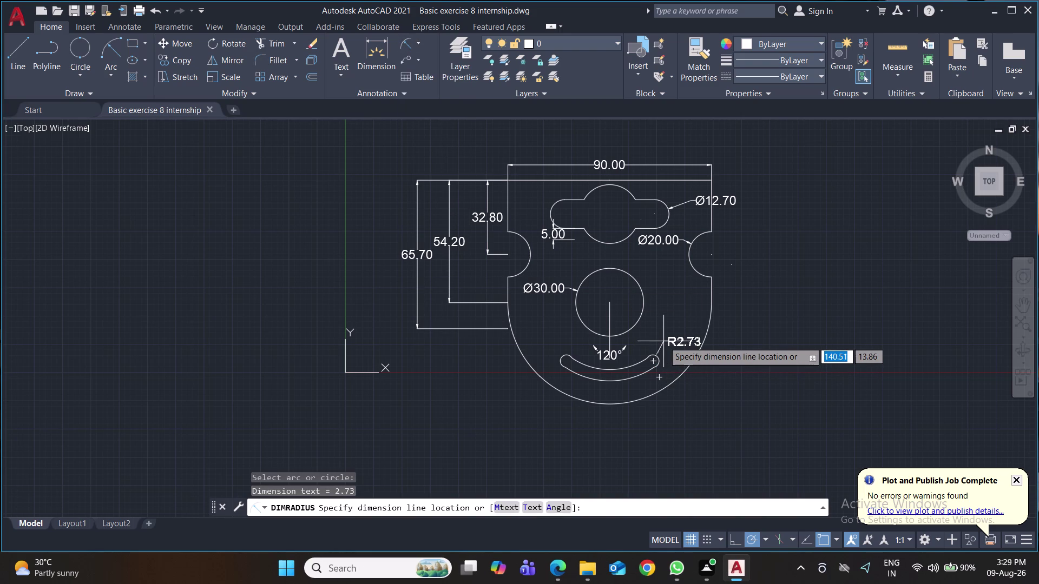
scroll(up, 3)
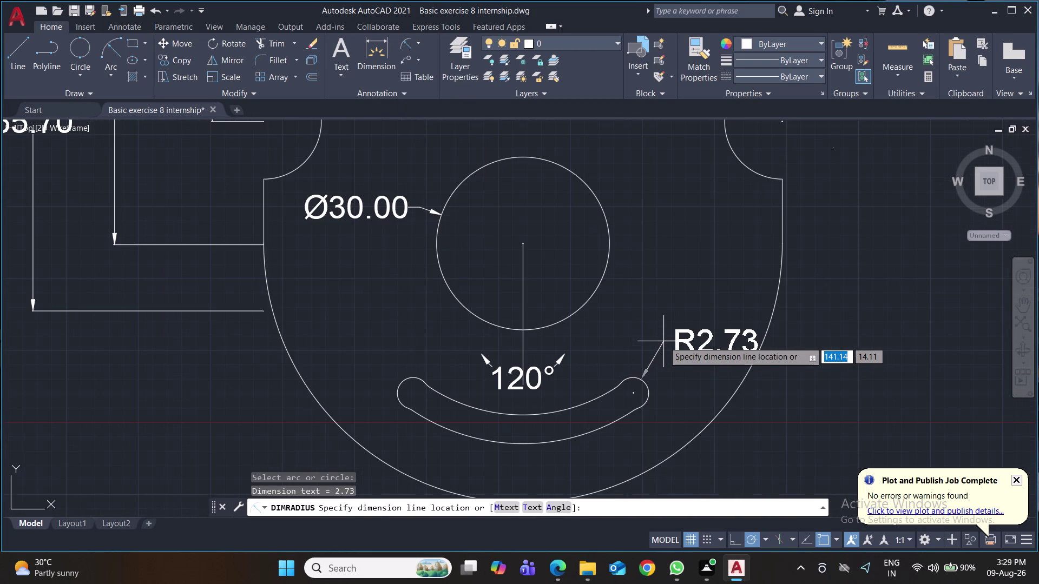
key(ctrl+s)
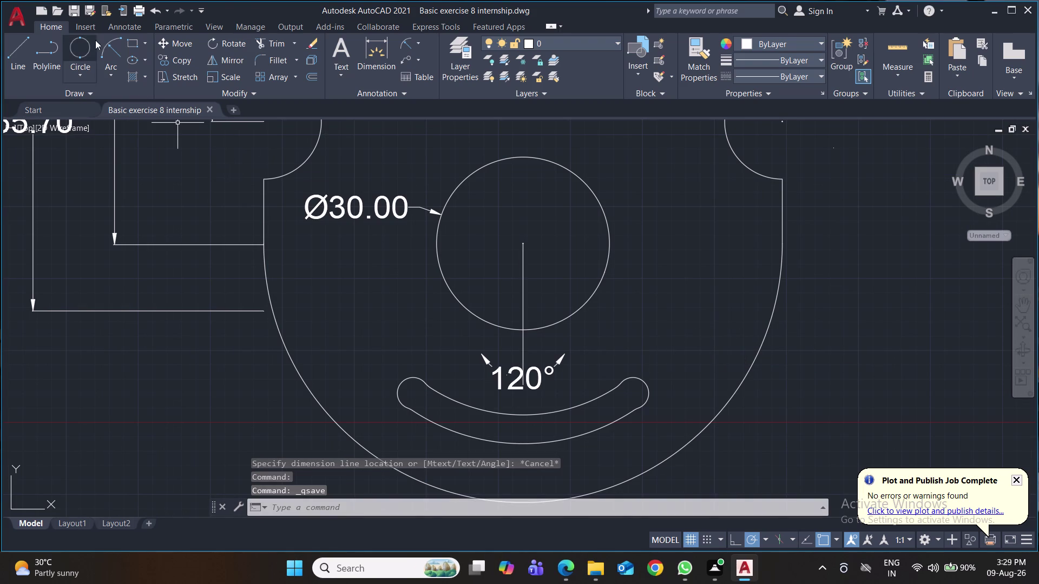
Draw radius-5 circles centred on the right and left slot ends, then save.
click(88, 74)
click(109, 103)
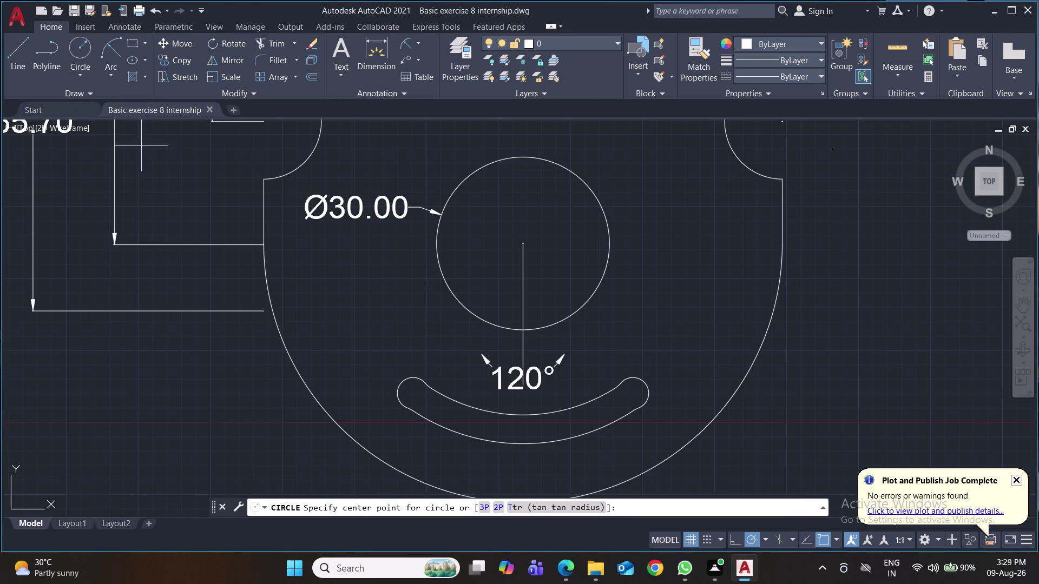
click(635, 396)
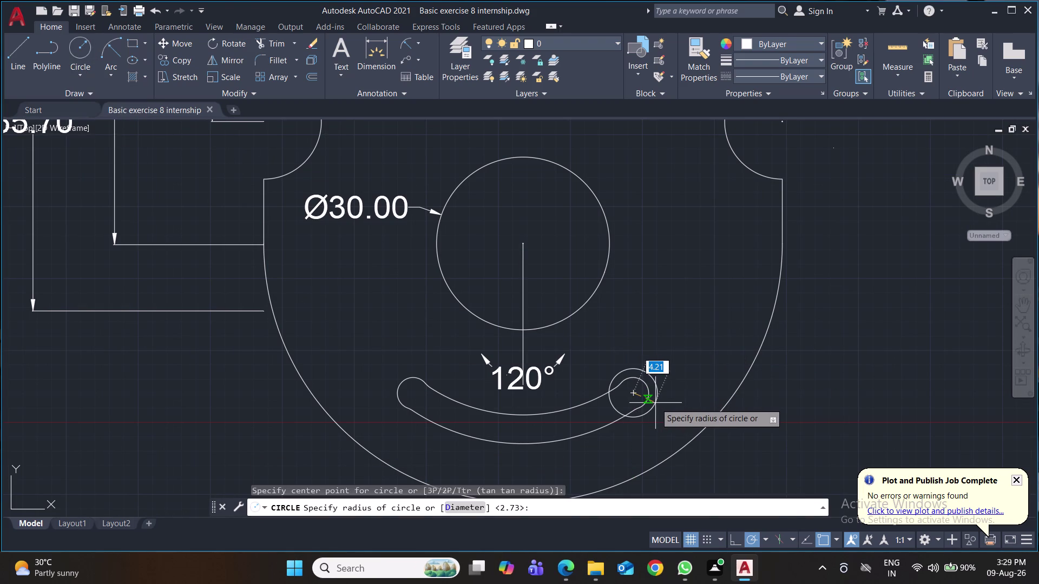
key(5)
key(Return)
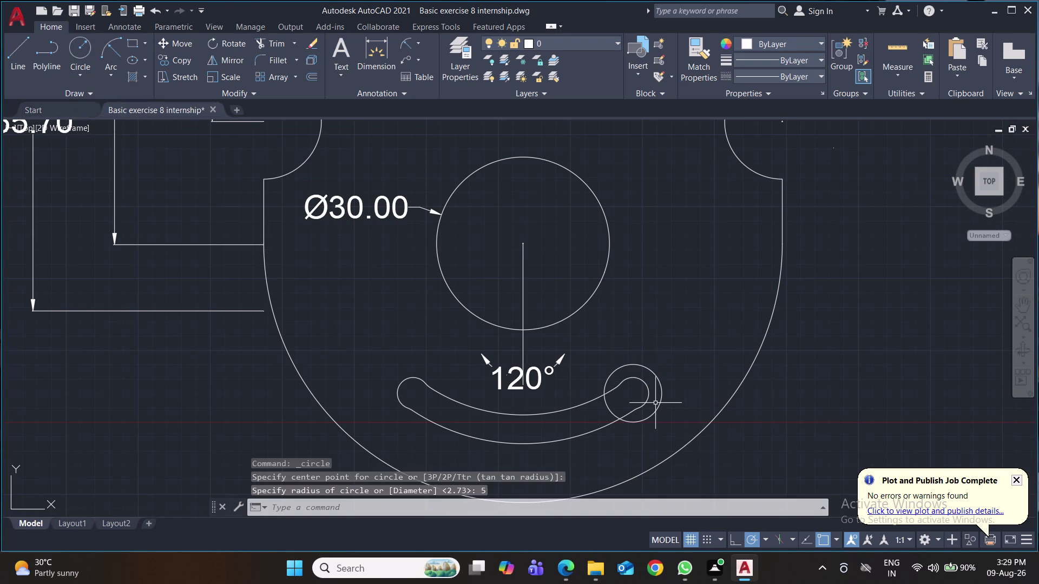
click(80, 45)
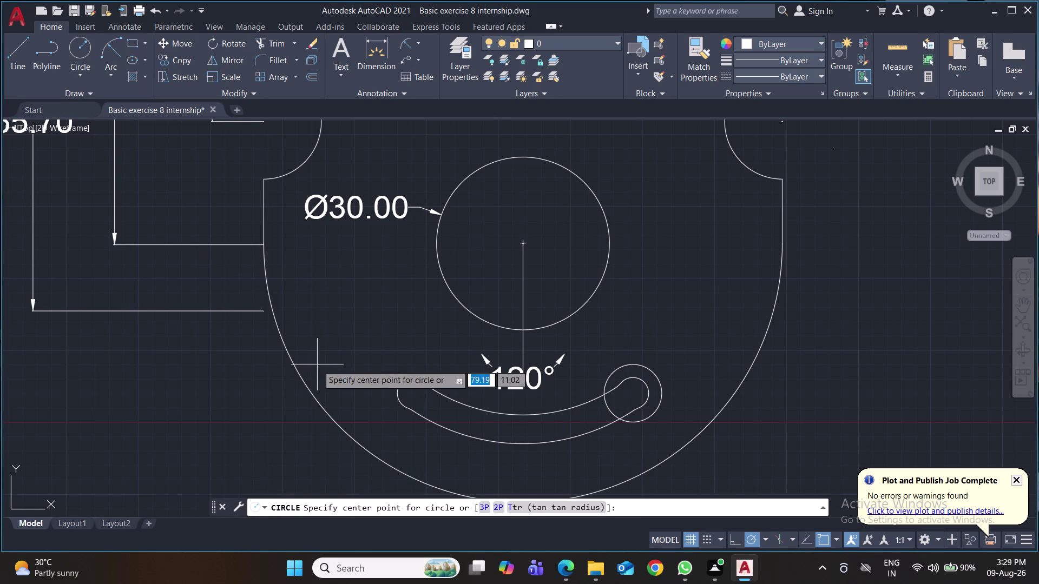
click(413, 393)
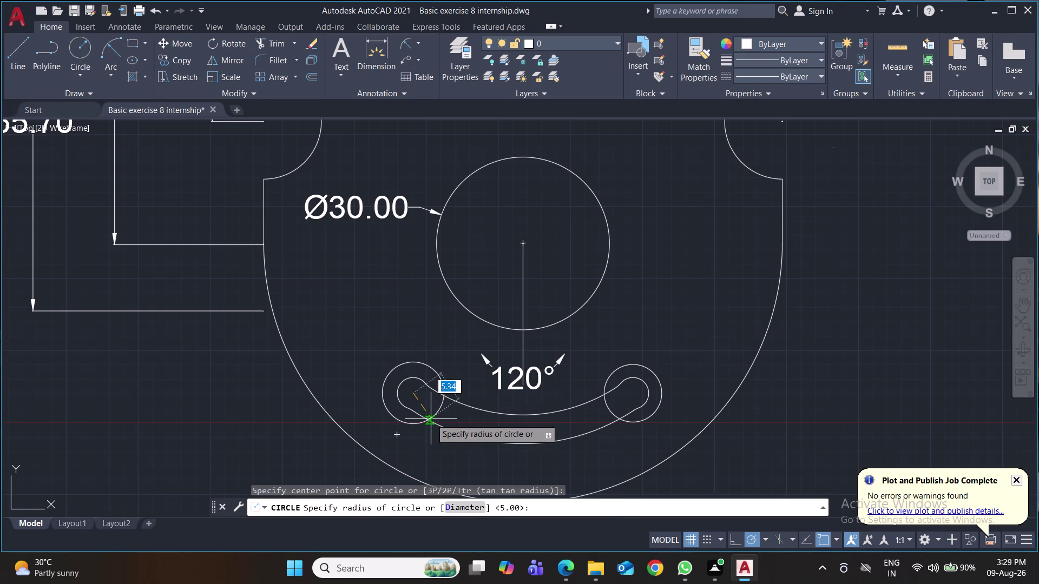
key(5)
key(Return)
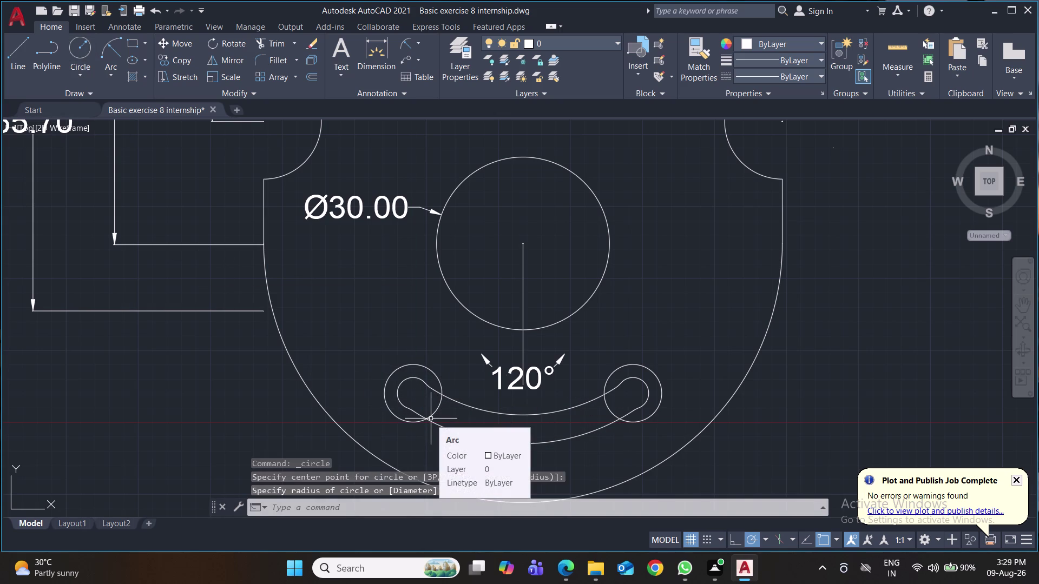
key(ctrl+s)
key(ctrl+s)
Erase the inner and outer slot arcs together with both end caps.
key(ctrl+s)
click(458, 403)
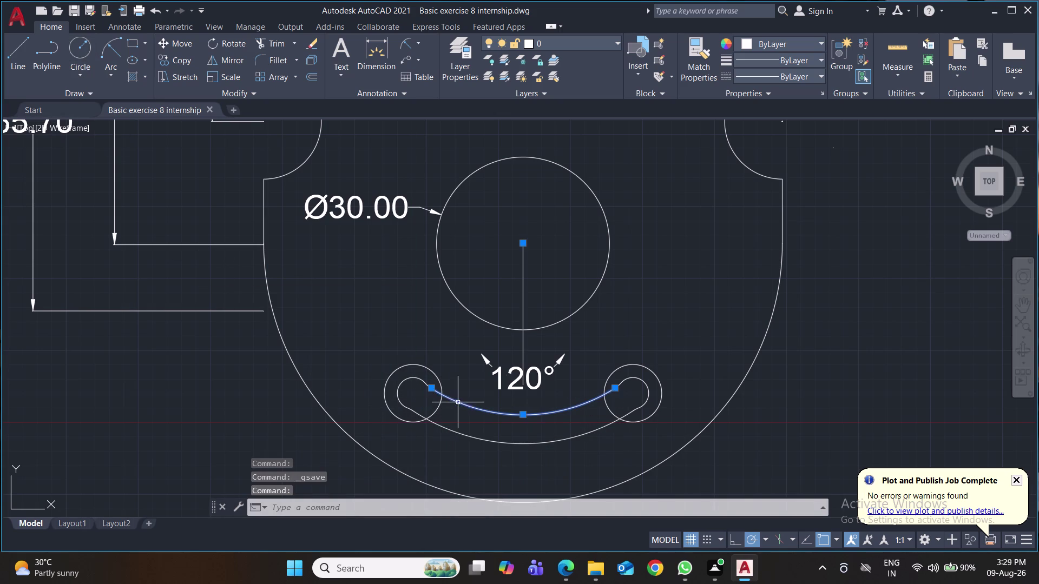
click(414, 377)
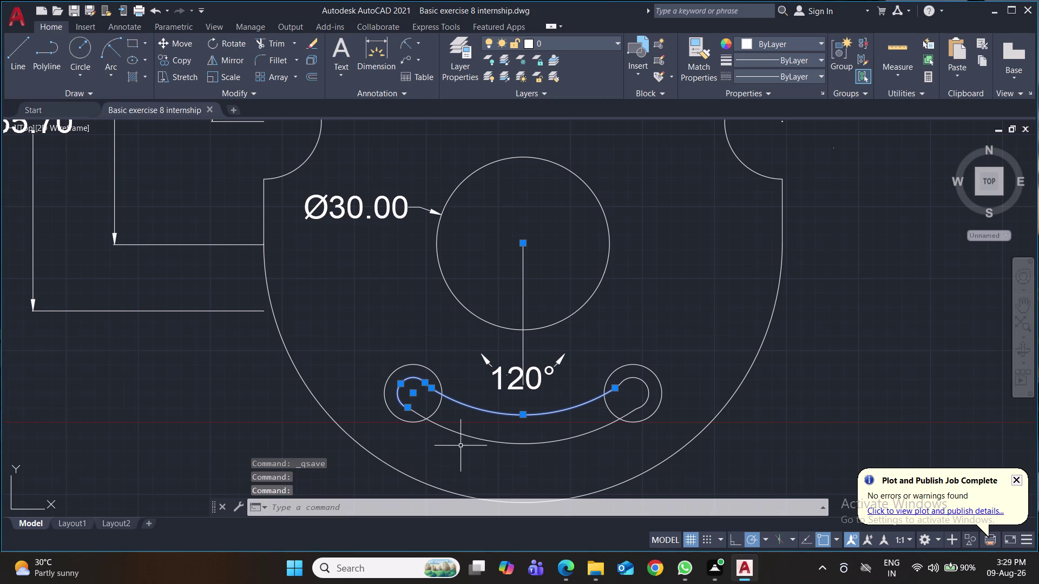
click(462, 434)
click(647, 392)
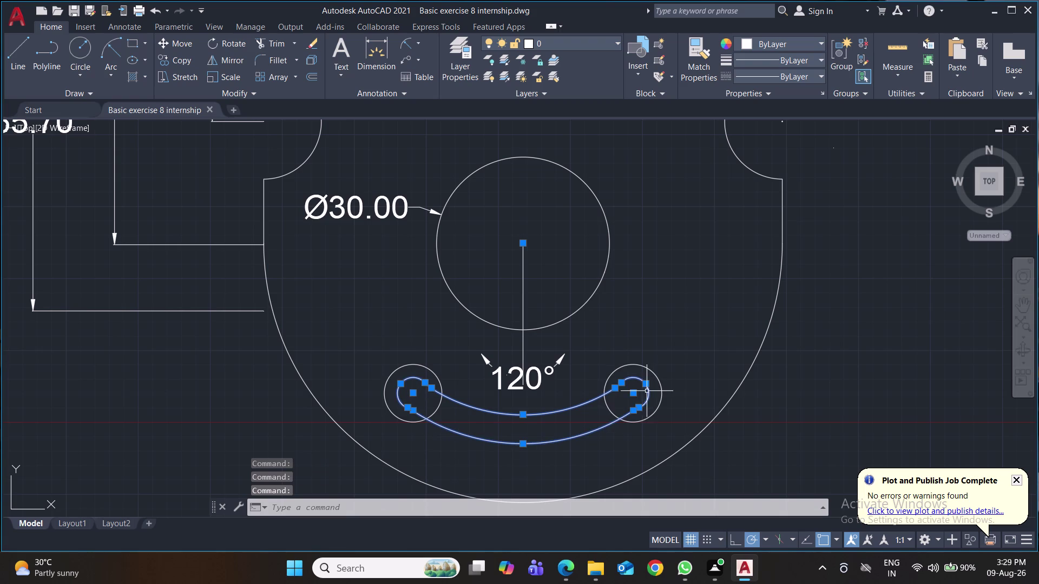
key(Delete)
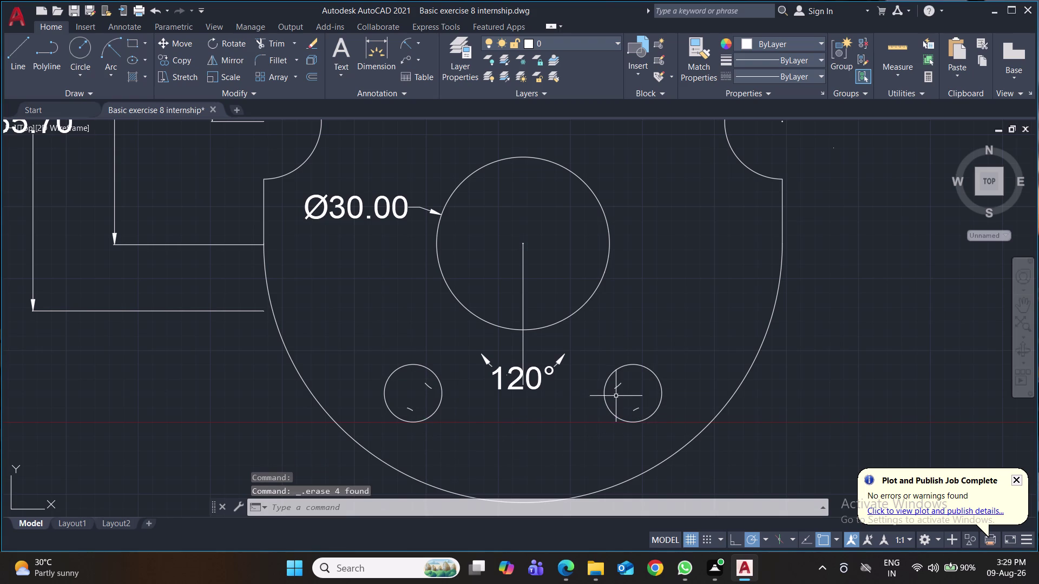
Window-select and delete the leftover fragments inside both radius-5 circles.
click(617, 389)
click(641, 409)
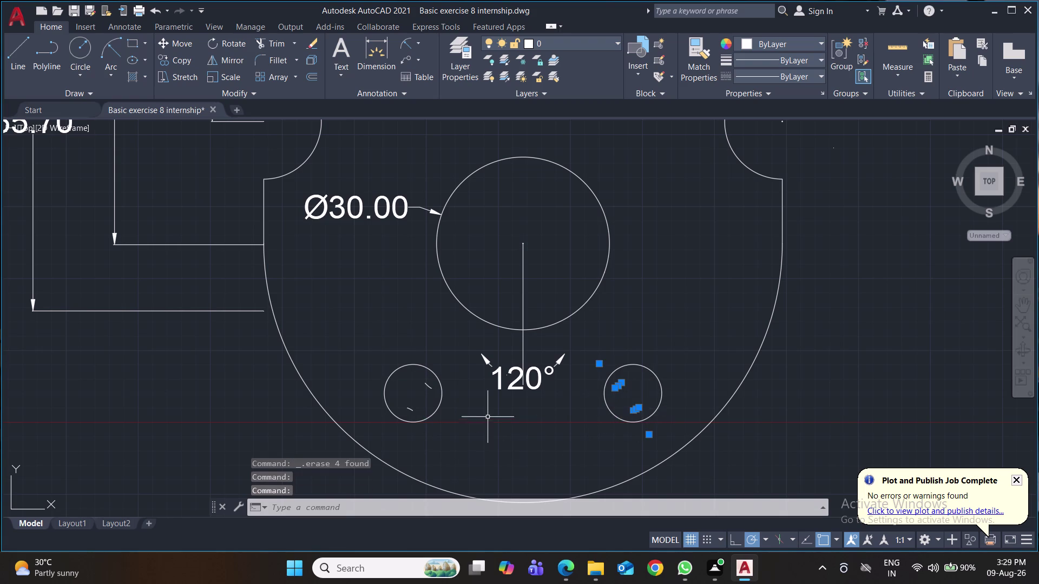
click(430, 388)
click(414, 410)
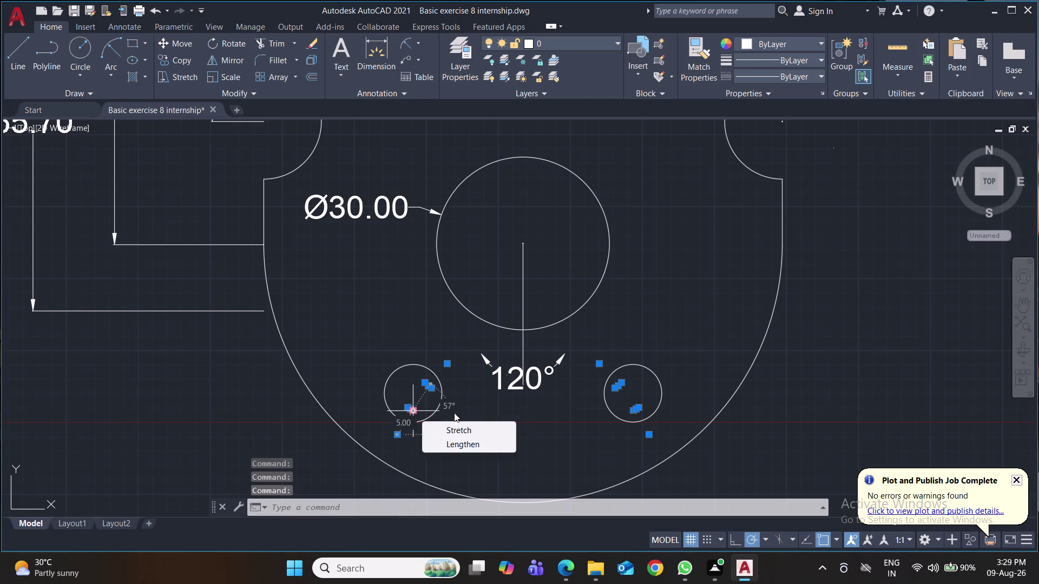
key(Delete)
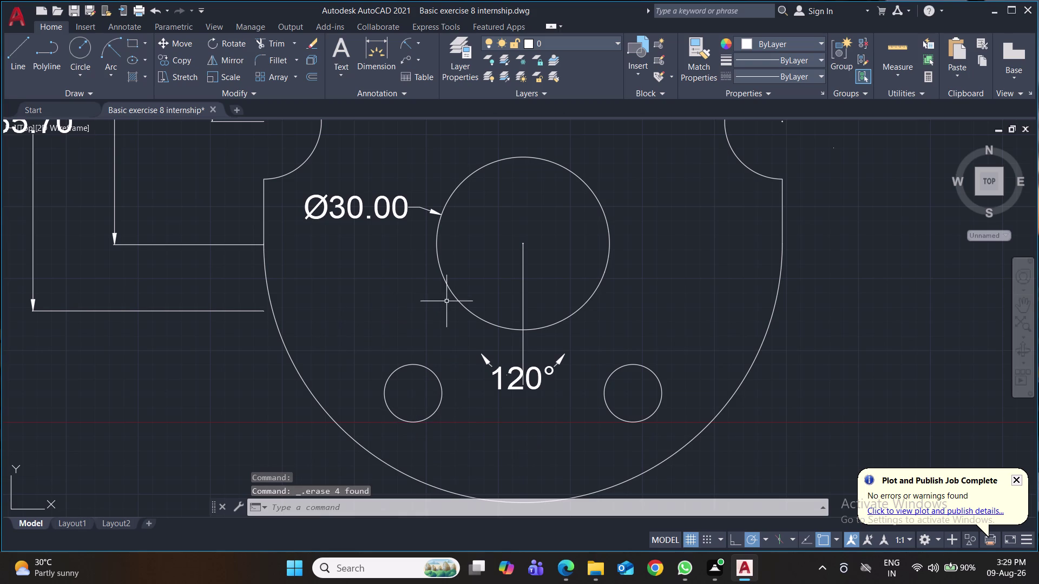
click(24, 59)
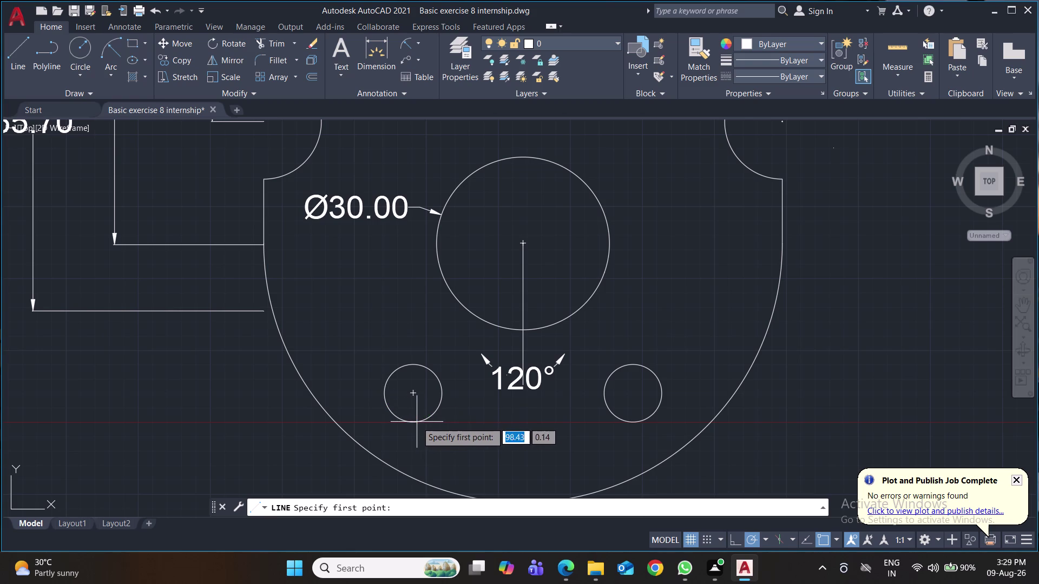
Draw straight lines along the bottoms and tops of the two radius-5 circles, then save.
click(417, 422)
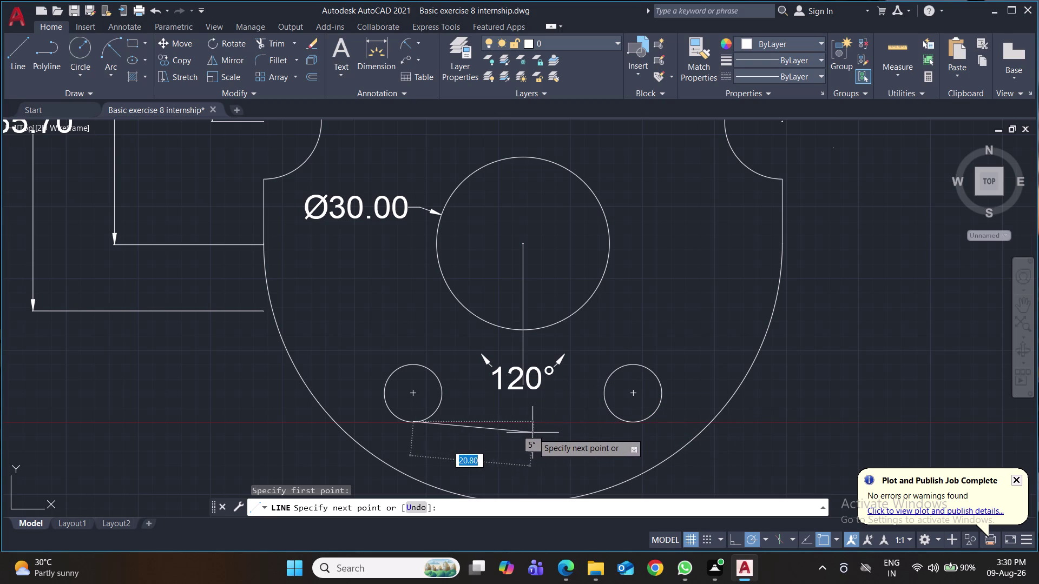
click(634, 424)
key(Return)
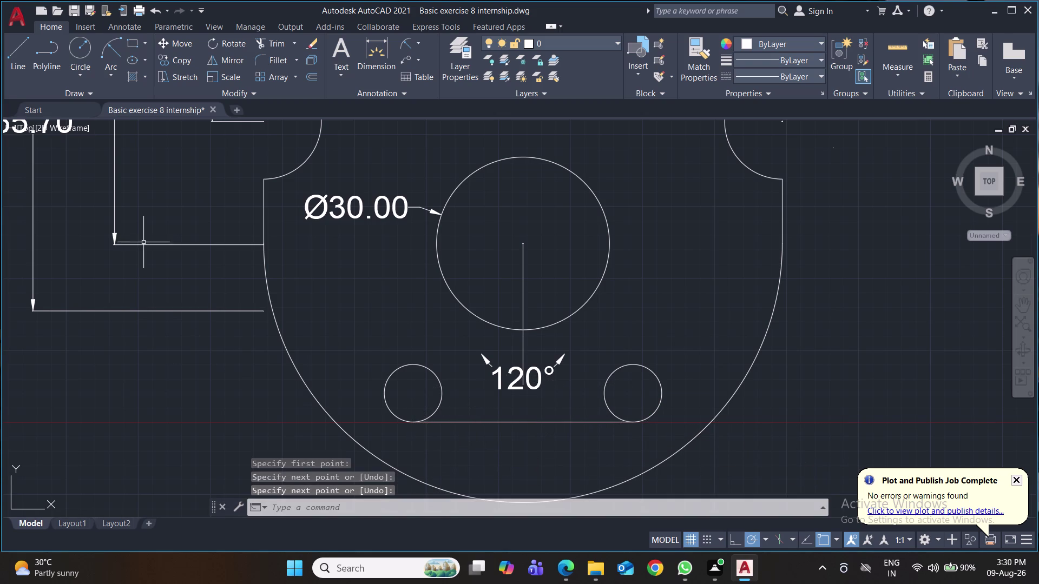
click(16, 54)
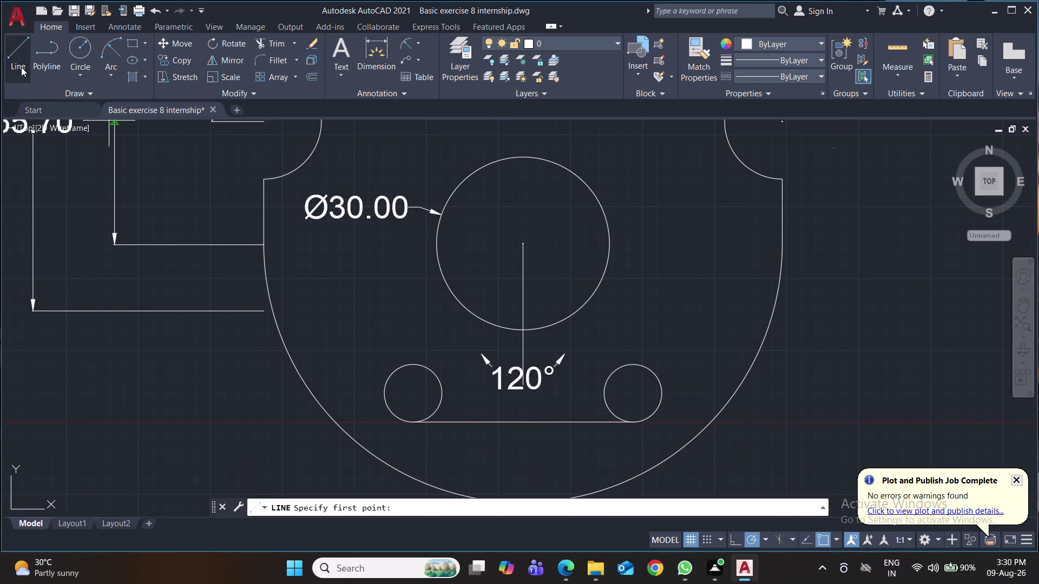
click(410, 365)
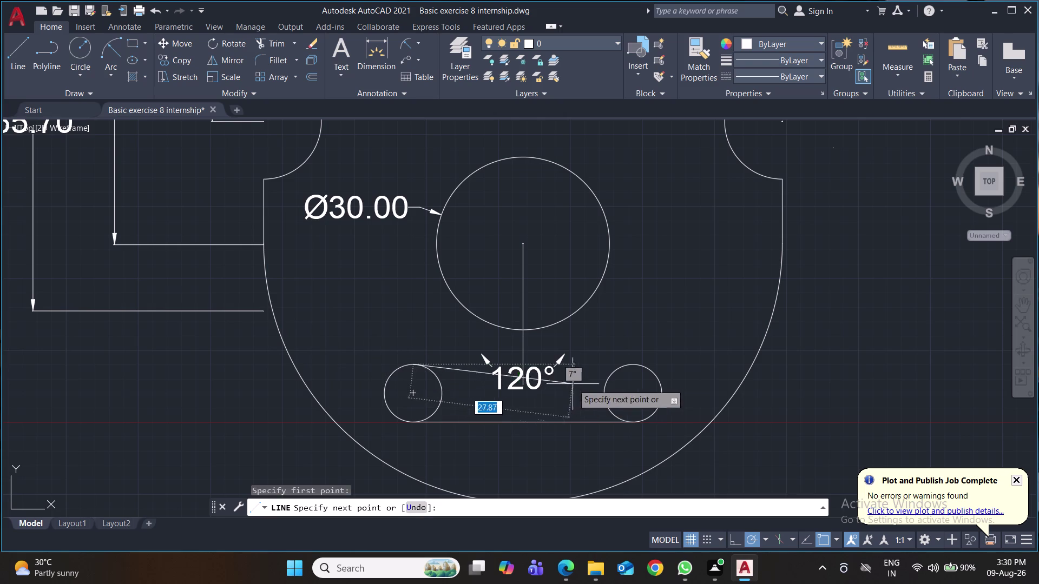
click(635, 365)
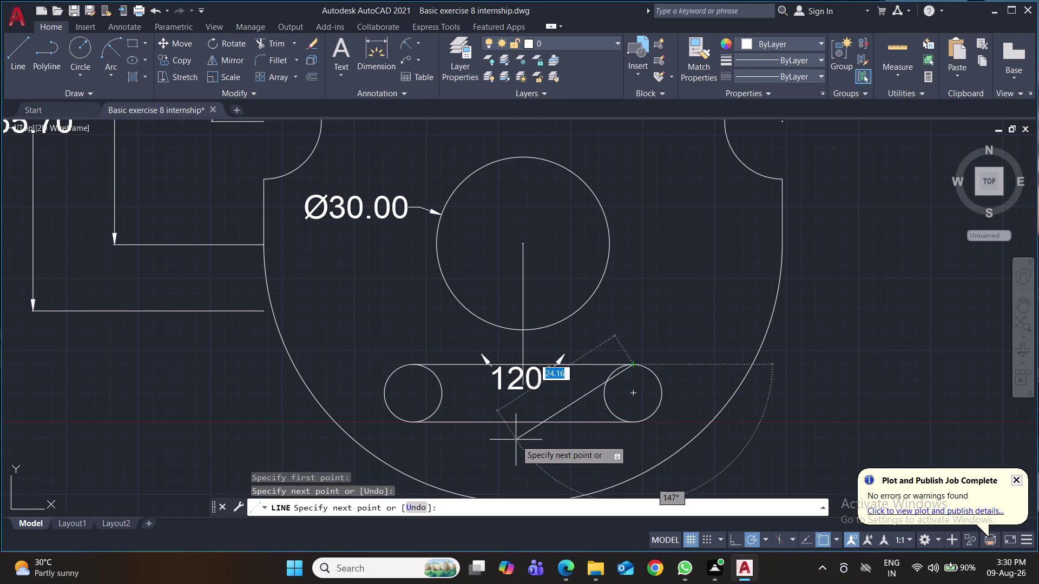
key(Return)
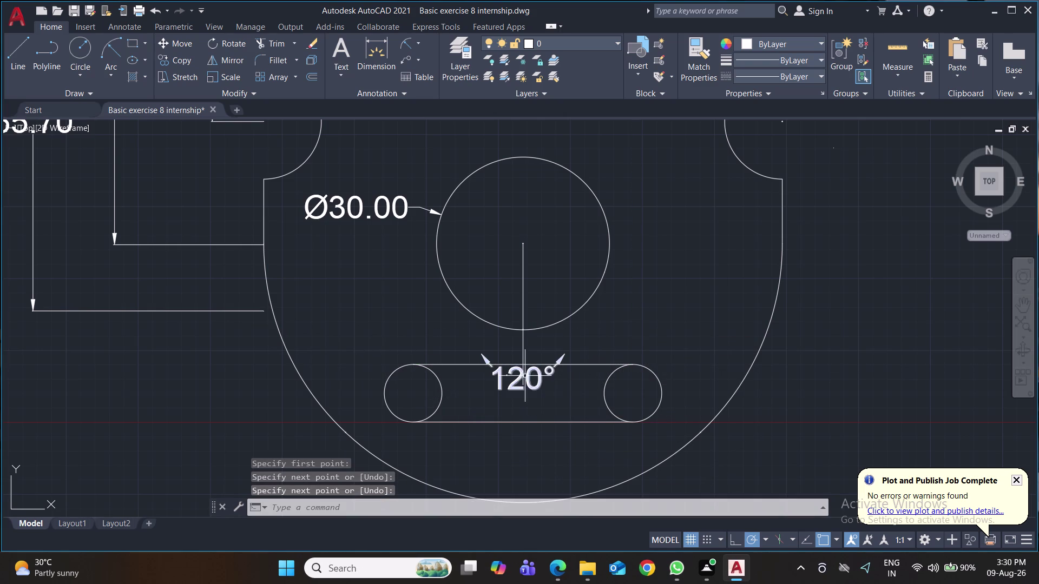
key(ctrl+s)
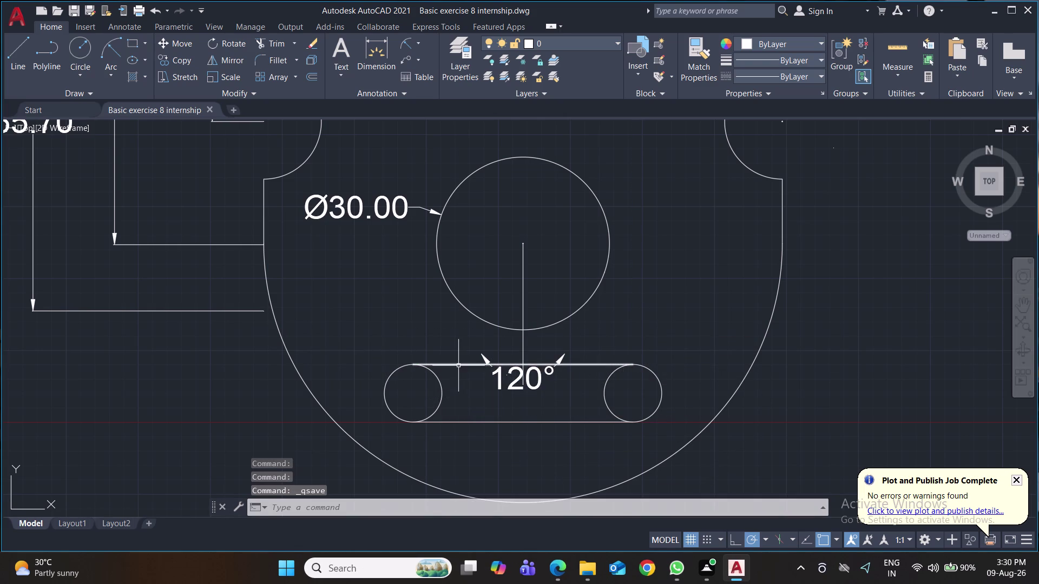
Delete the two straight top and bottom slot edges.
click(459, 366)
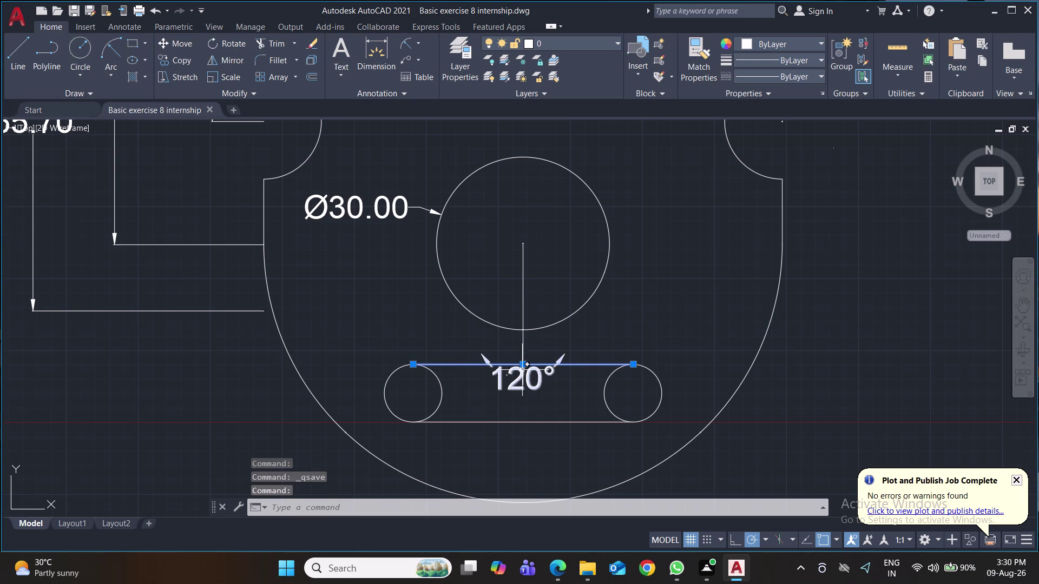
click(479, 426)
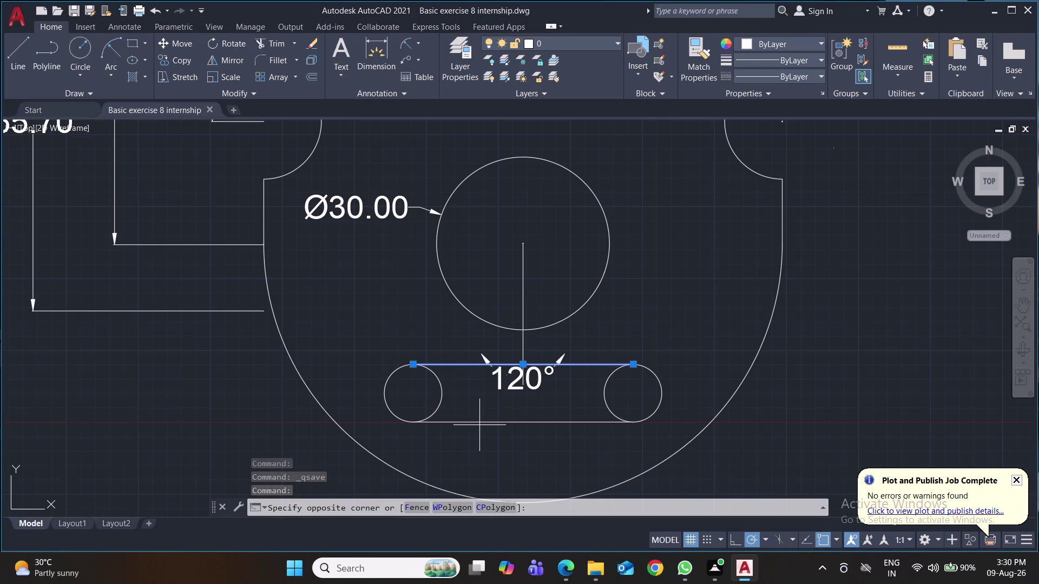
click(483, 423)
click(516, 422)
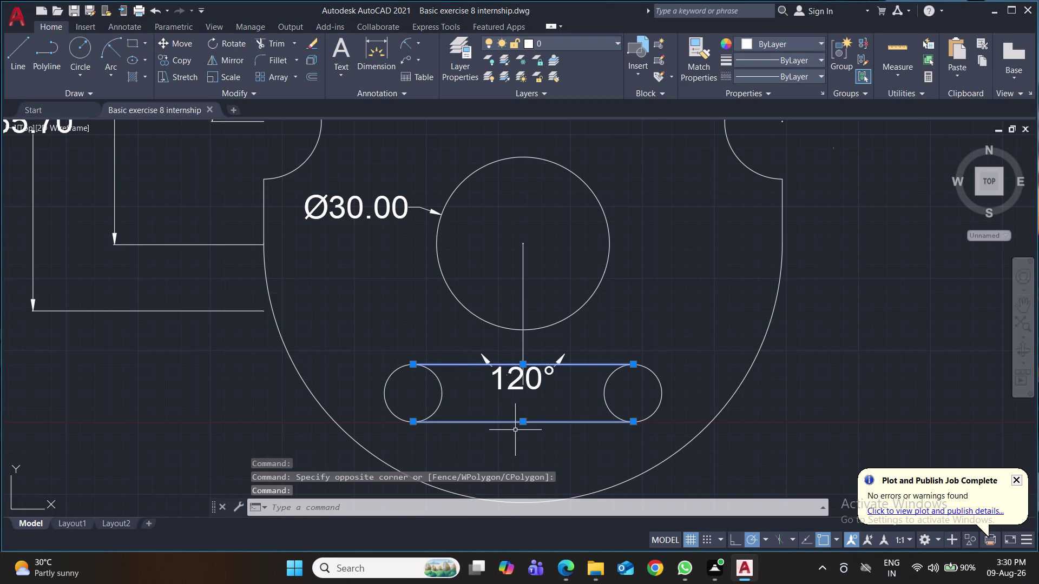
key(Delete)
Redraw the top and bottom slot edges as polylines between the small circles.
click(52, 49)
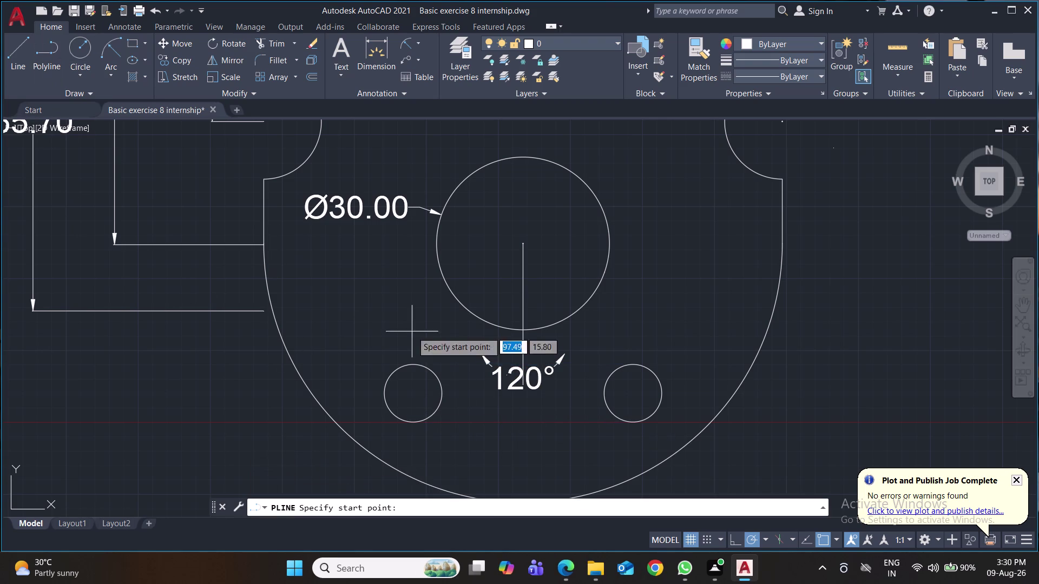
click(413, 366)
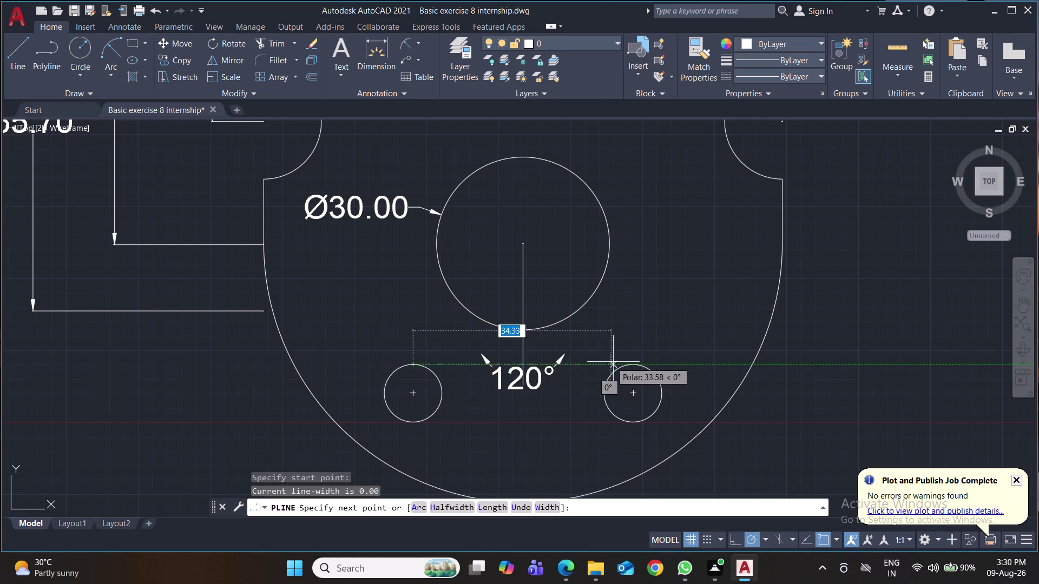
click(633, 363)
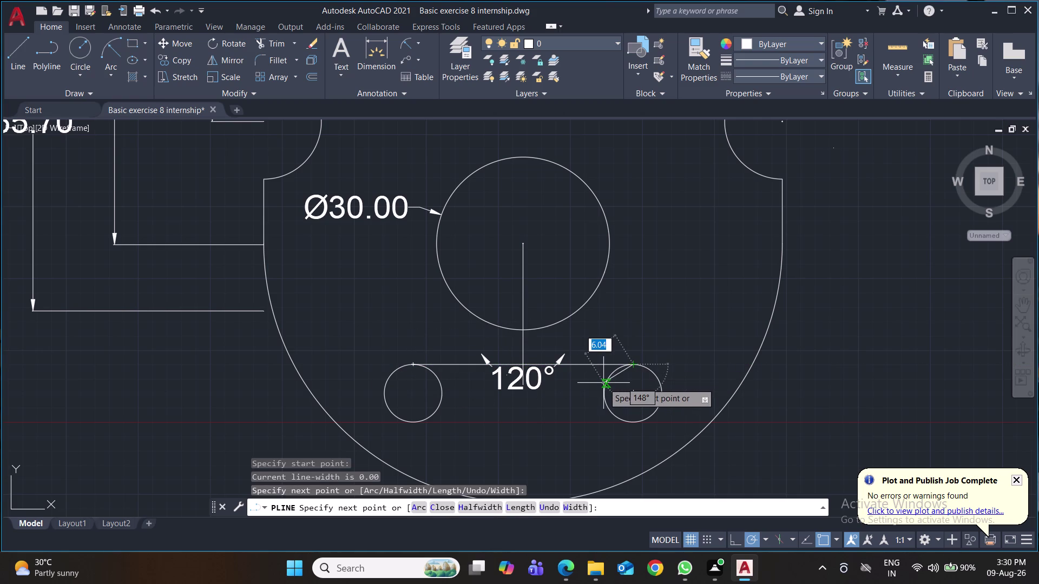
key(space)
click(50, 63)
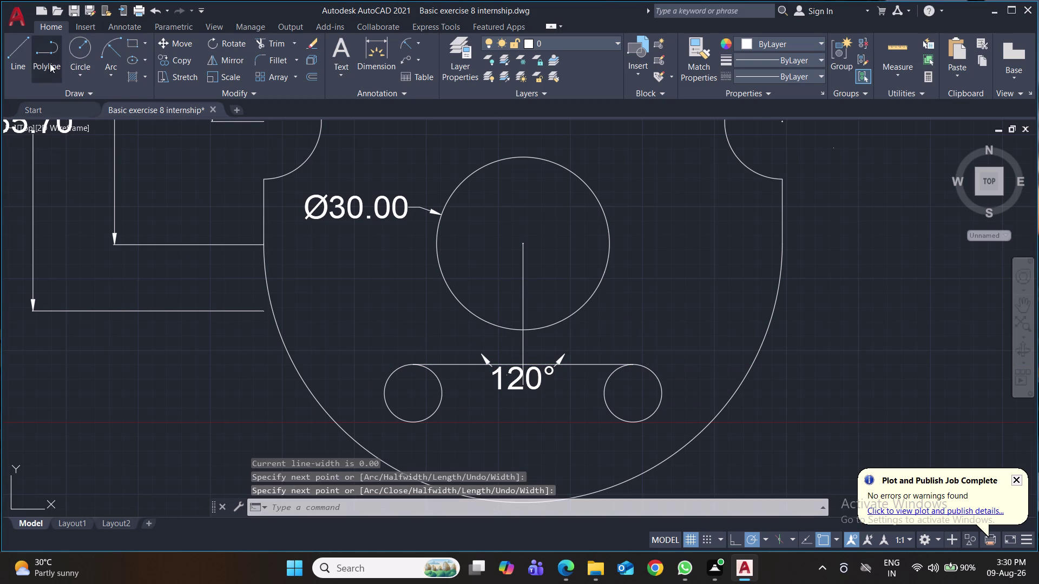
click(421, 422)
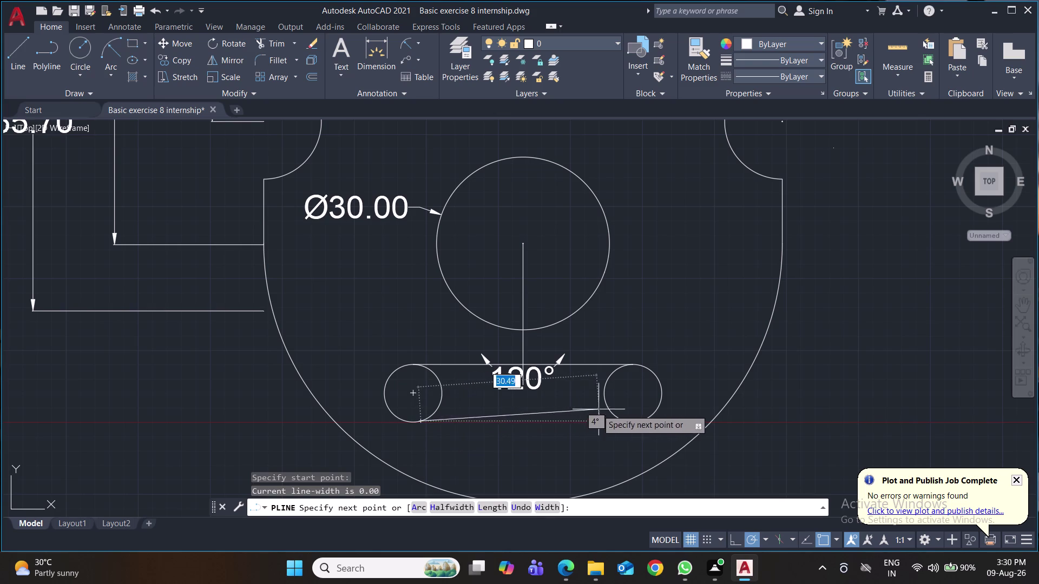
click(633, 422)
key(space)
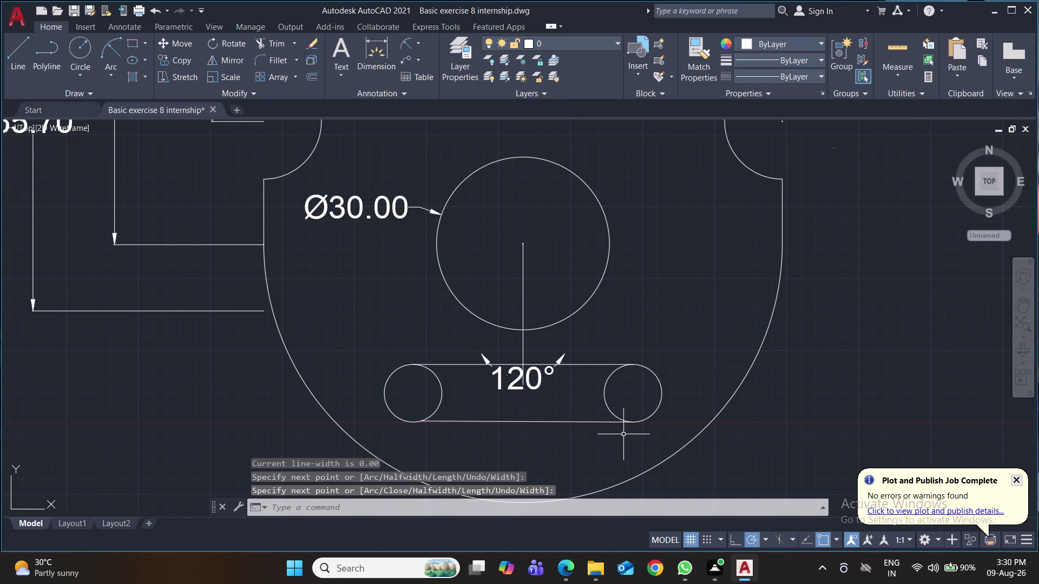
Select the top polyline and reshape its middle into an arc.
click(529, 366)
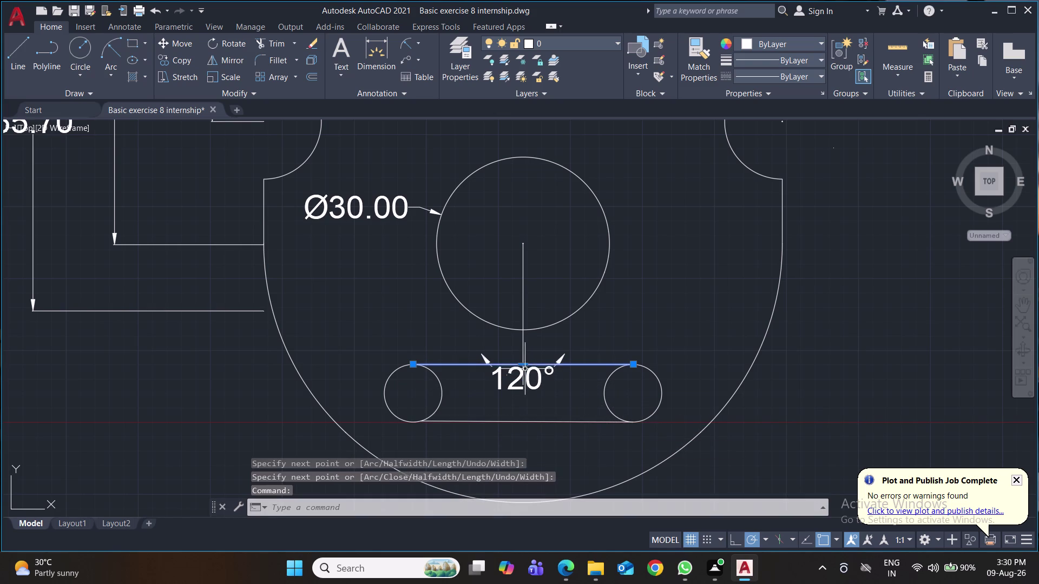
click(522, 365)
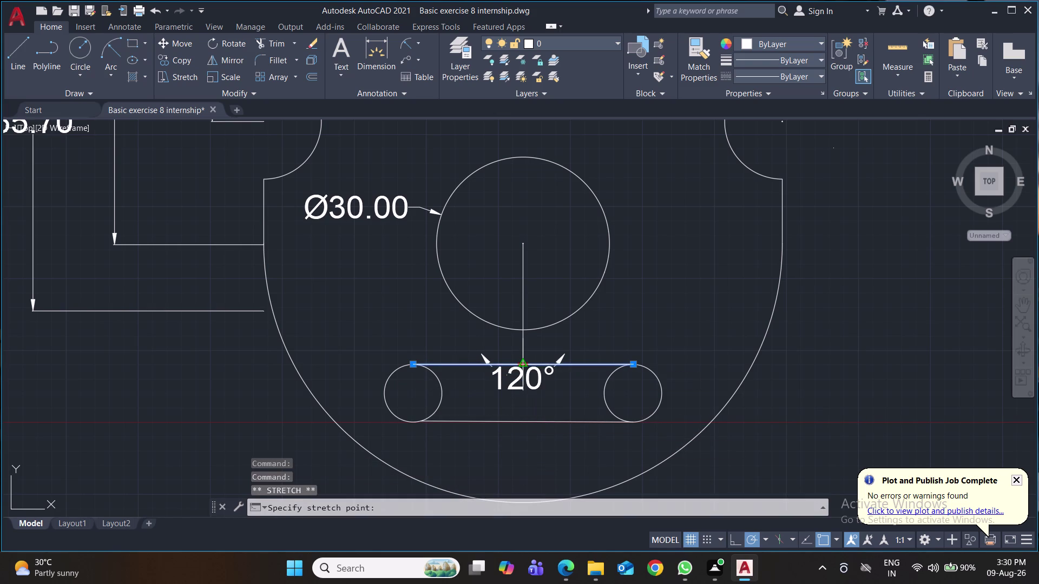
click(522, 365)
click(576, 413)
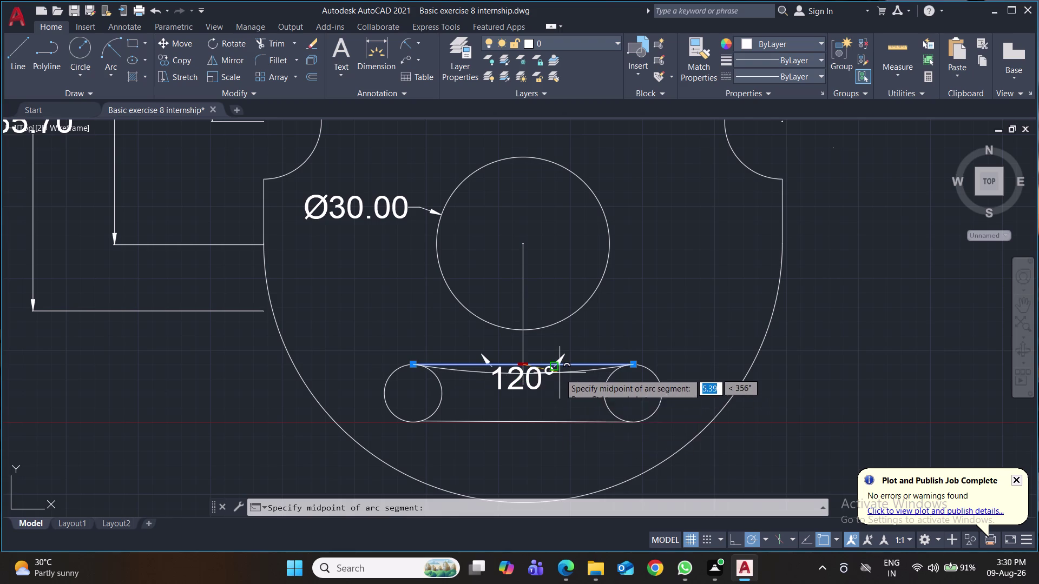
Convert the slot's top and bottom polyline edges into arcs.
click(558, 378)
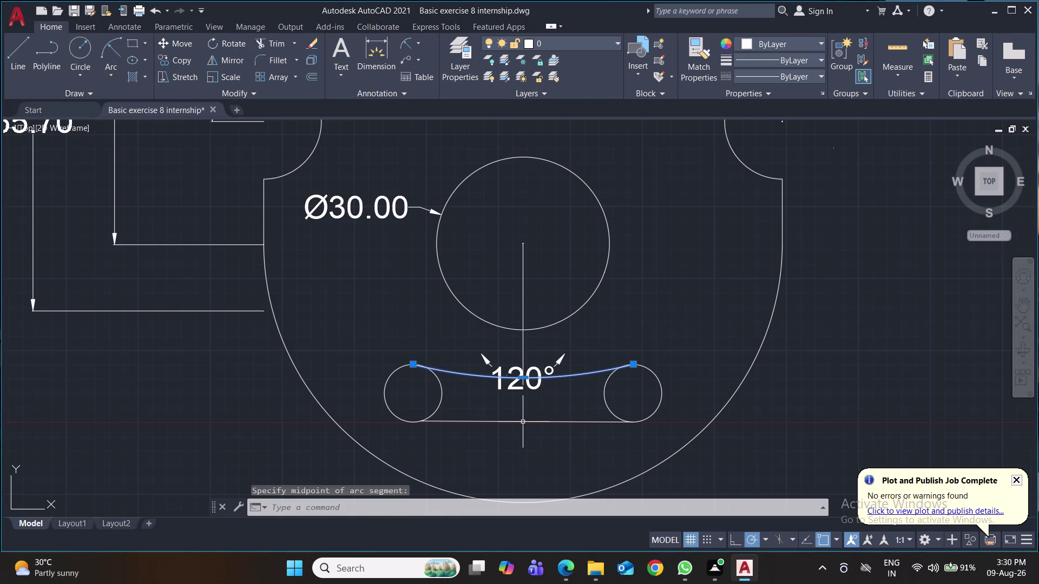
click(523, 421)
click(525, 422)
double_click(525, 422)
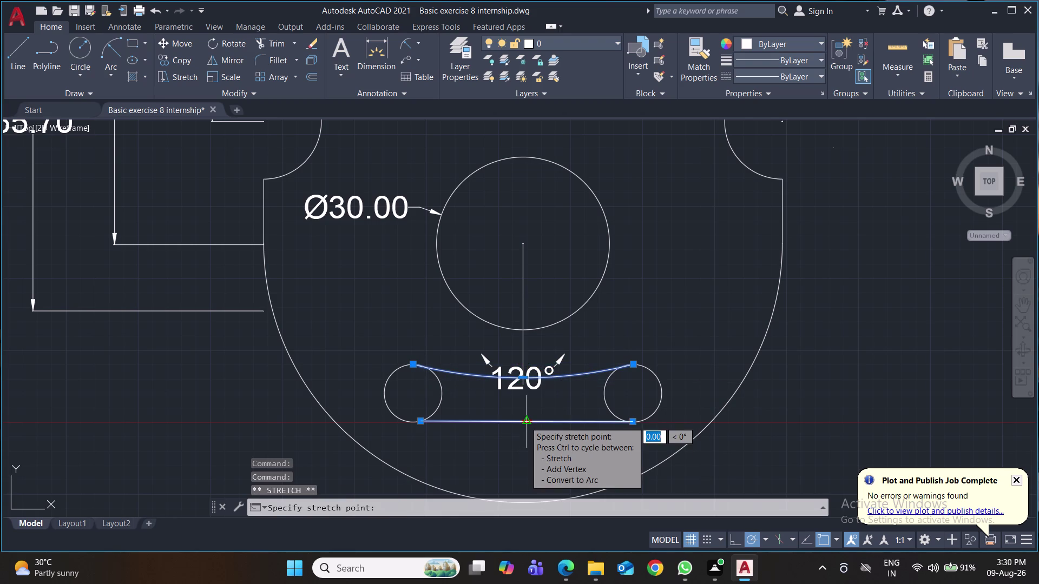
click(582, 472)
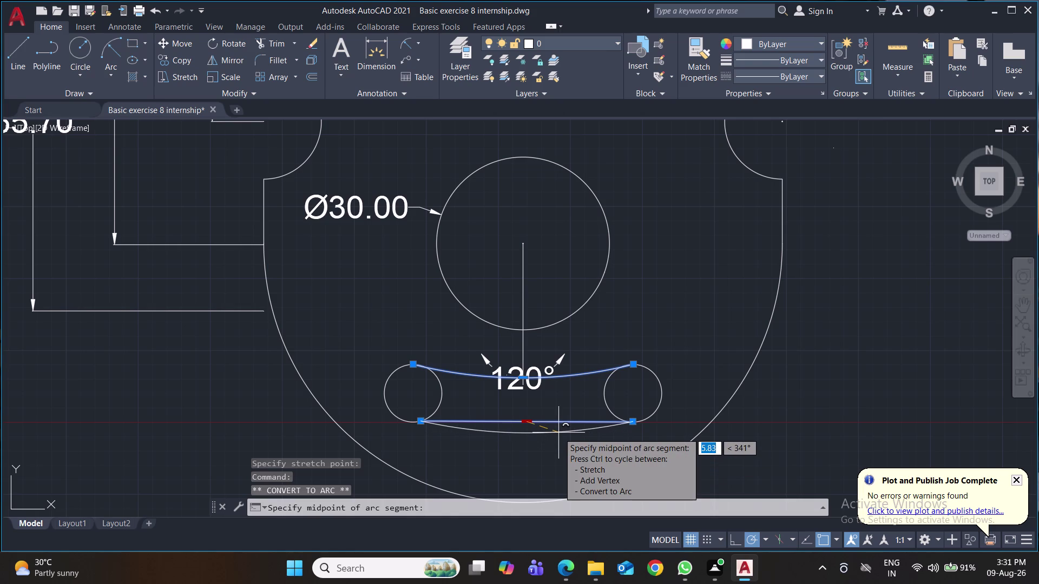
click(552, 443)
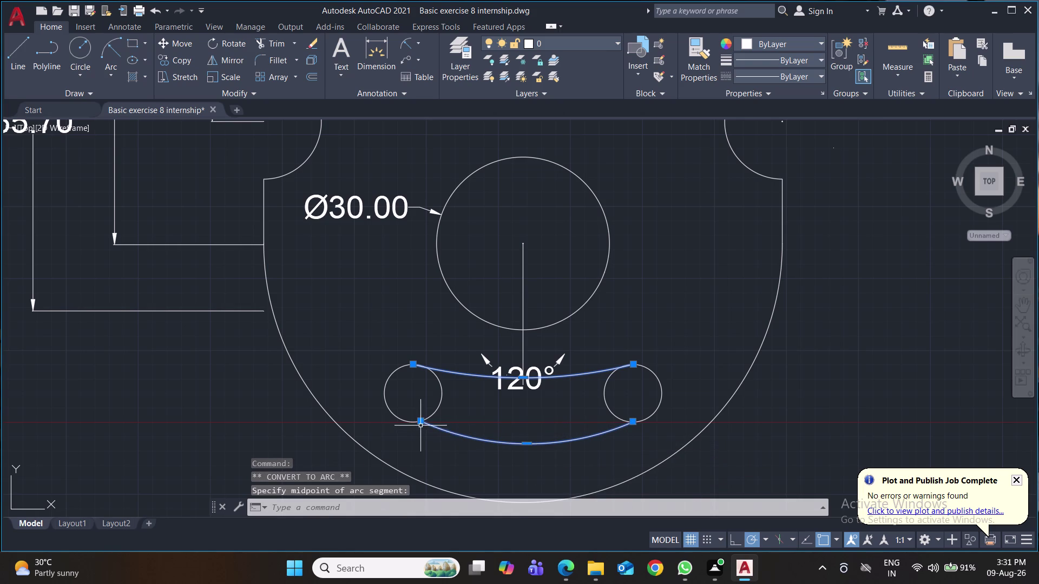
Stretch the bottom arc's ends onto the left and right circles and deepen its curve.
click(420, 424)
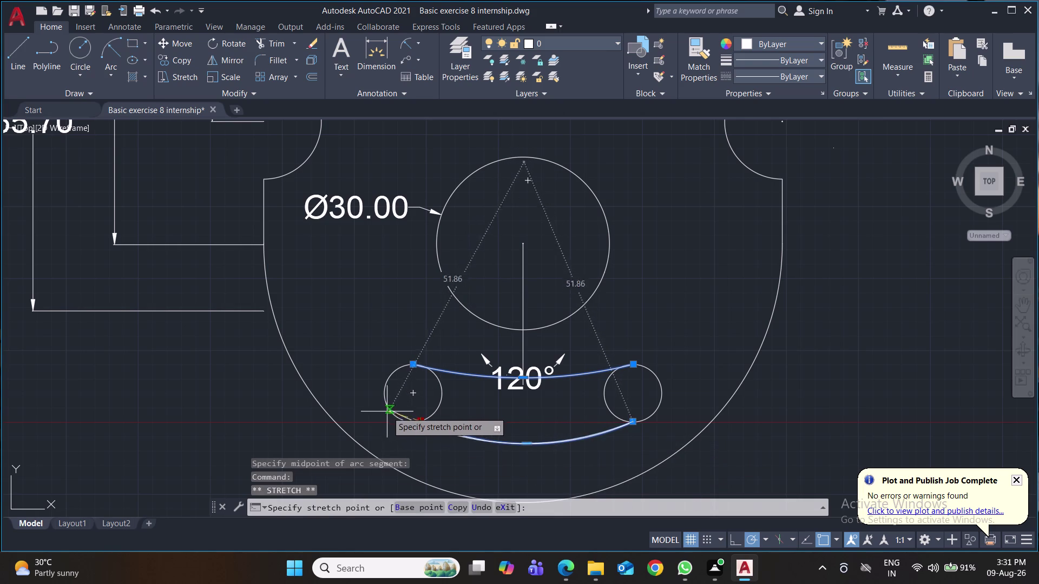
click(385, 408)
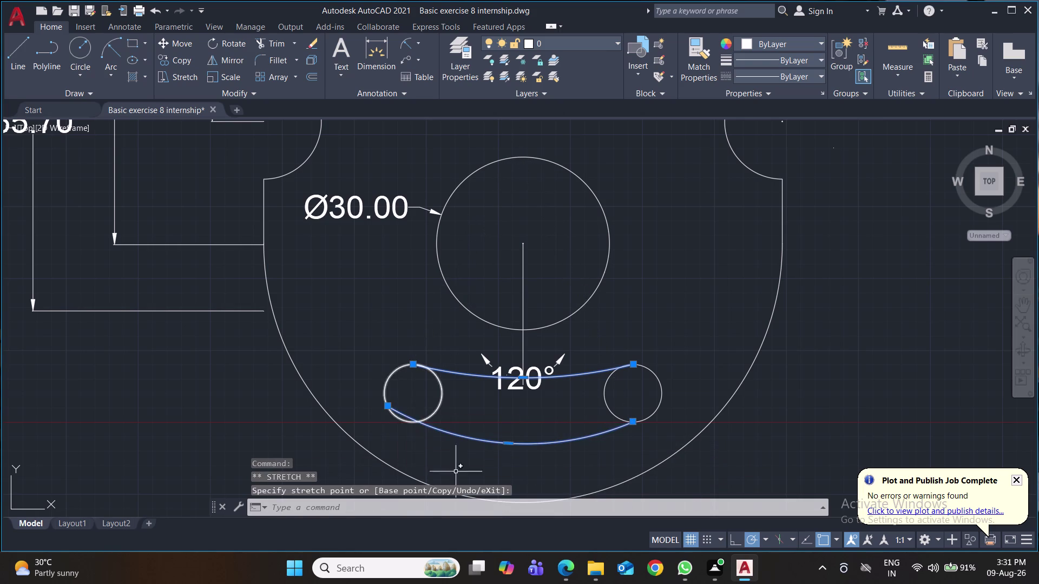
click(634, 422)
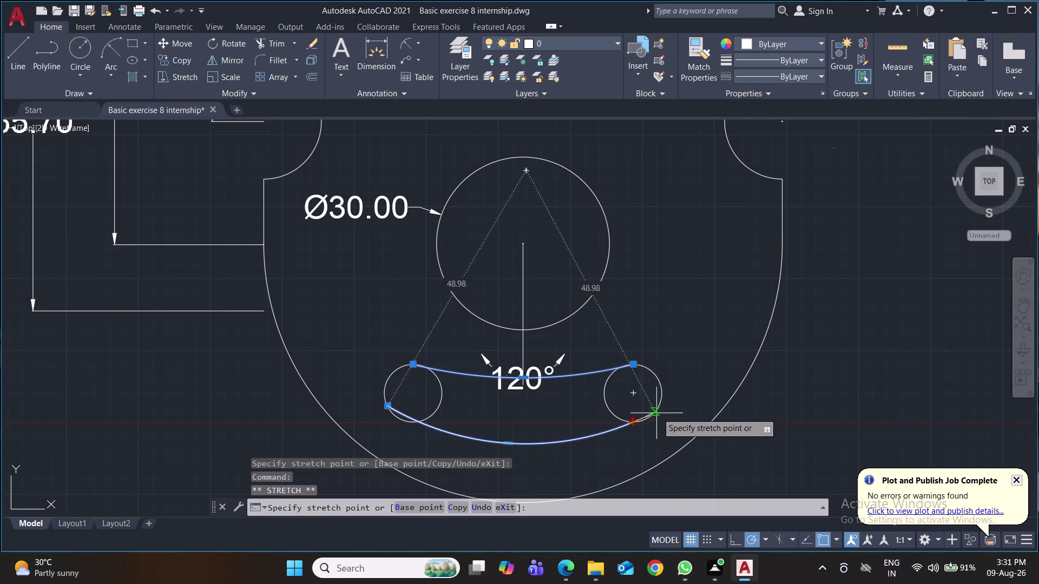
click(661, 405)
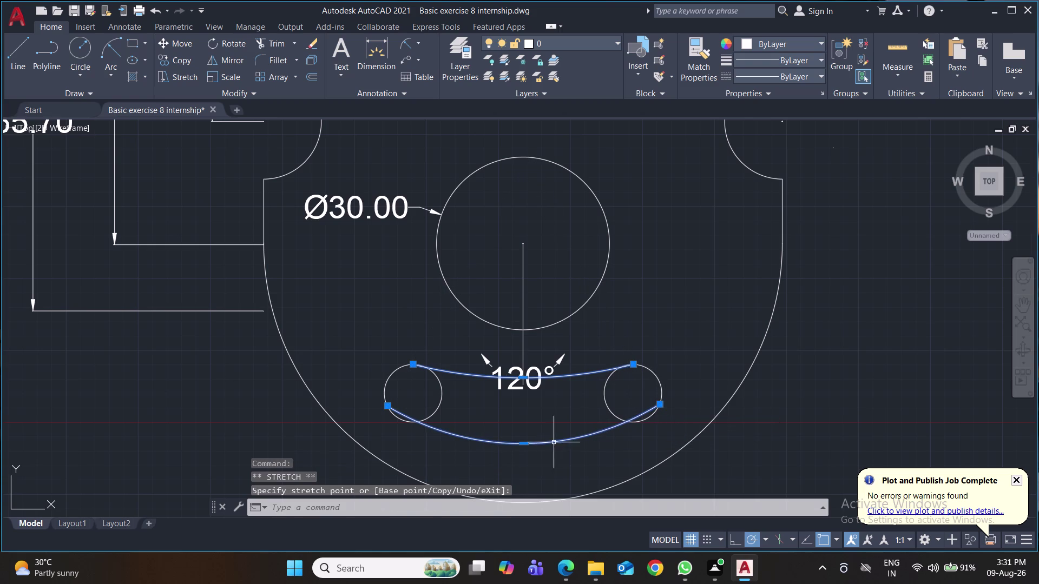
drag(522, 442, 522, 447)
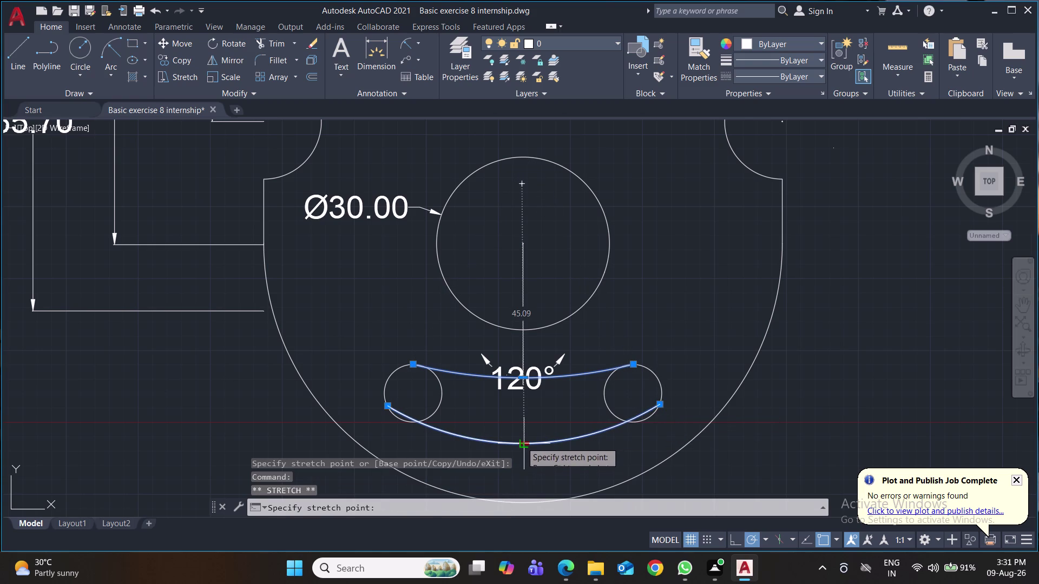
click(529, 458)
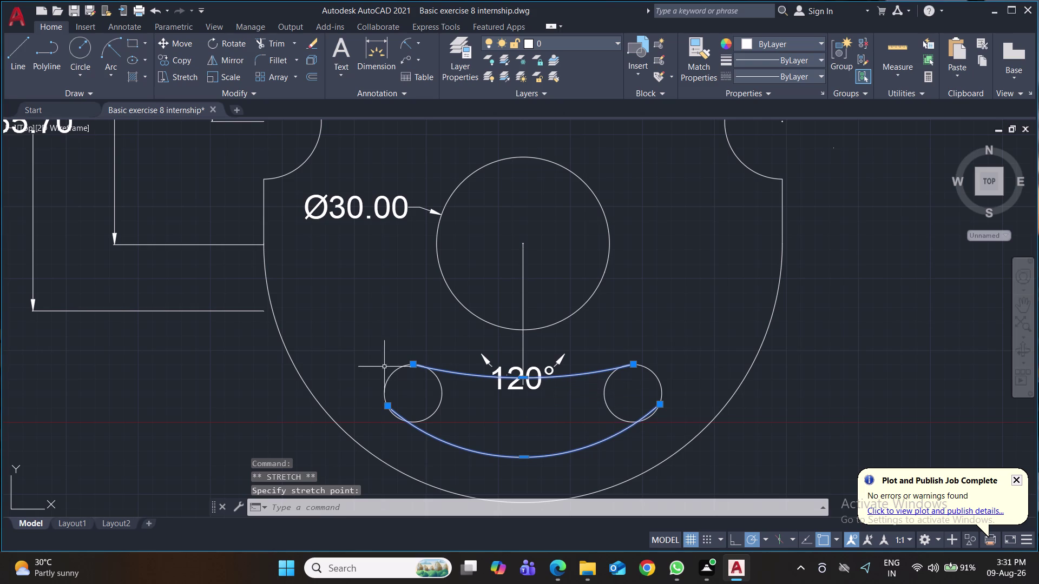
Pull the top arc's ends past the small circles and reshape its curve.
click(413, 364)
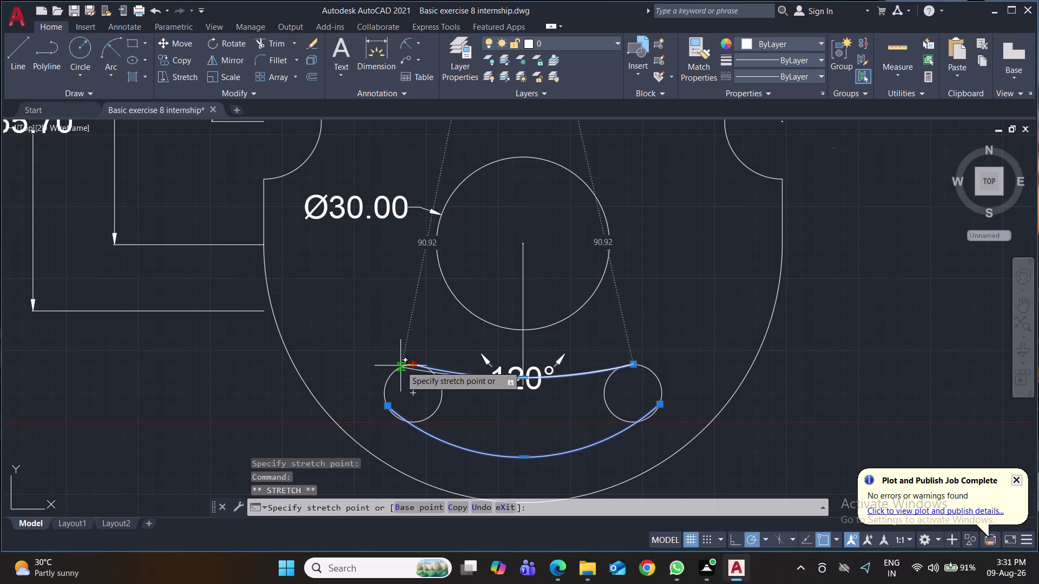
click(401, 366)
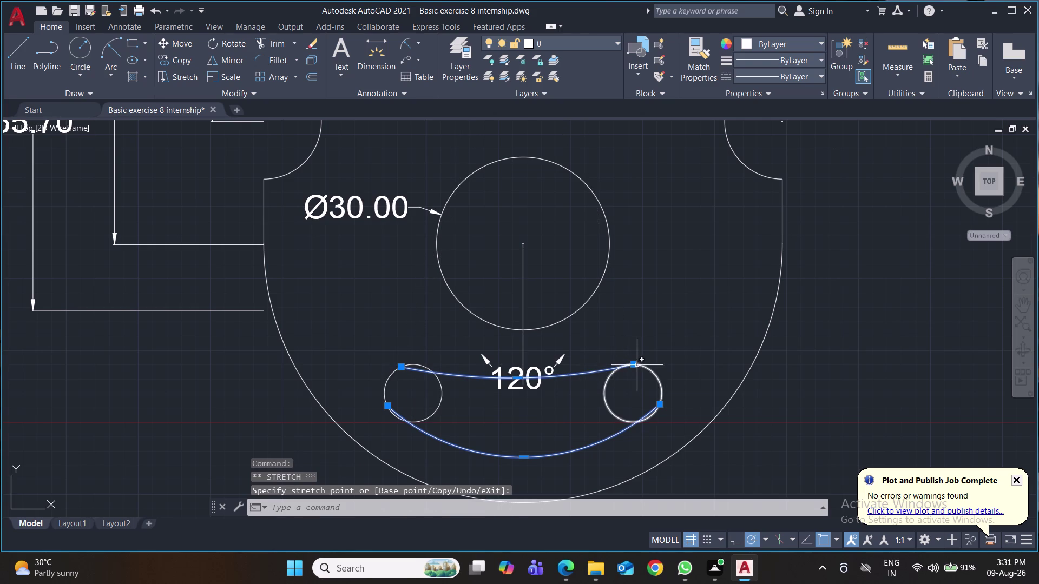
click(635, 364)
click(642, 365)
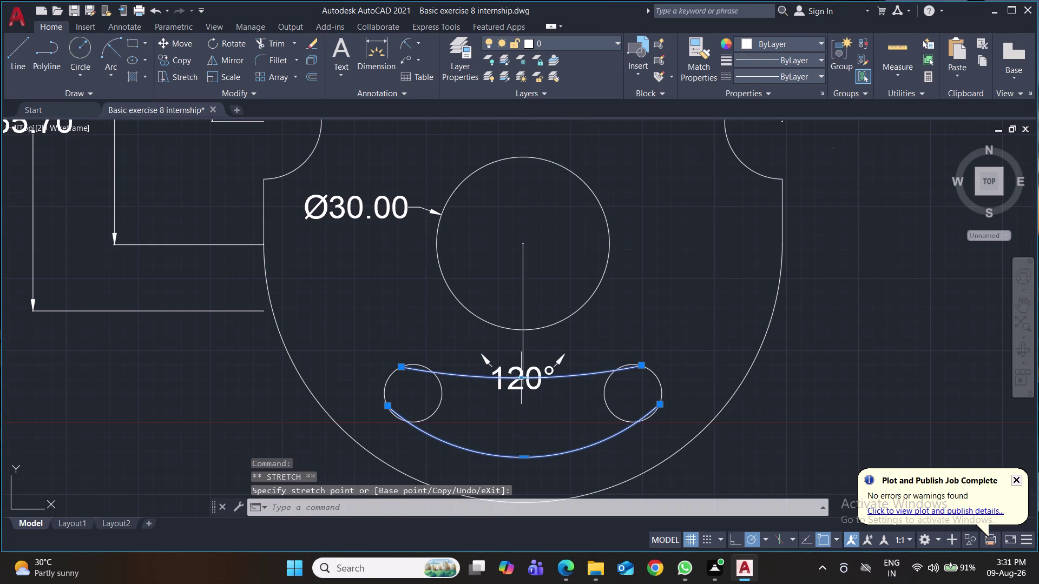
click(522, 379)
click(522, 401)
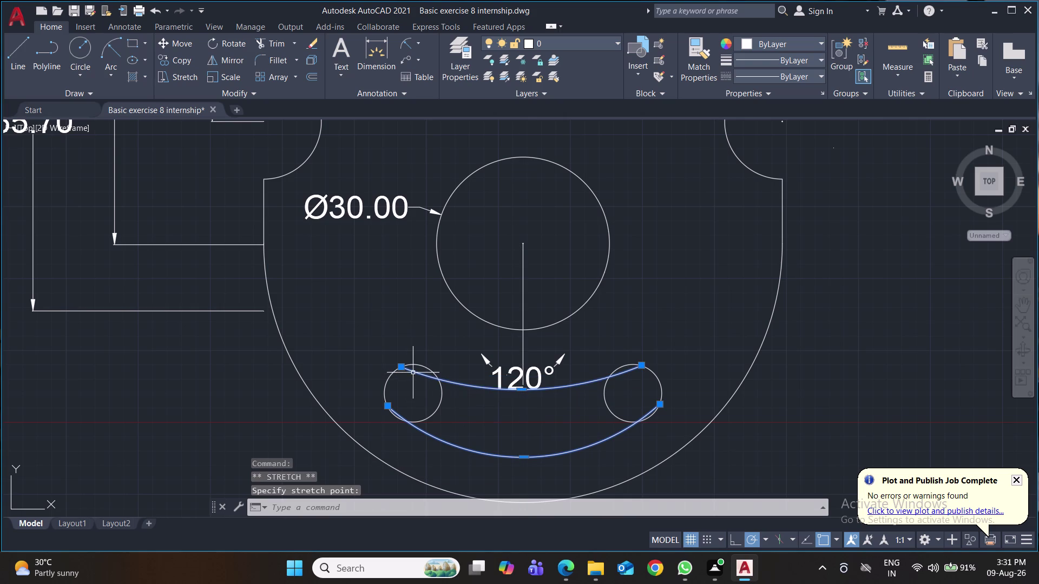
drag(413, 372, 414, 365)
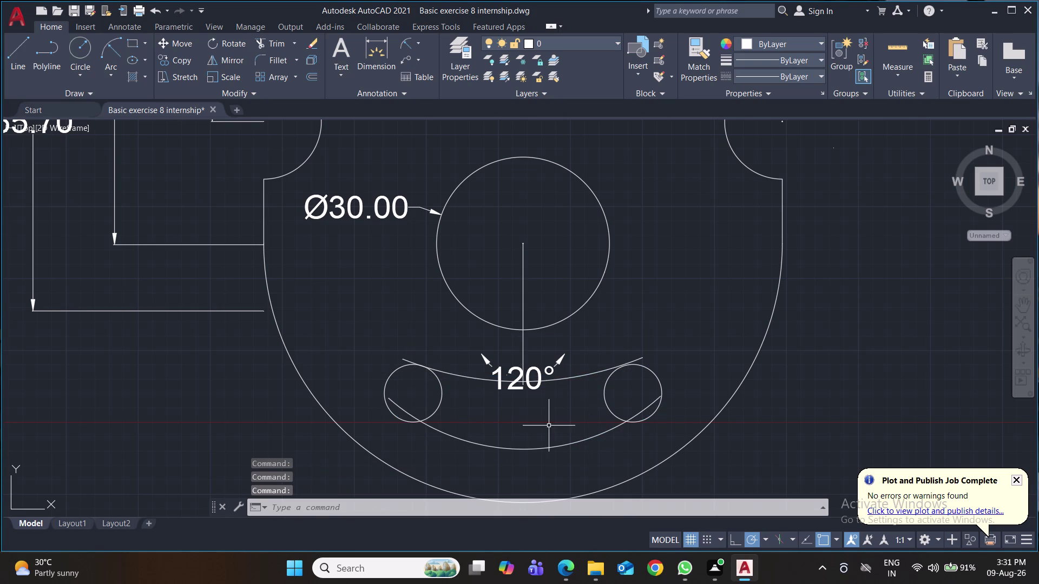
Undo the grip edits that curved the slot edges.
key(ctrl+z)
key(ctrl+z)
key(ctrl+z)
key(ctrl+z)
key(ctrl+z)
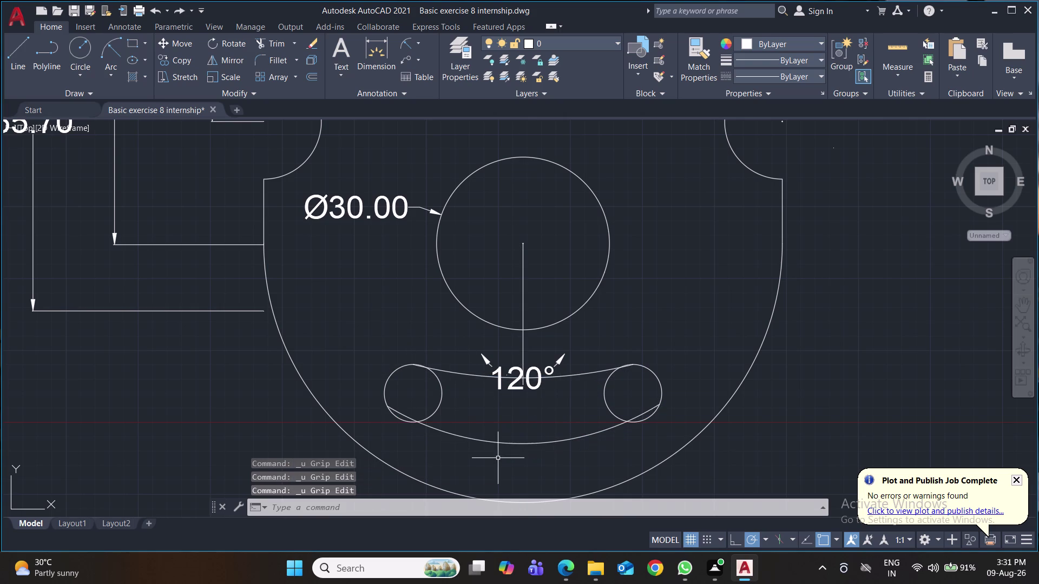
key(ctrl+z)
key(ctrl+z)
key(ctrl+z)
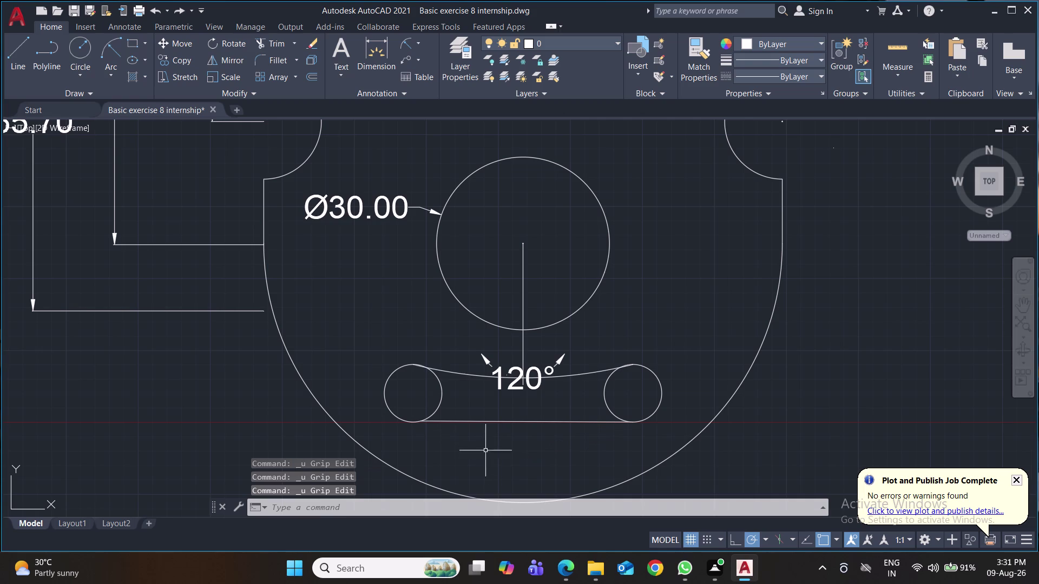
key(ctrl+z)
key(ctrl+z)
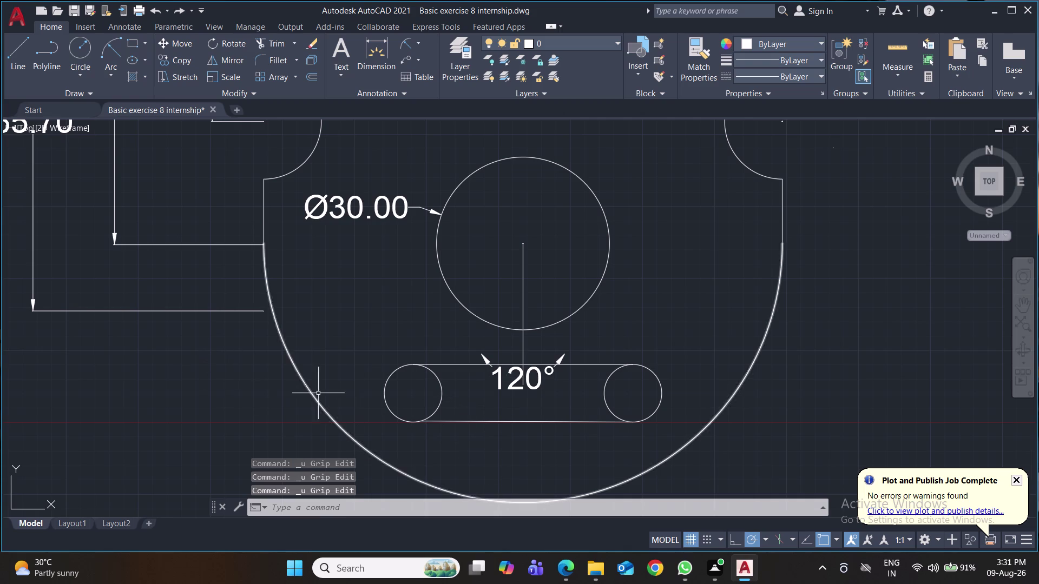
Try a FILLET on the bottom slot line, then cancel it.
key(f)
key(Return)
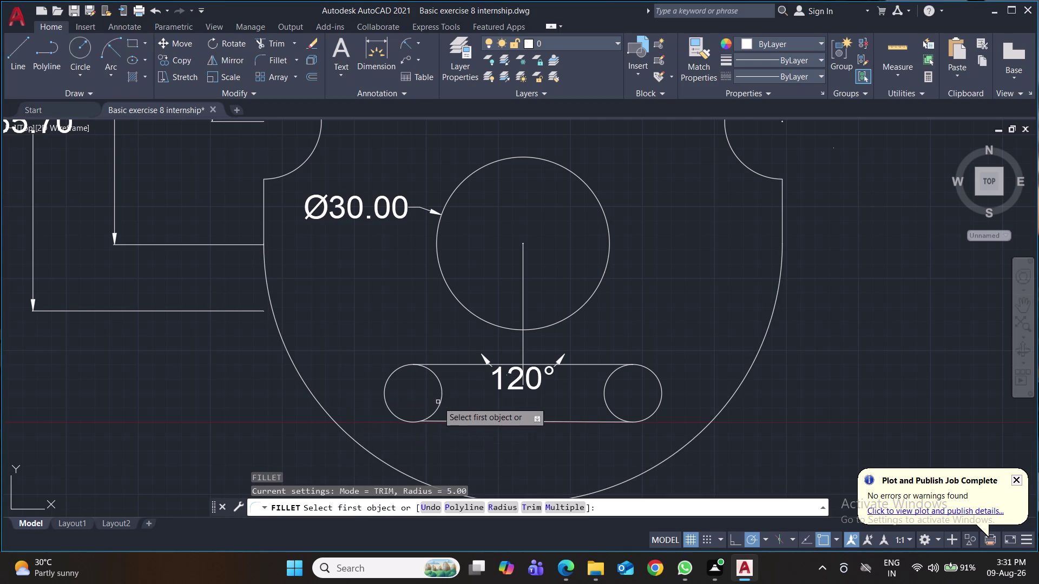
click(434, 421)
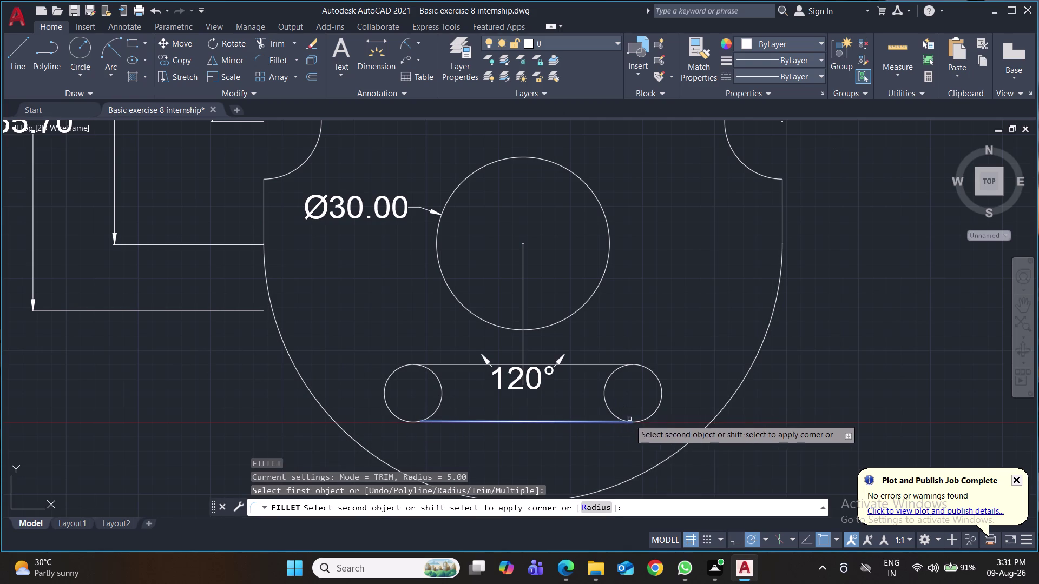
key(ctrl+s)
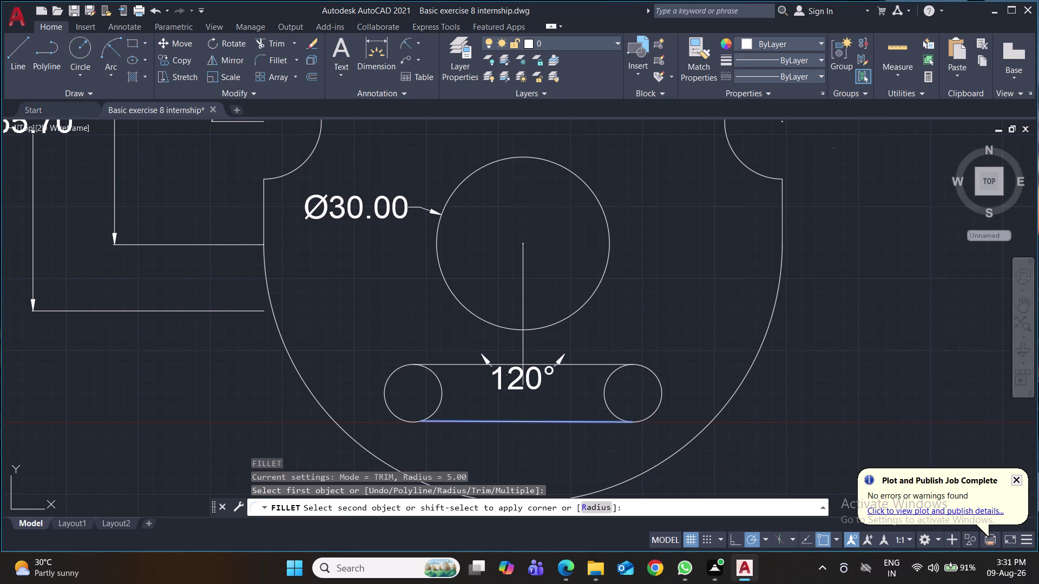
key(ctrl+s)
Trim the inner parts of both small circles, undo, and retrim the right circle.
key(t)
key(r)
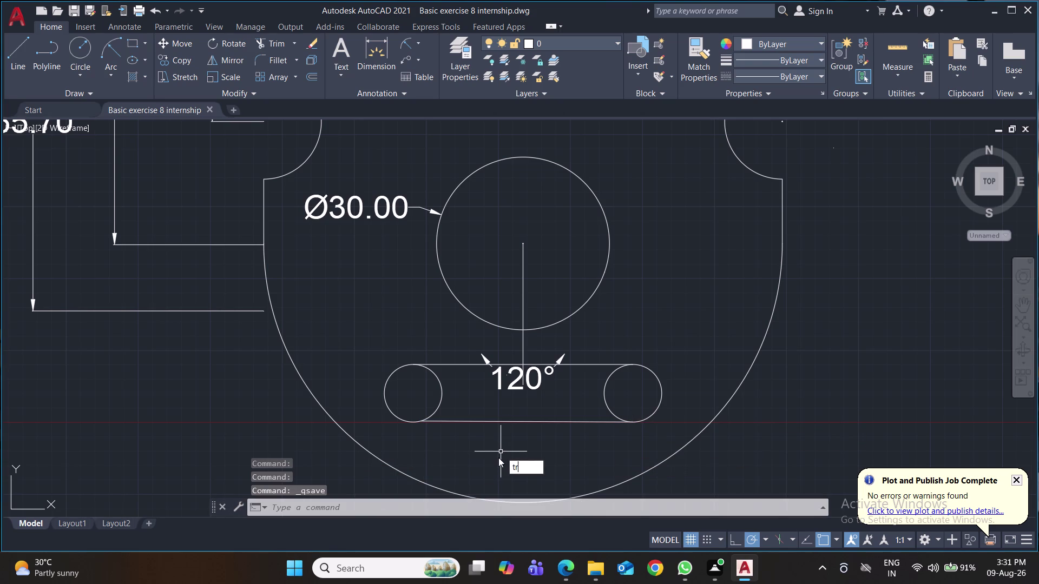
key(Return)
click(442, 396)
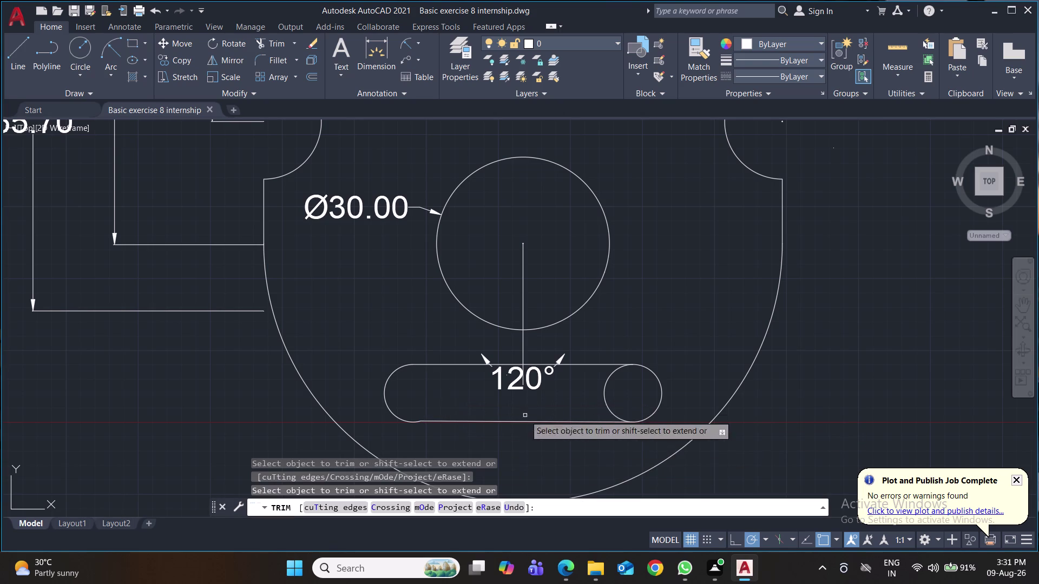
click(604, 397)
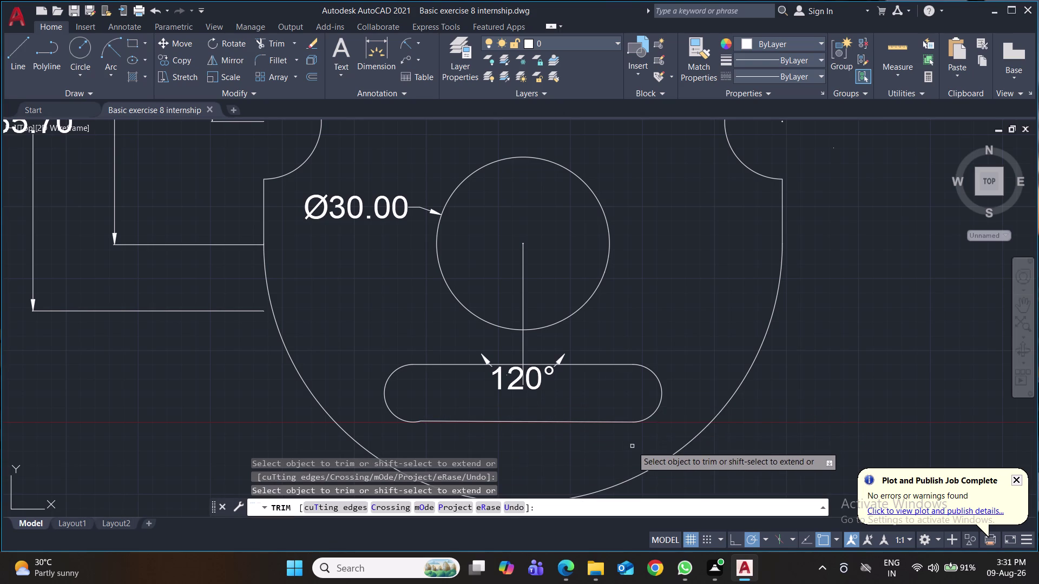
key(ctrl+z)
key(ctrl+s)
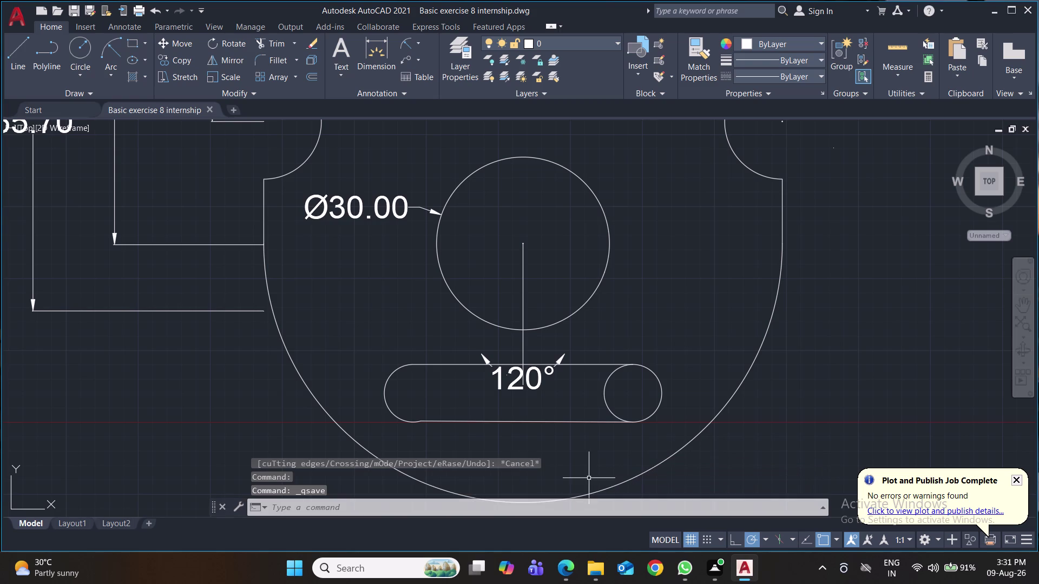
key(ctrl+s)
key(t)
key(r)
key(Return)
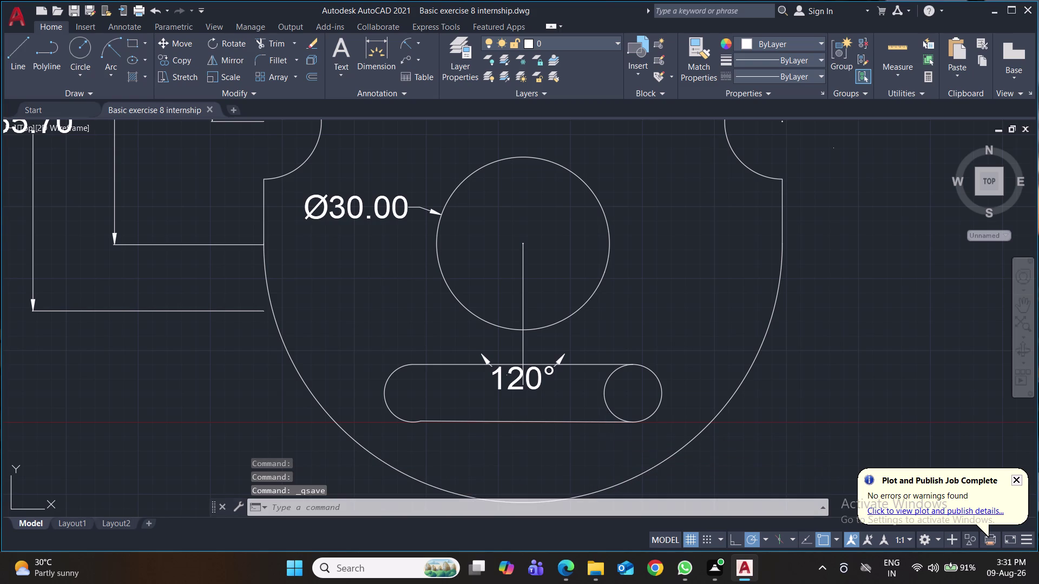
click(605, 406)
Attempt to fillet between the left and right bottom slot edges.
key(ctrl+s)
key(ctrl+s)
key(f)
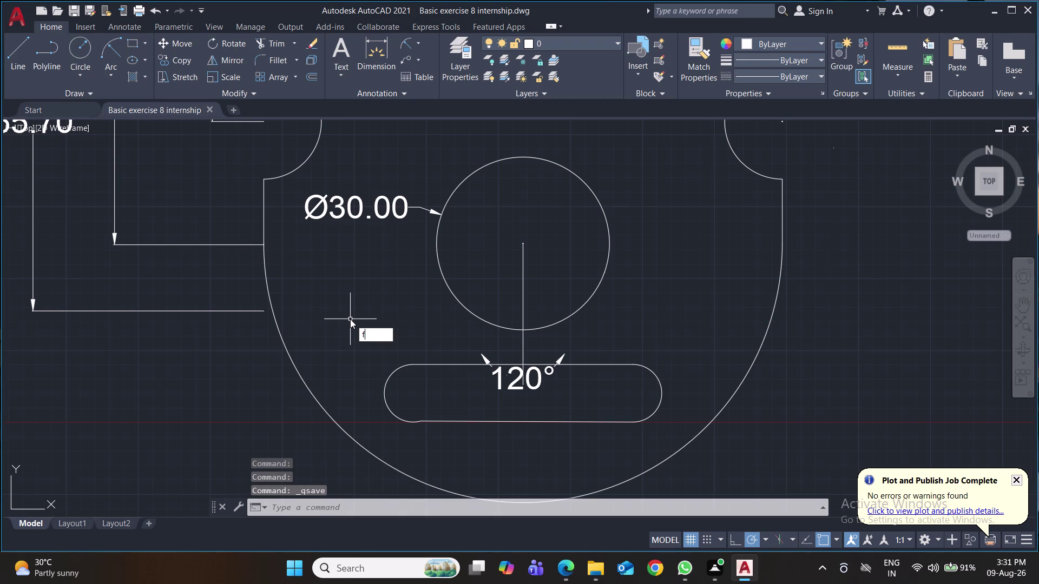
key(Return)
click(432, 422)
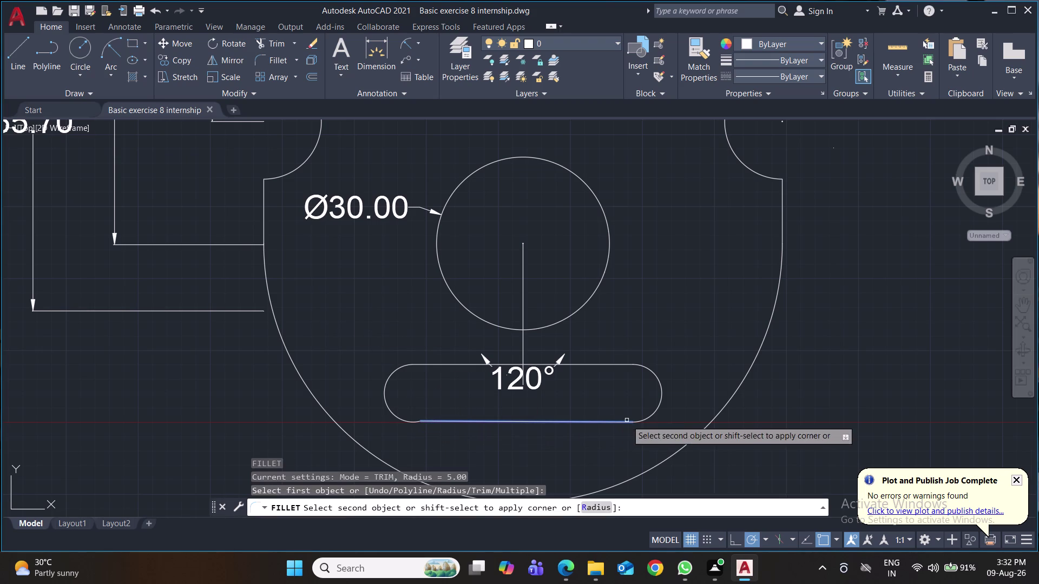
click(648, 418)
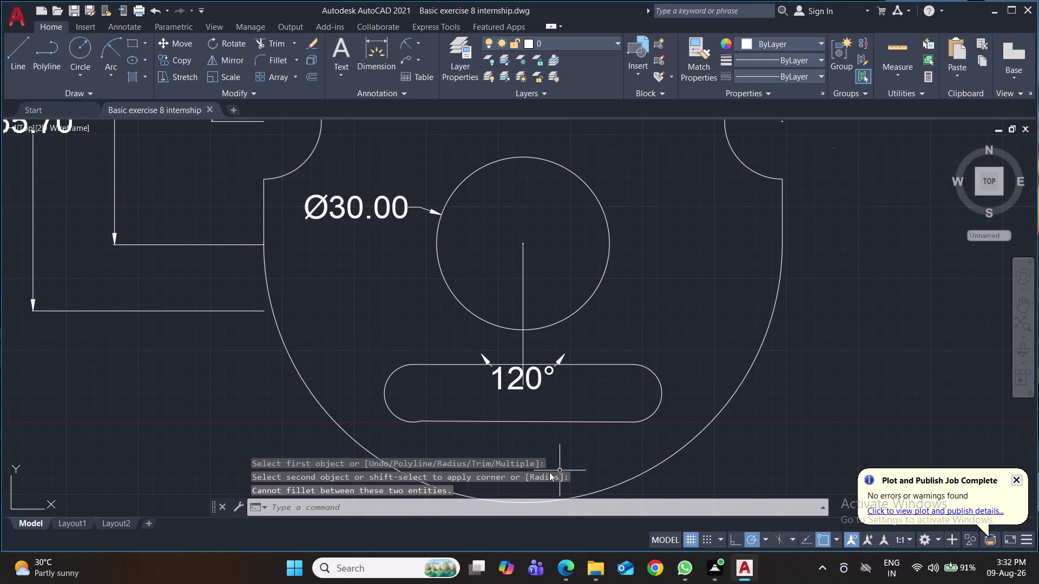
Undo the trims back to full circles with straight lines, selecting the bottom line.
key(ctrl+z)
key(ctrl+z)
key(ctrl+z)
key(ctrl+z)
key(ctrl+z)
key(ctrl+z)
key(ctrl+z)
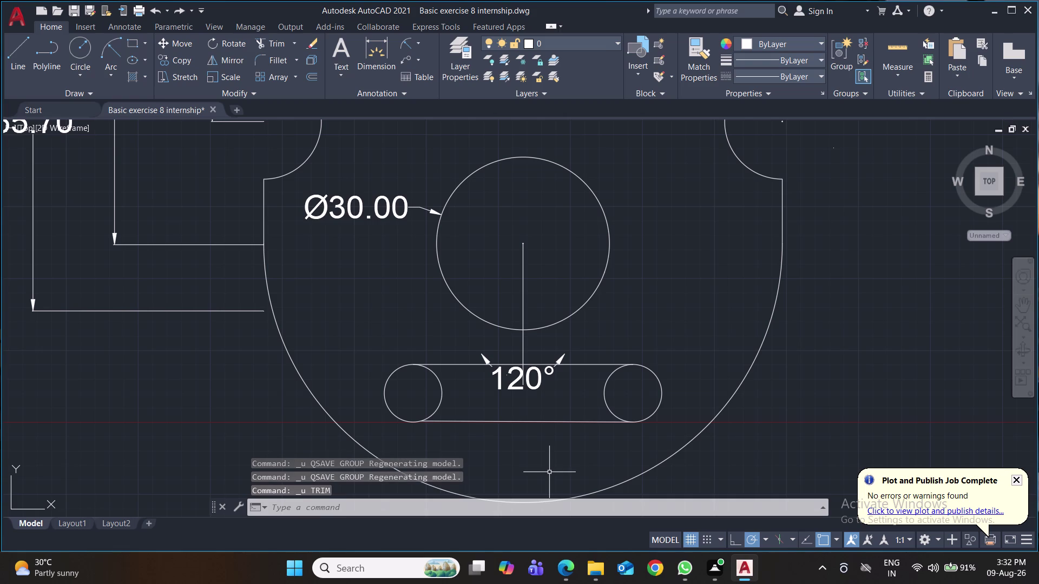
click(555, 422)
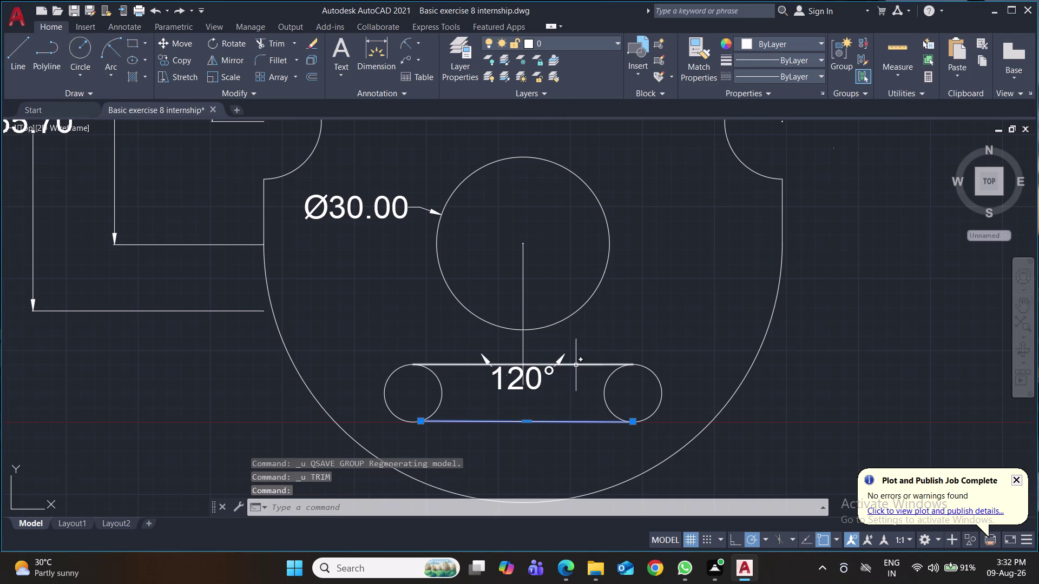
Erase both straight slot lines and draw a 120° Start-End-Angle arc between the circles.
click(576, 365)
key(Delete)
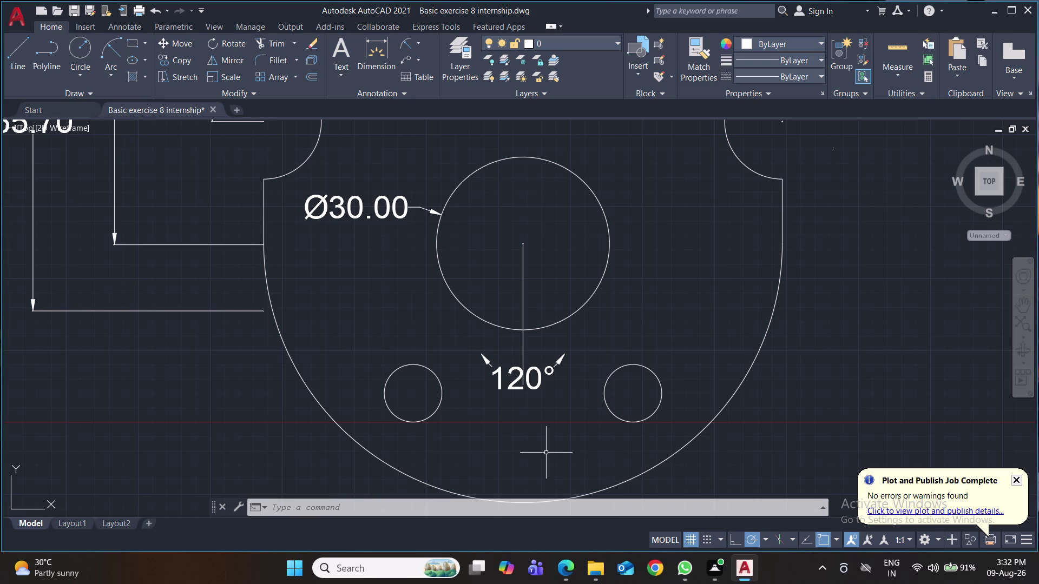
click(110, 75)
click(154, 219)
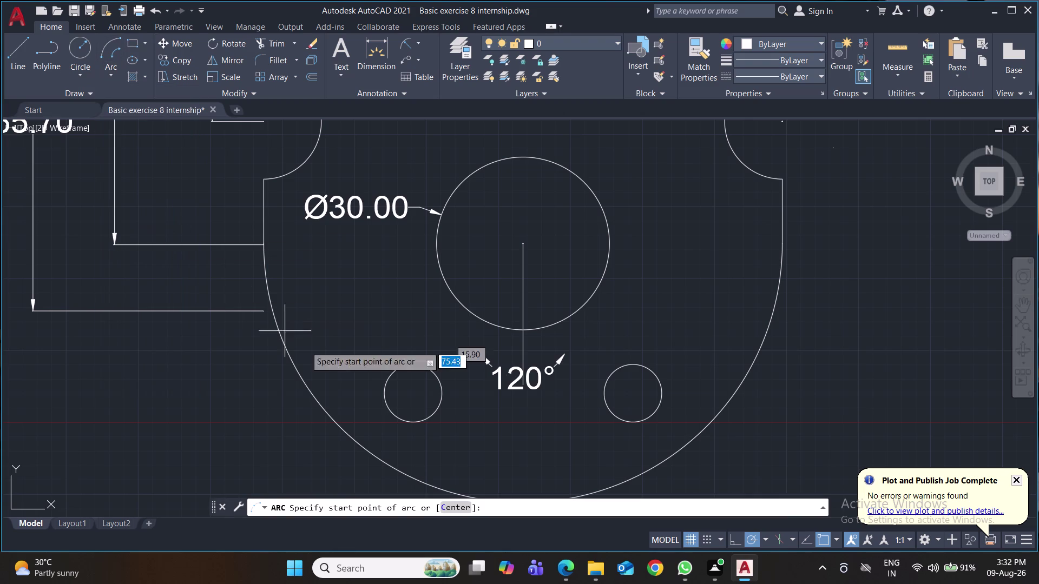
click(412, 365)
click(637, 365)
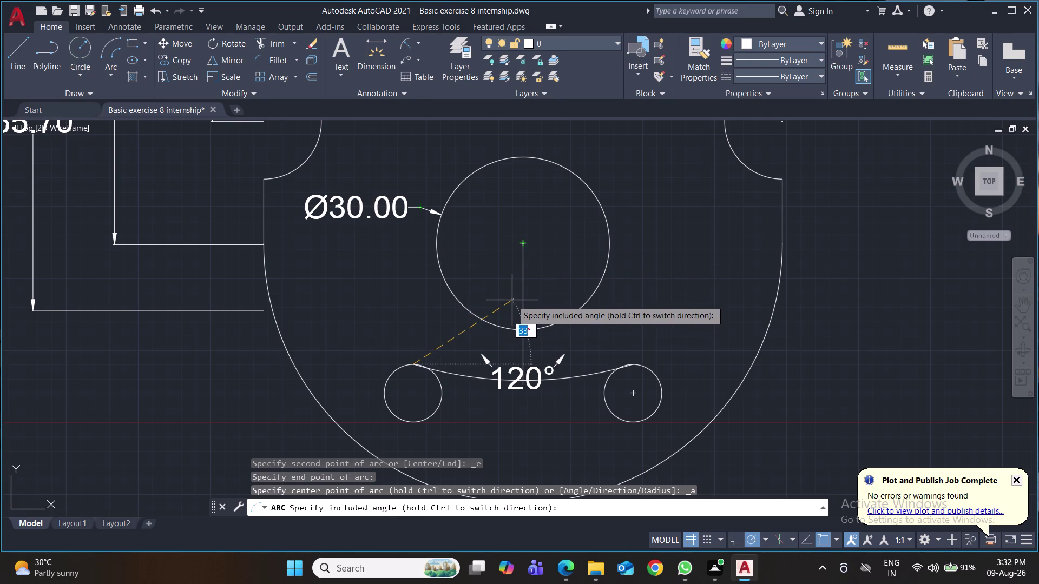
text(120)
key(Return)
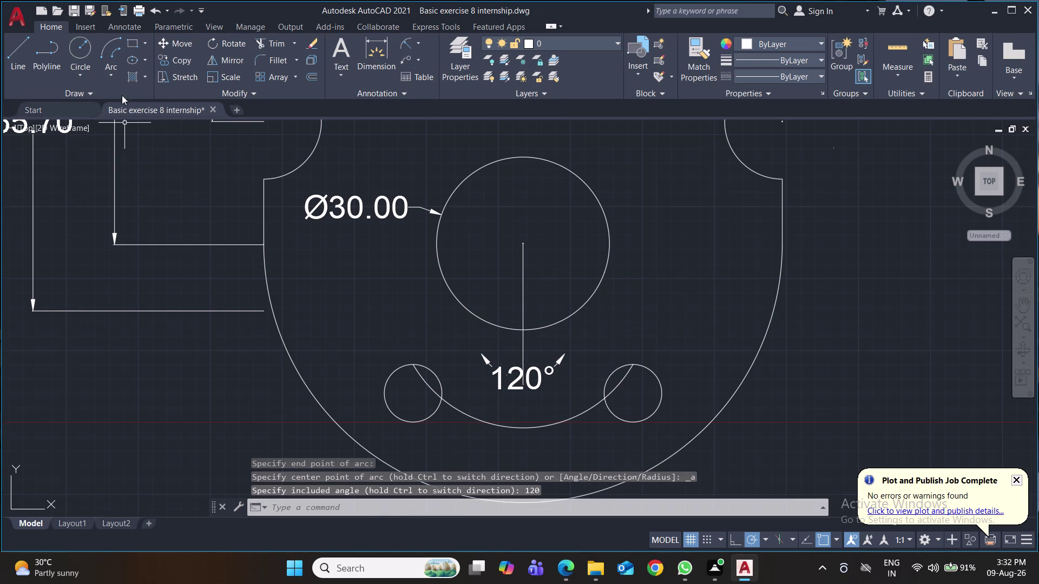
click(108, 50)
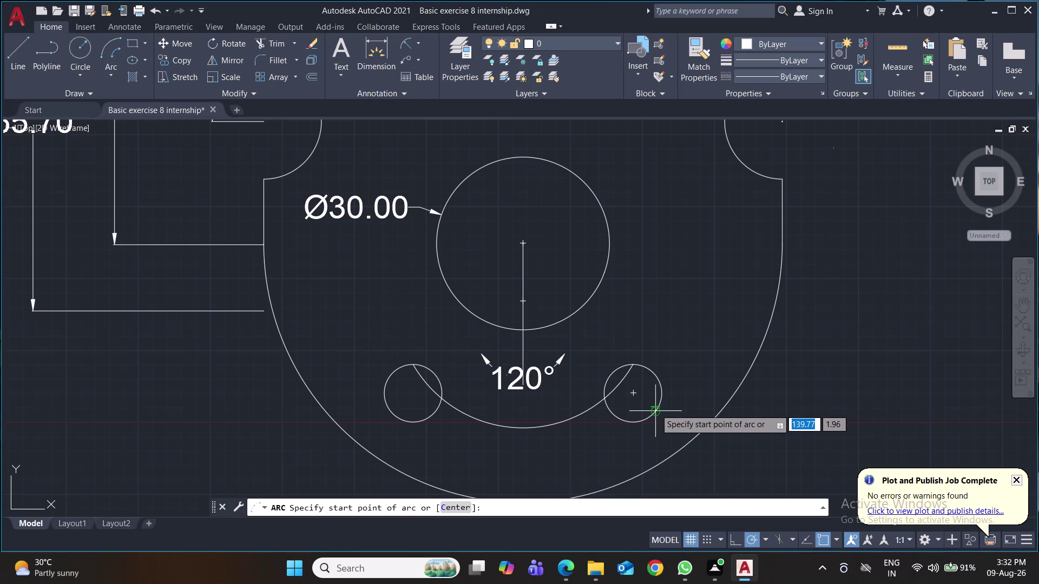
Start an arc from the right circle to the left one, then cancel it.
click(656, 409)
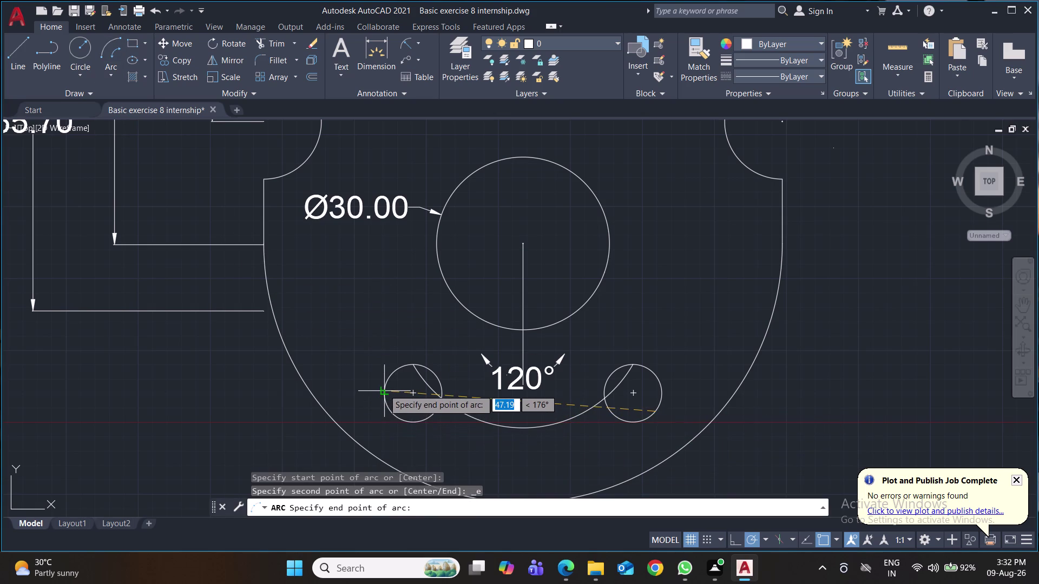
click(382, 393)
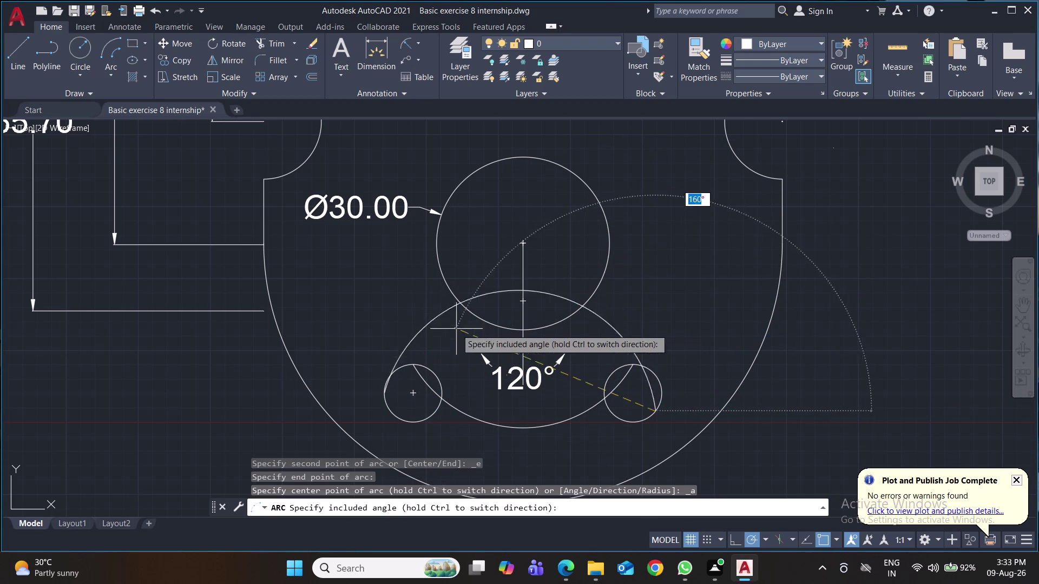
key(Escape)
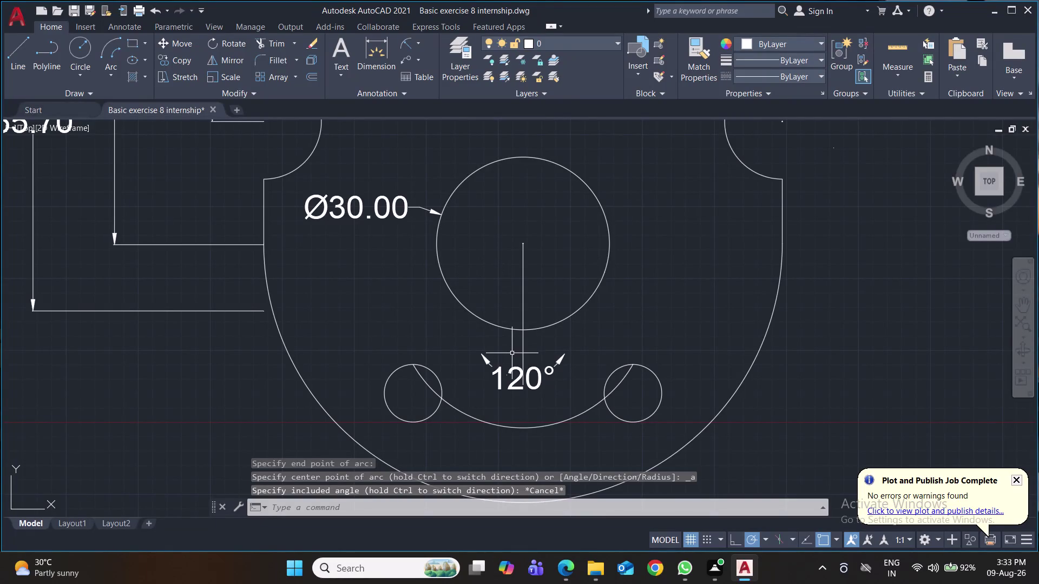
Draw another 120° arc between the small circles and grab its right end grip.
click(105, 46)
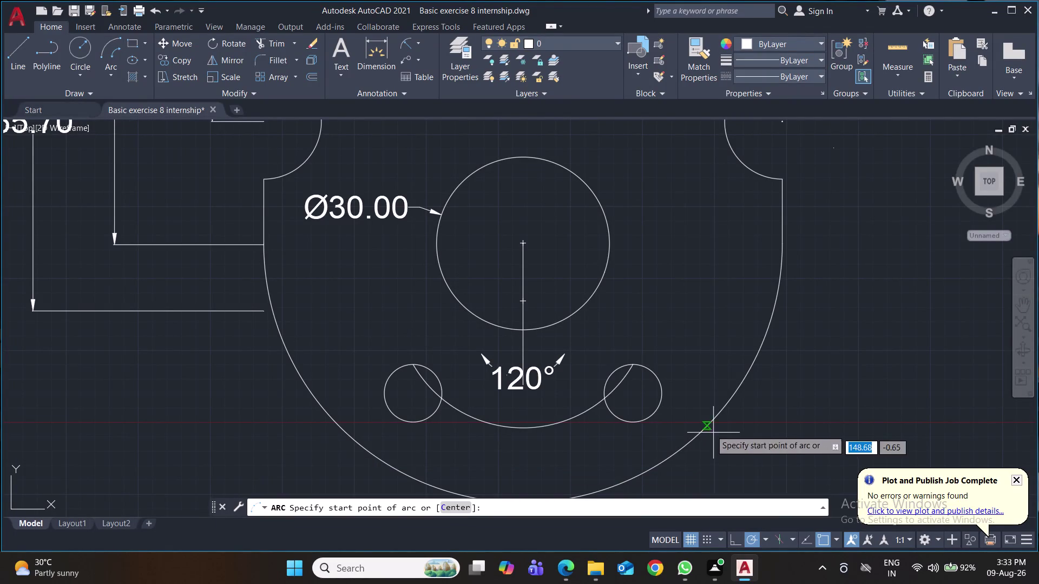
click(386, 383)
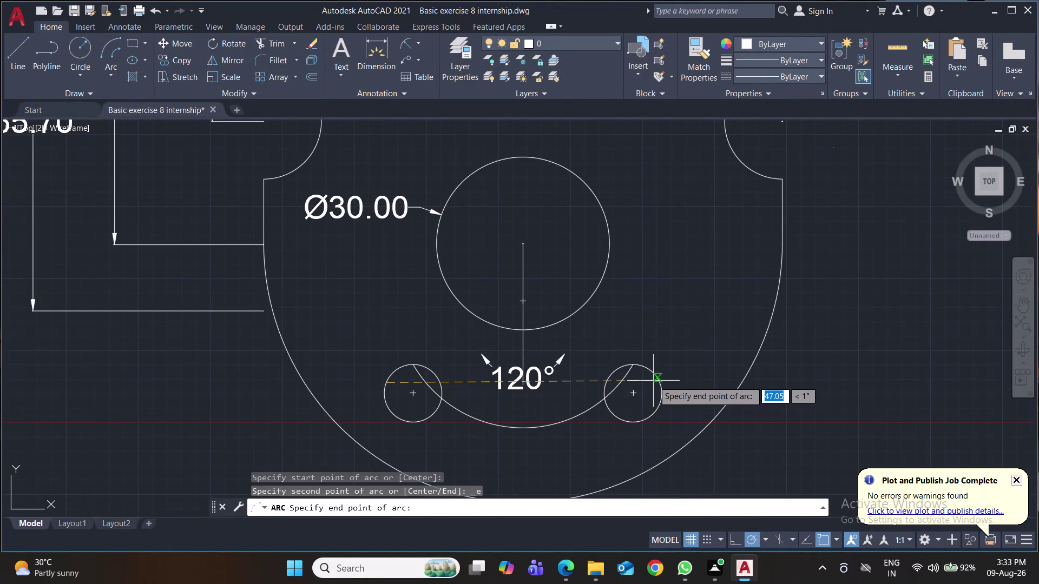
click(659, 381)
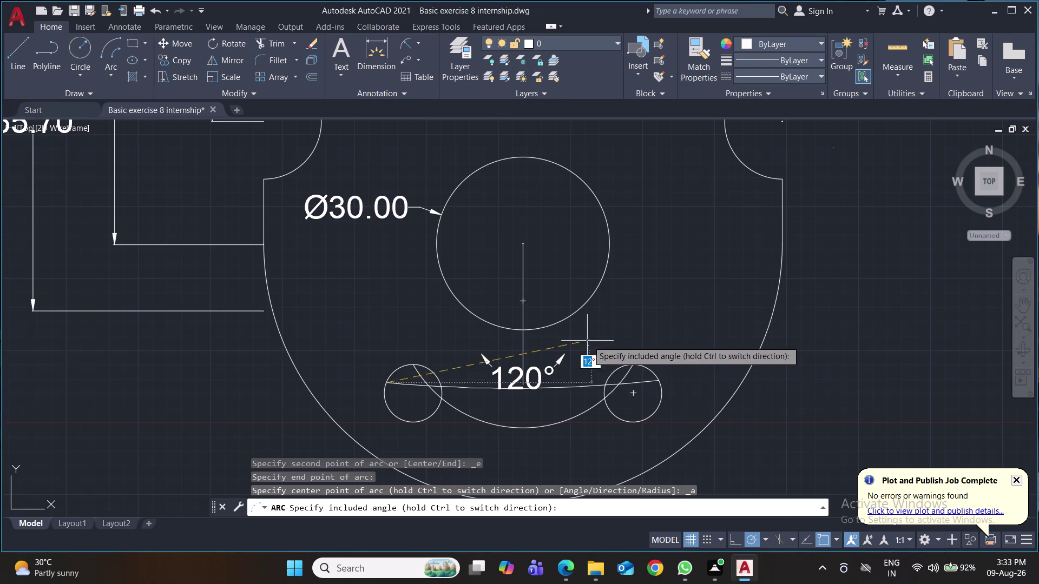
text(12)
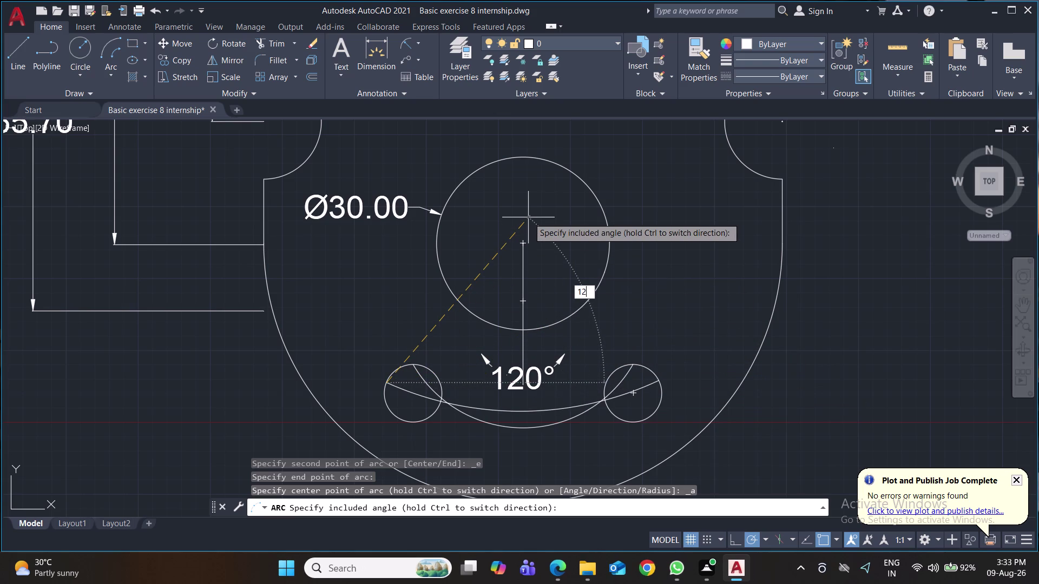
key(0)
key(Return)
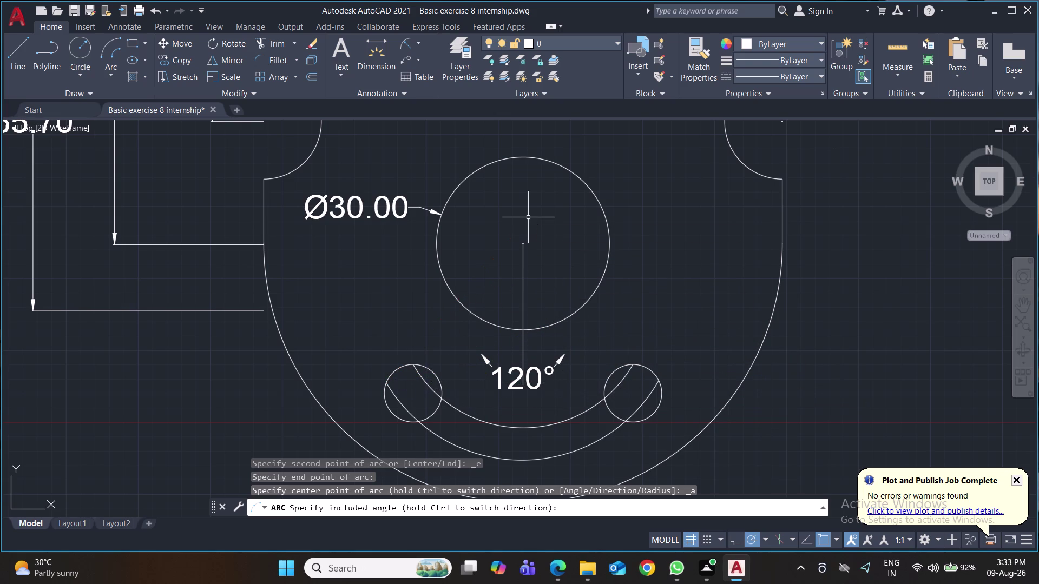
click(641, 403)
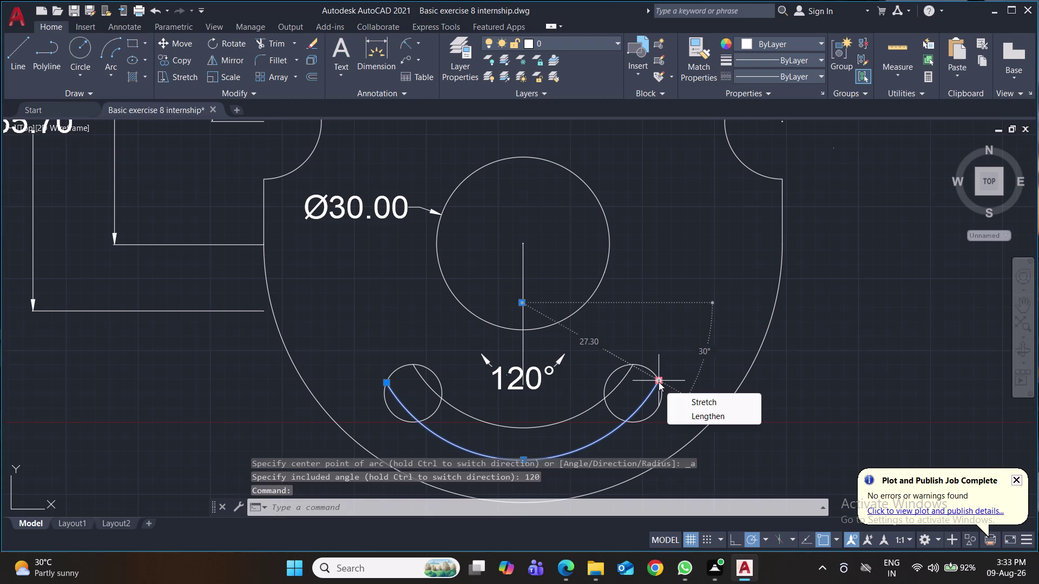
click(659, 382)
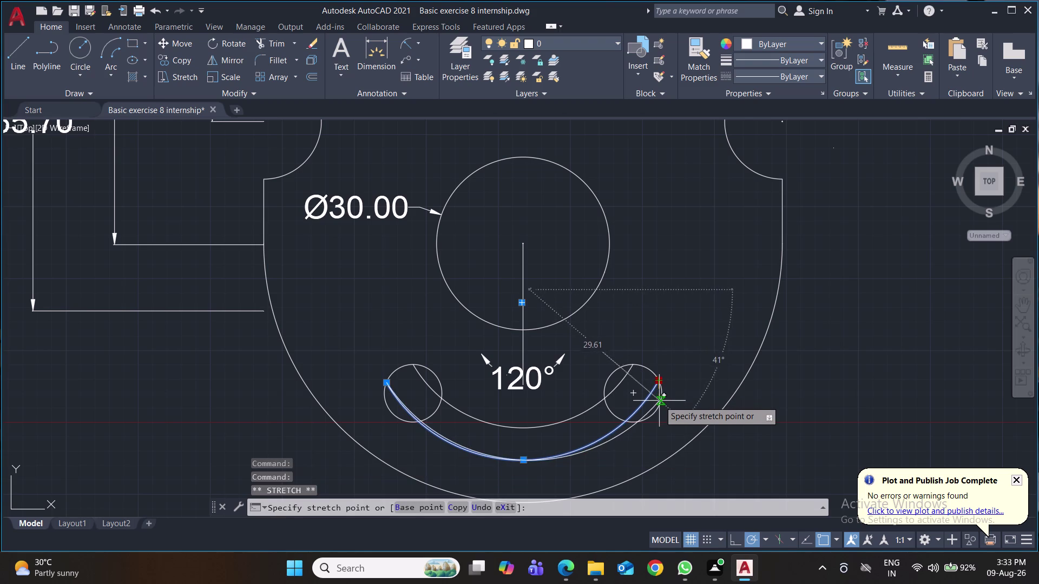
Stretch the lower arc's ends onto the small circles and move the inner arc's midpoint.
click(656, 411)
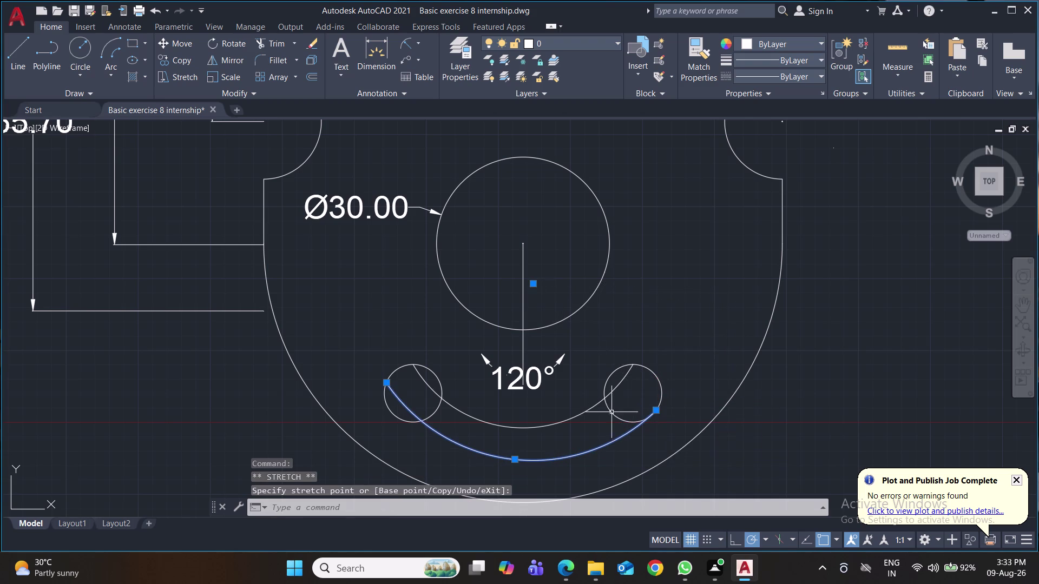
click(386, 383)
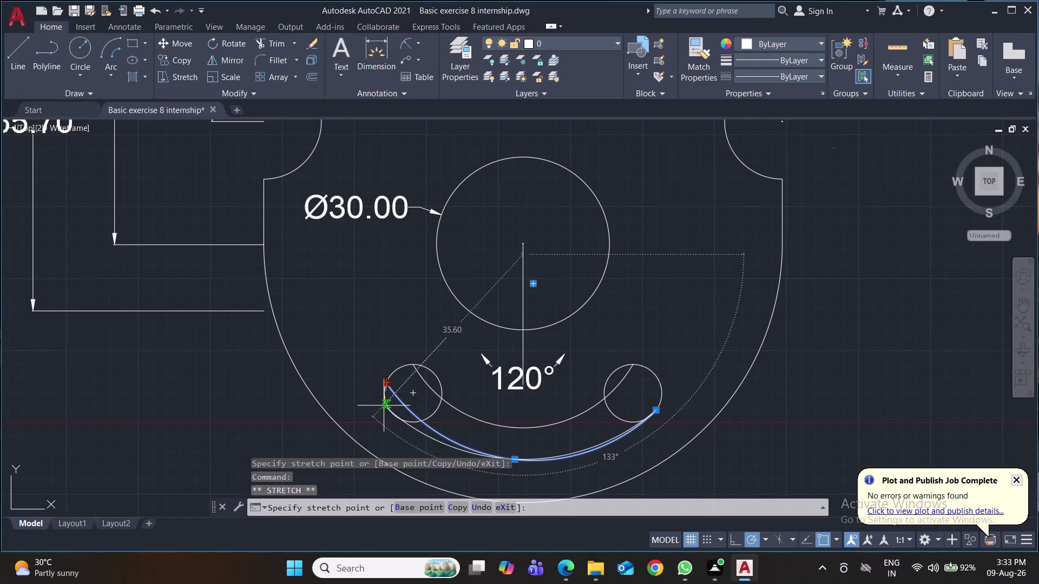
click(384, 406)
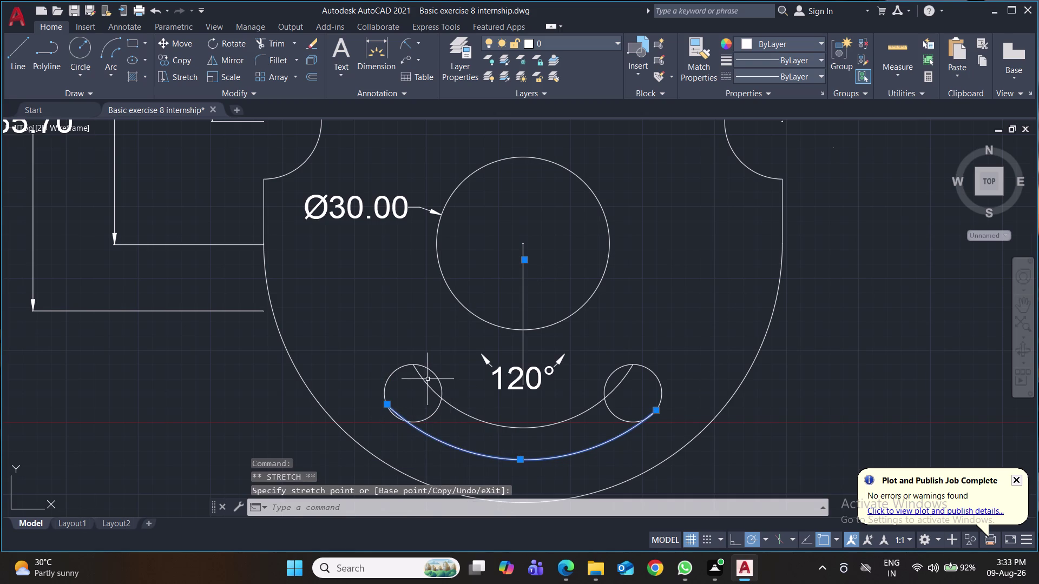
click(420, 376)
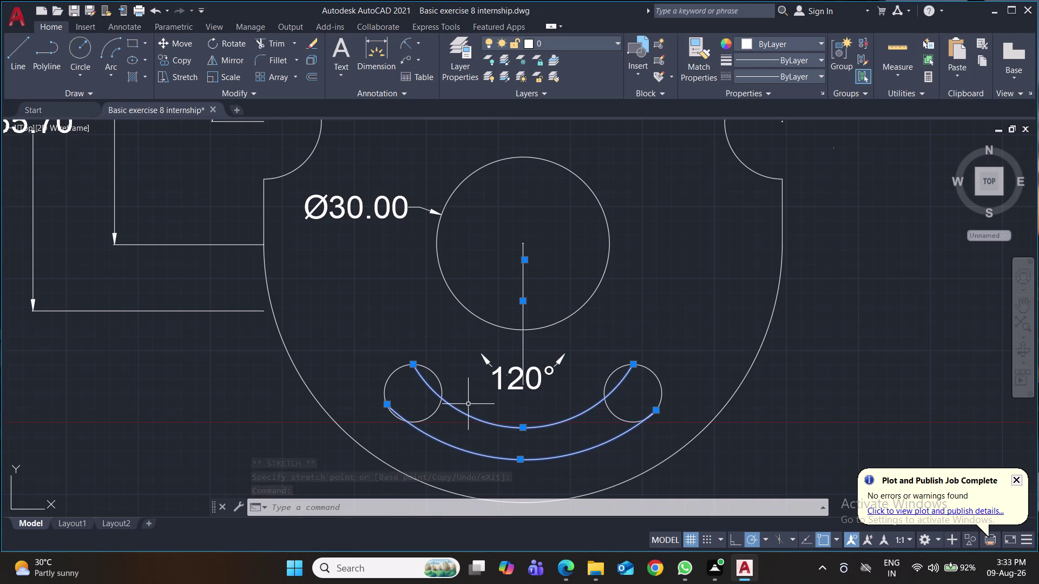
click(525, 428)
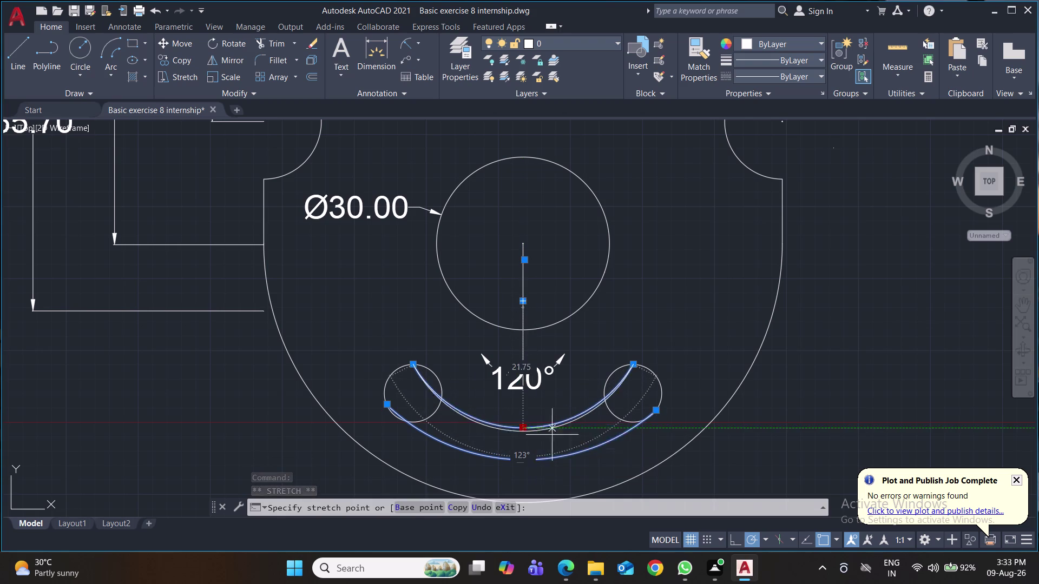
click(551, 419)
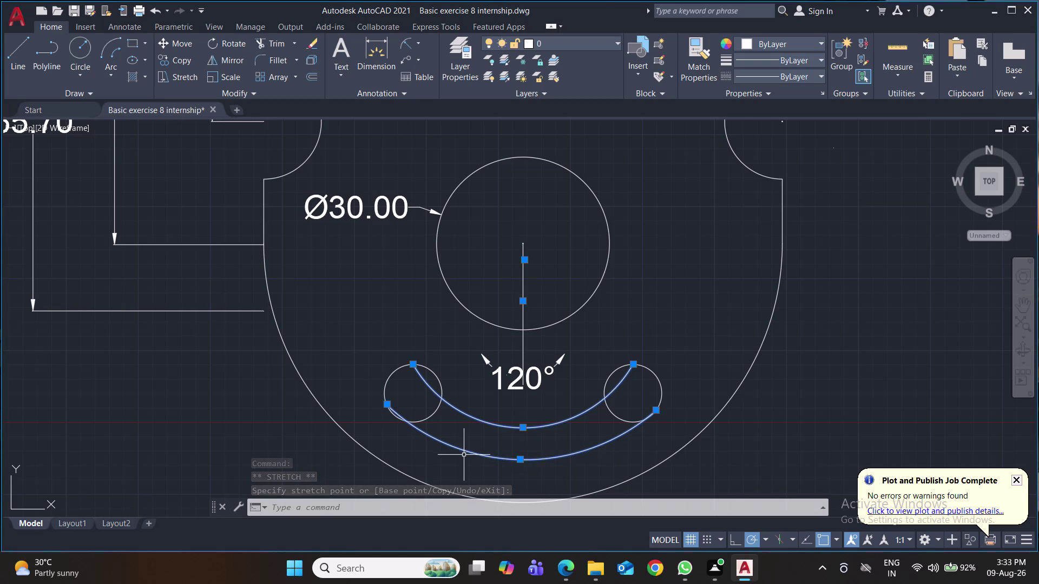
Clear the arc selection and save the drawing.
key(ctrl+s)
key(ctrl+s)
key(ctrl+s)
key(ctrl+s)
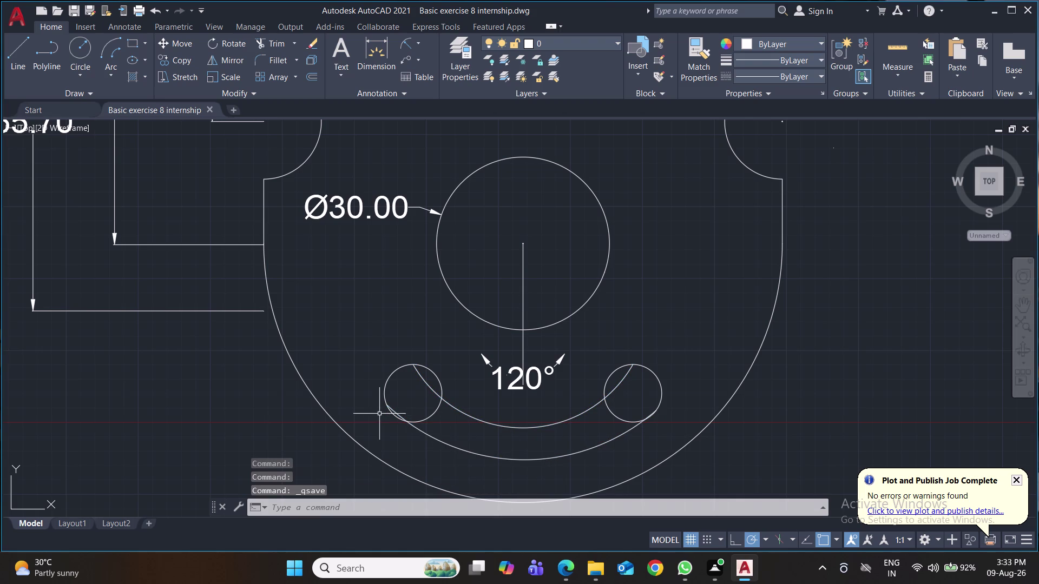
Trim away the inner portions of the left and right holes with TR.
text(tr)
key(Return)
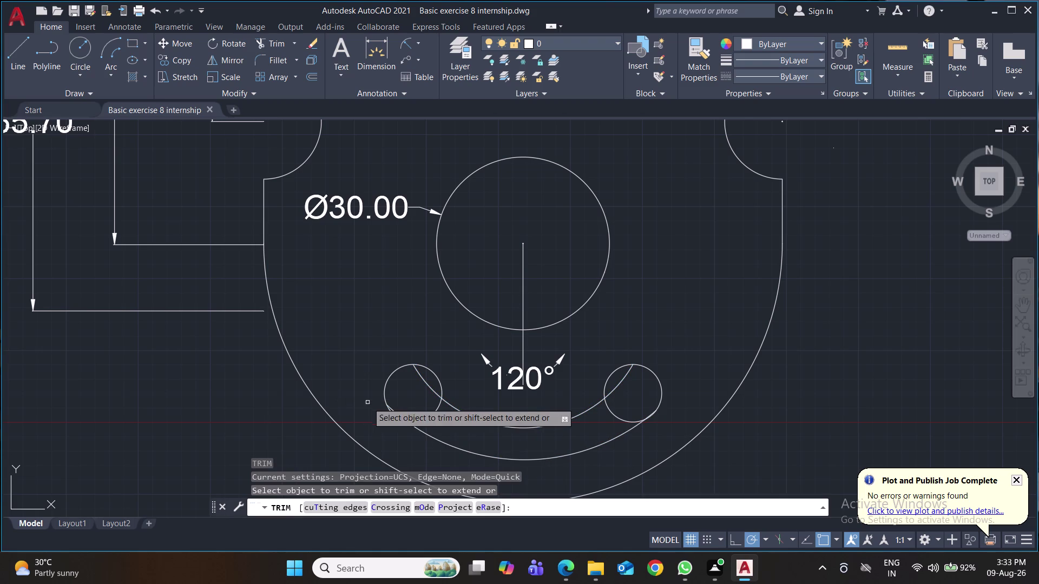
click(434, 415)
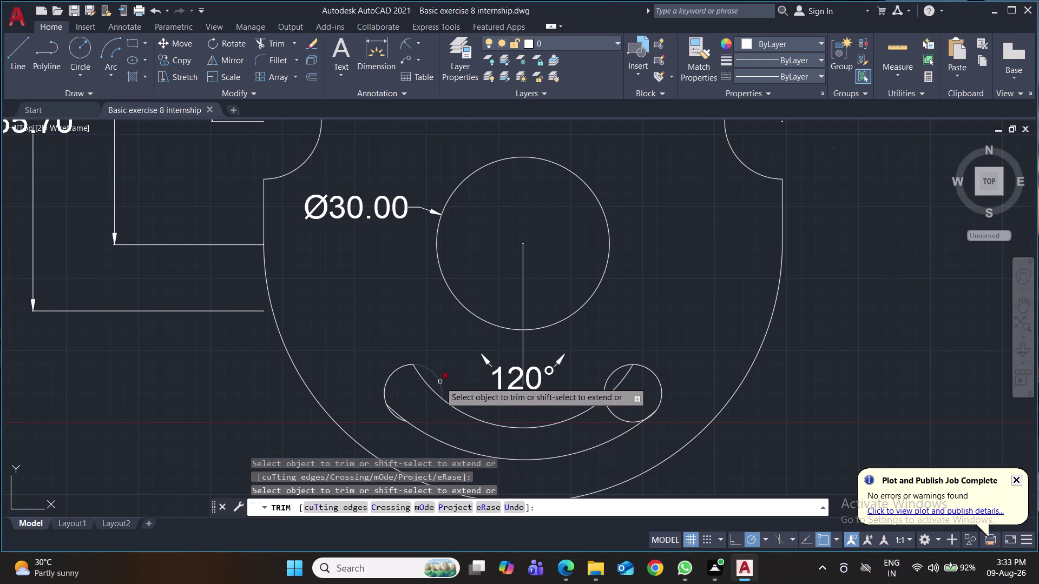
click(440, 382)
click(396, 420)
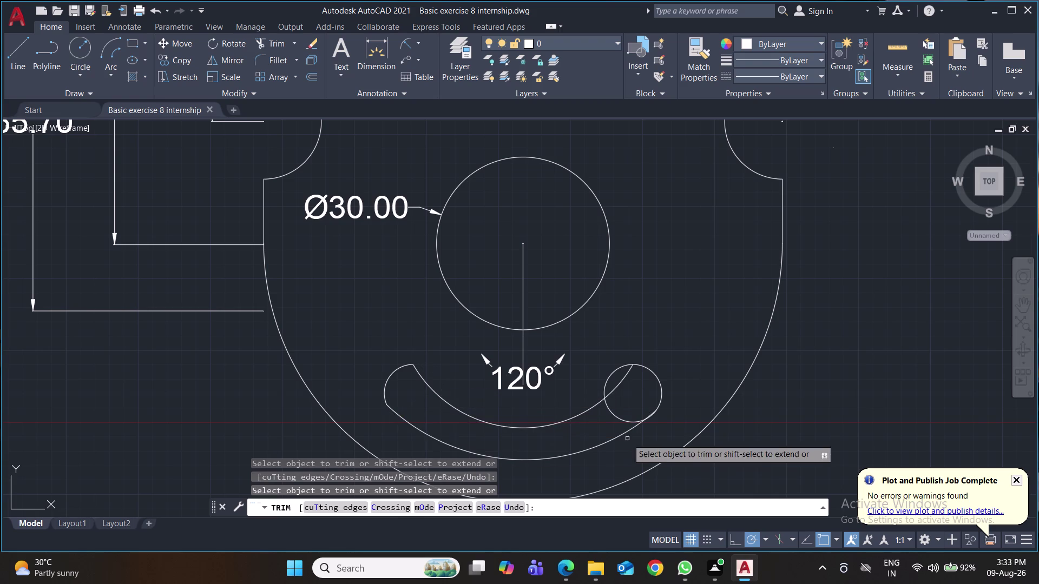
click(612, 376)
click(616, 419)
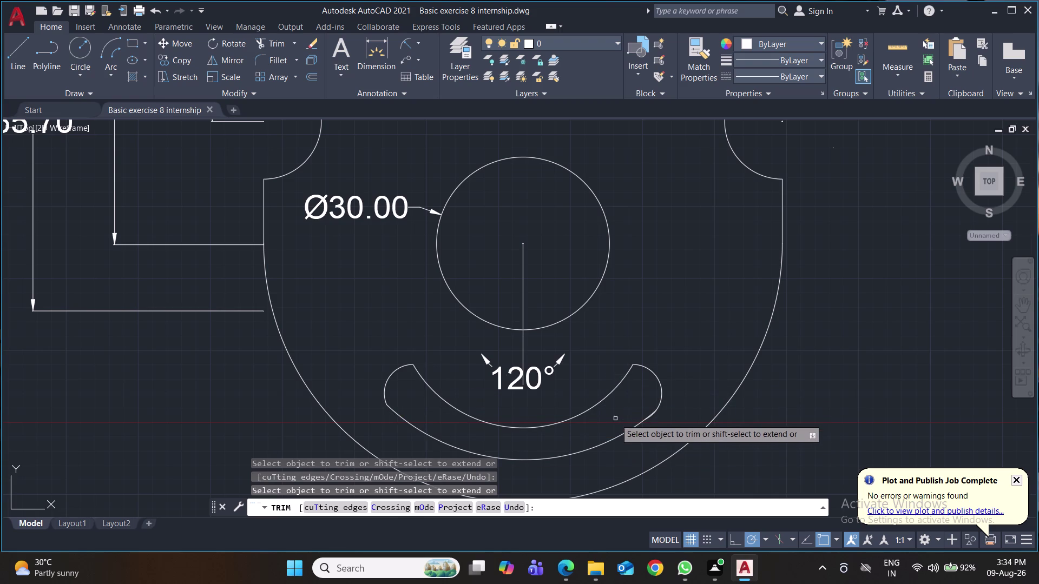
key(ctrl+s)
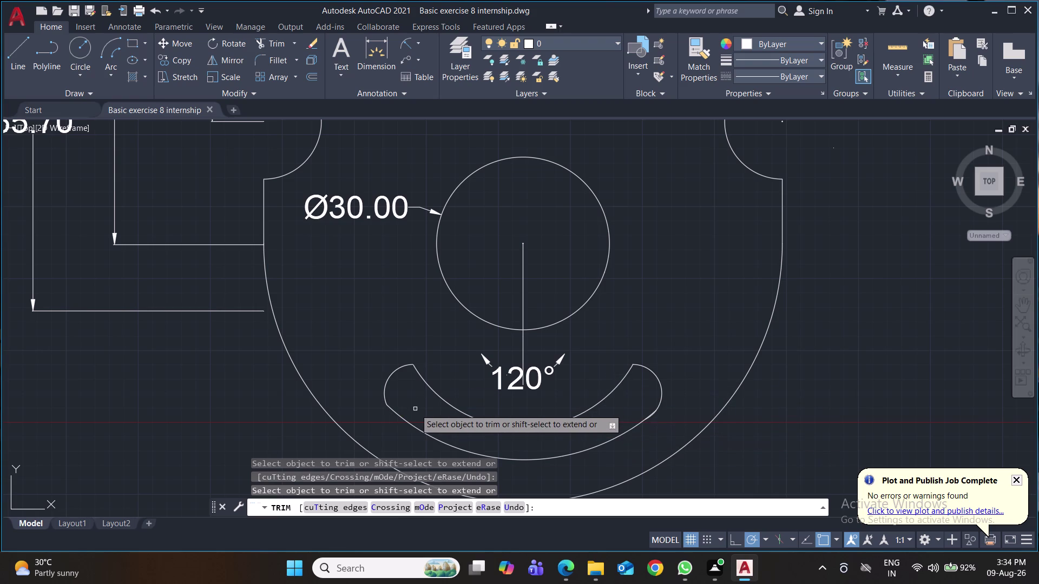
Attempt a fillet between two slot edges at the left end.
key(f)
key(Return)
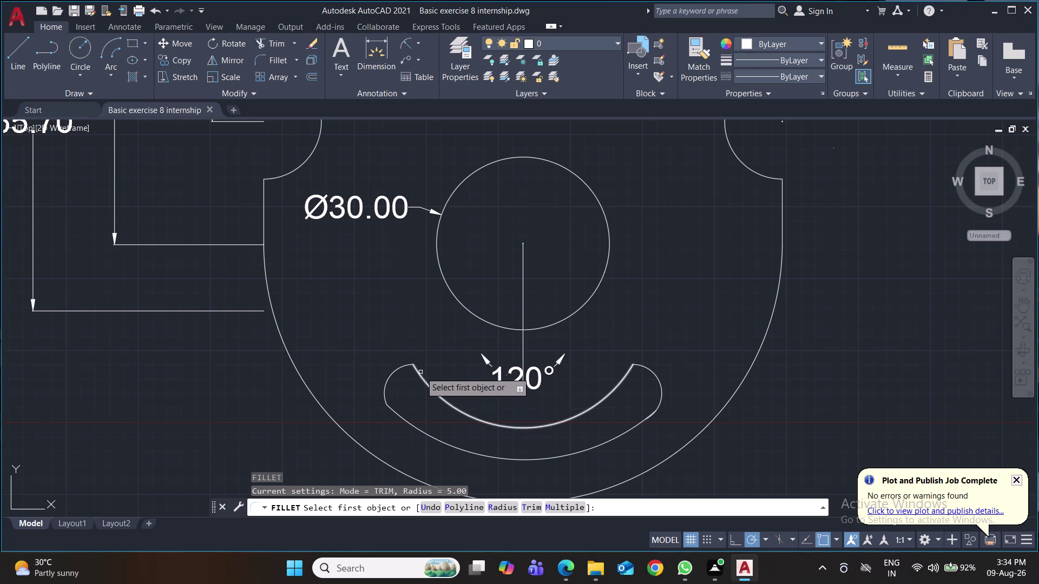
click(402, 367)
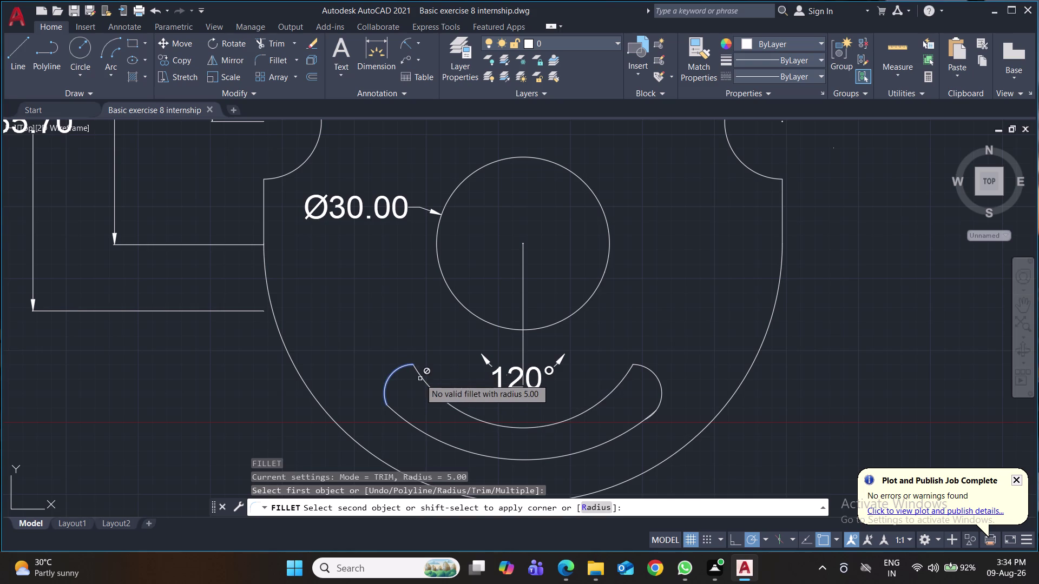
click(423, 379)
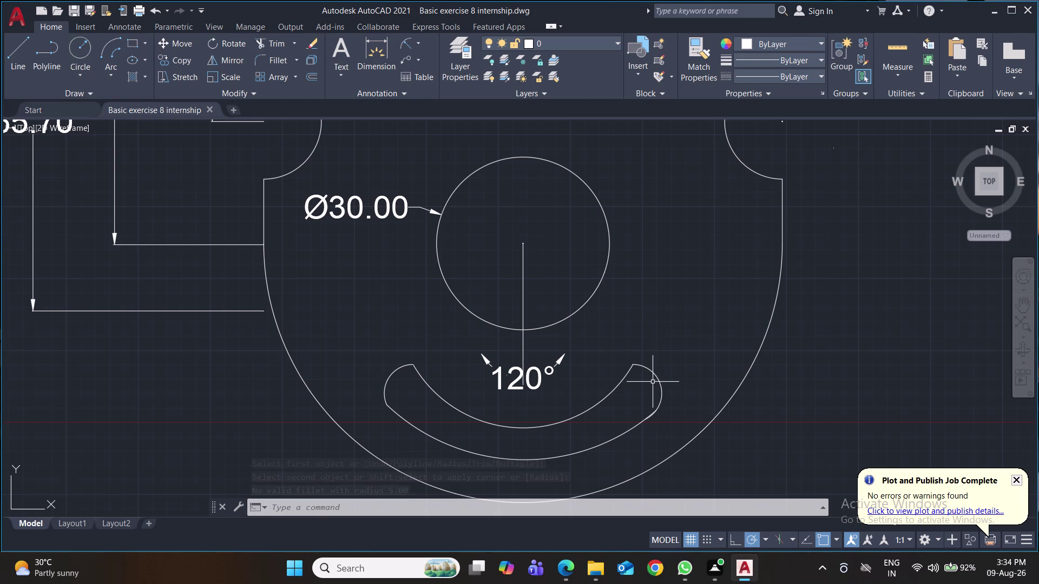
Undo the slot trims and arcs back to the two whole small holes.
key(ctrl+z)
key(ctrl+z)
key(ctrl+z)
key(ctrl+z)
key(ctrl+z)
key(ctrl+z)
key(ctrl+z)
key(ctrl+z)
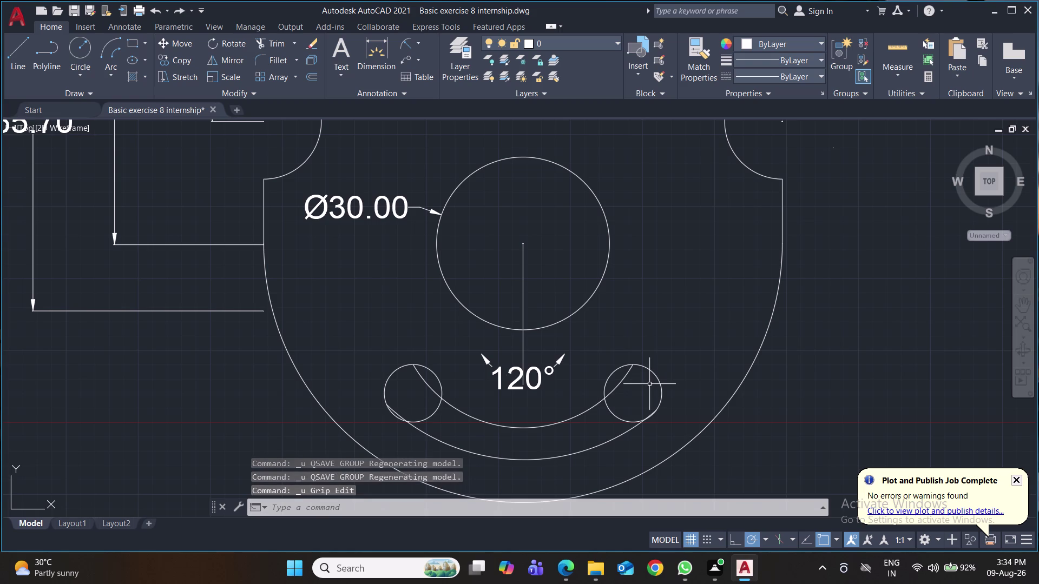
key(ctrl+z)
key(ctrl+z)
key(ctrl+z)
key(ctrl+z)
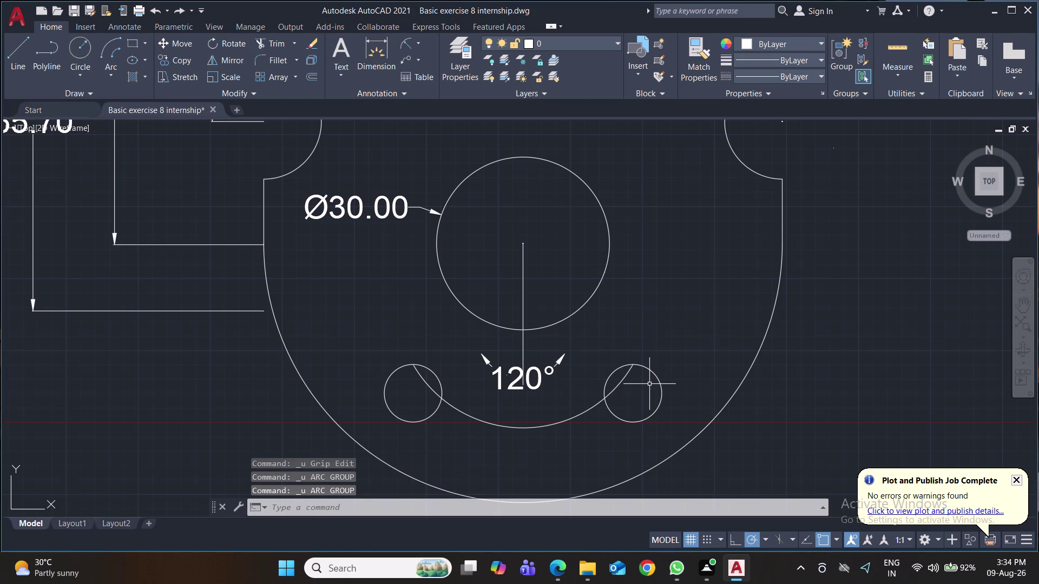
key(ctrl+z)
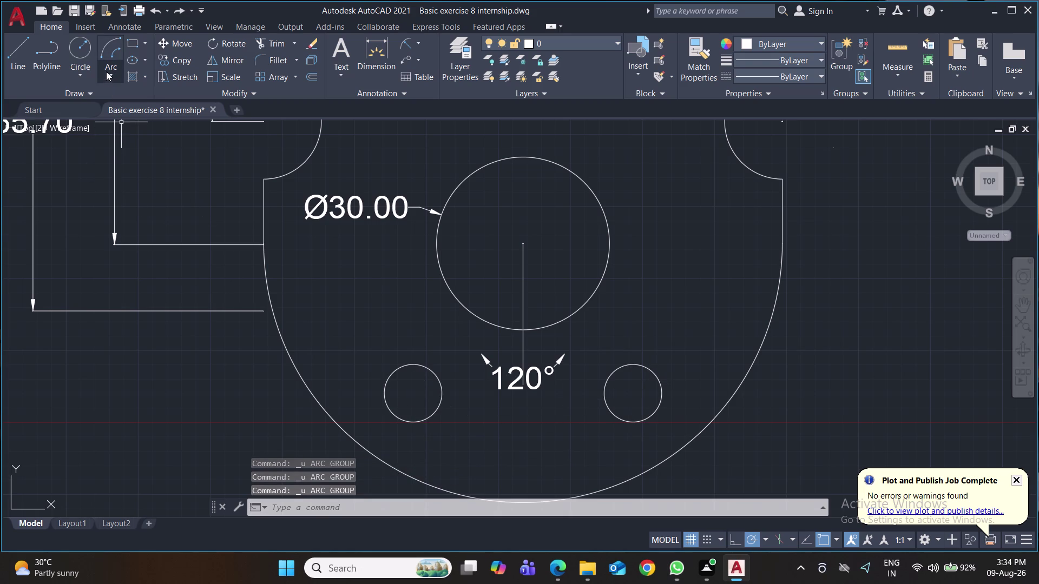
Draw a 120° Start-End-Angle arc joining the tops of the two holes.
click(106, 75)
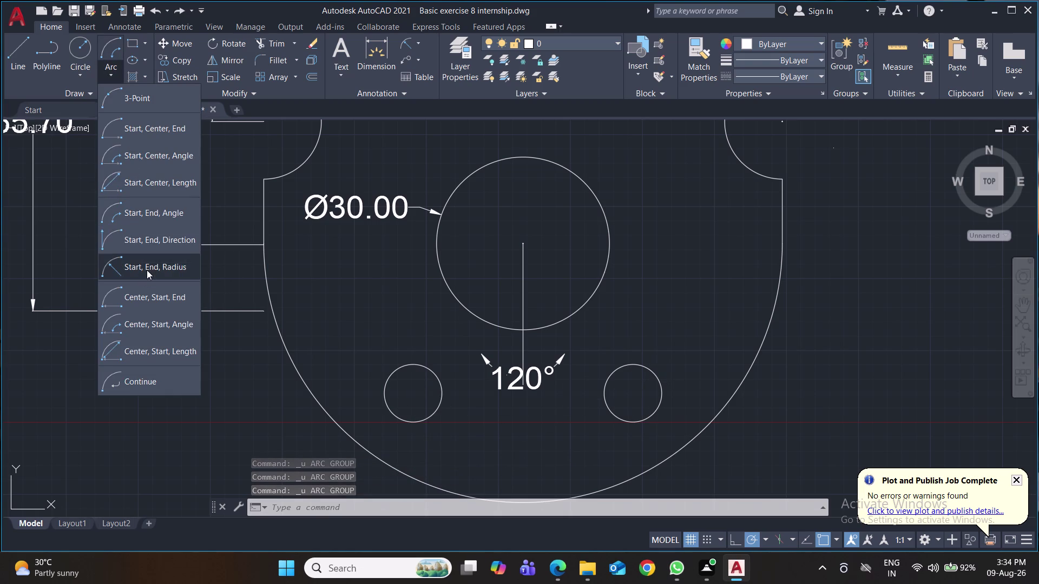
click(162, 218)
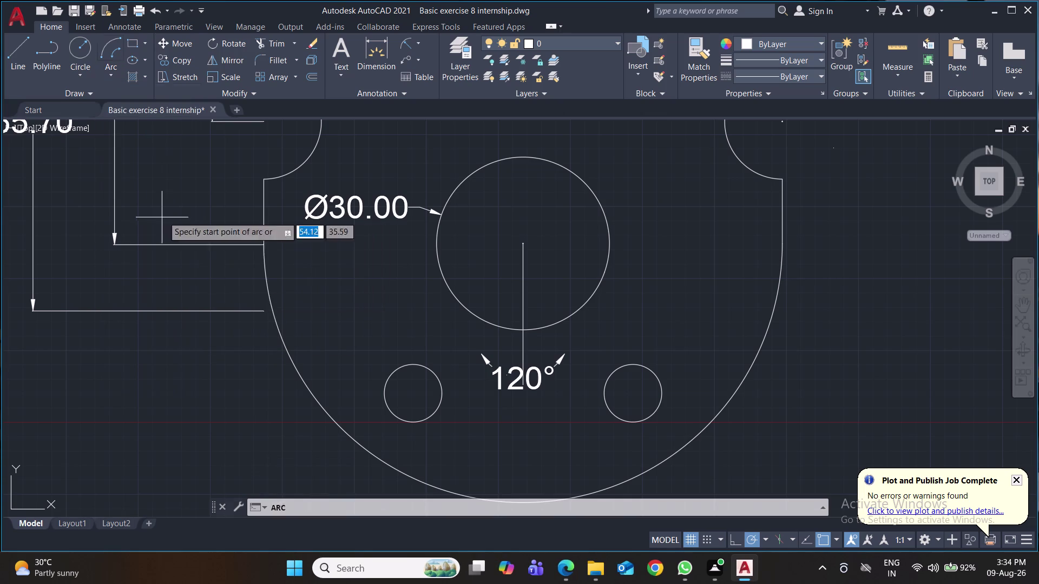
click(415, 365)
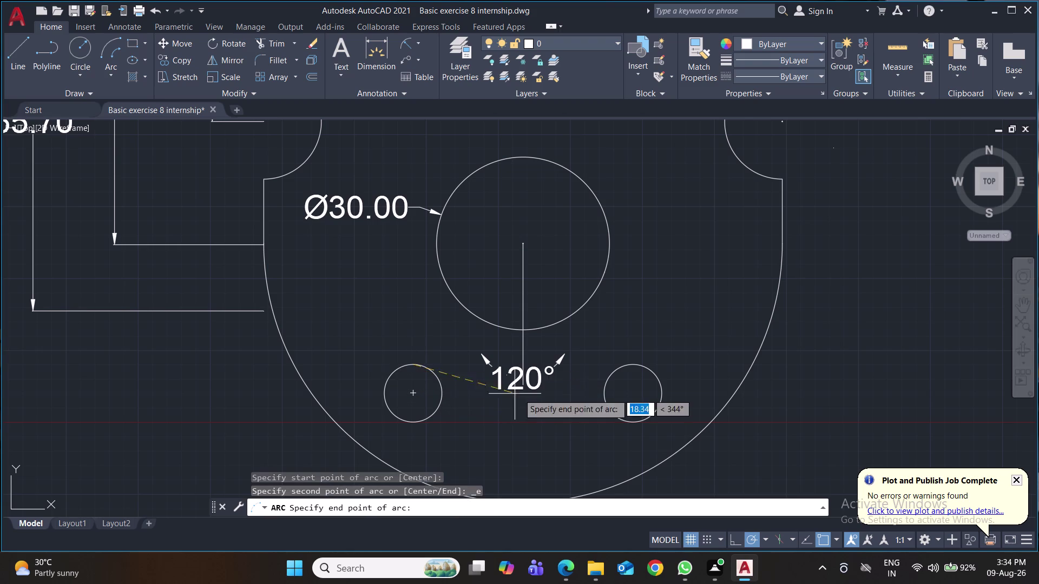
click(634, 365)
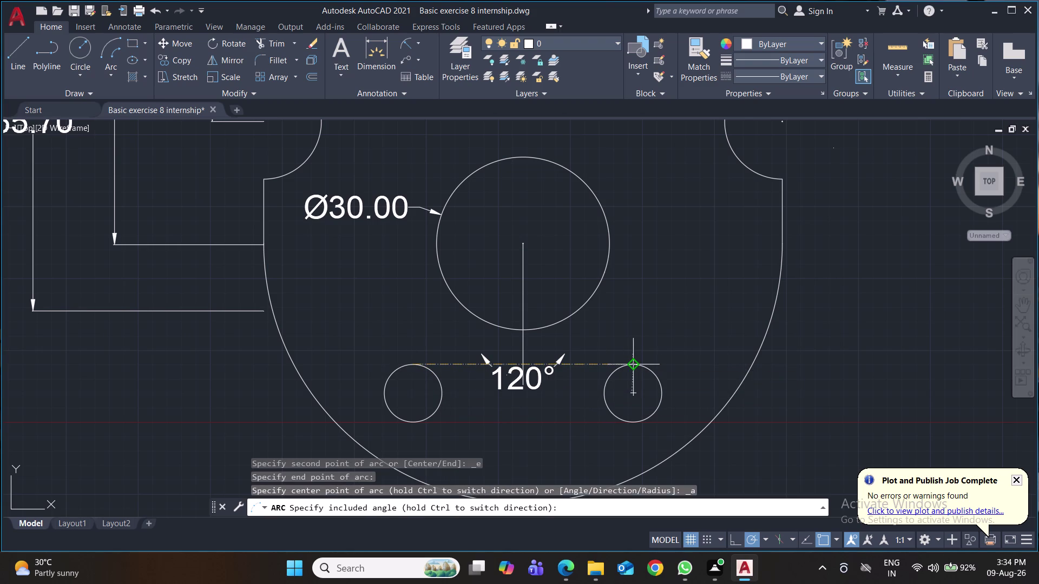
text(120)
key(Return)
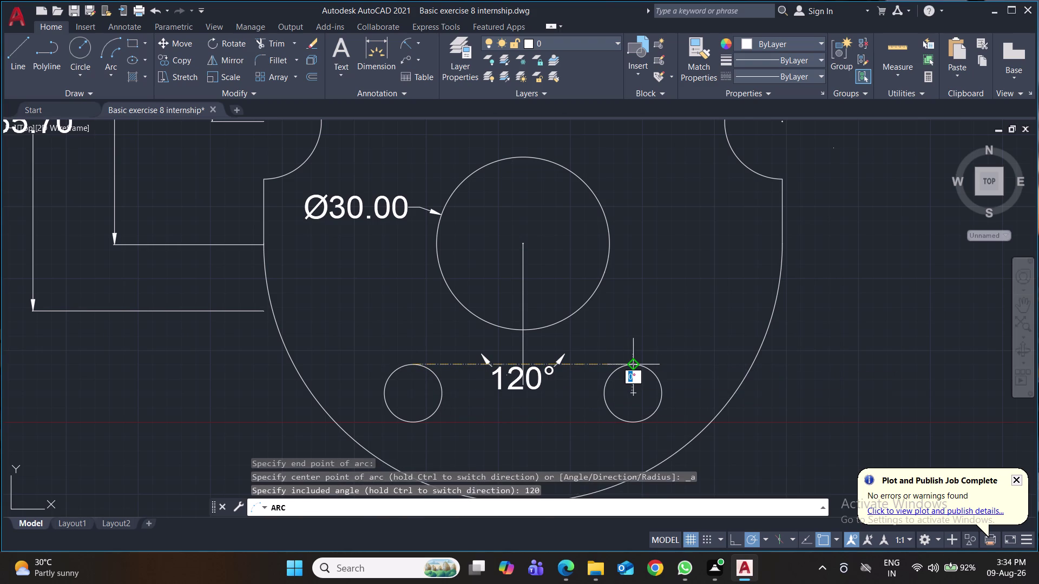
text(1)
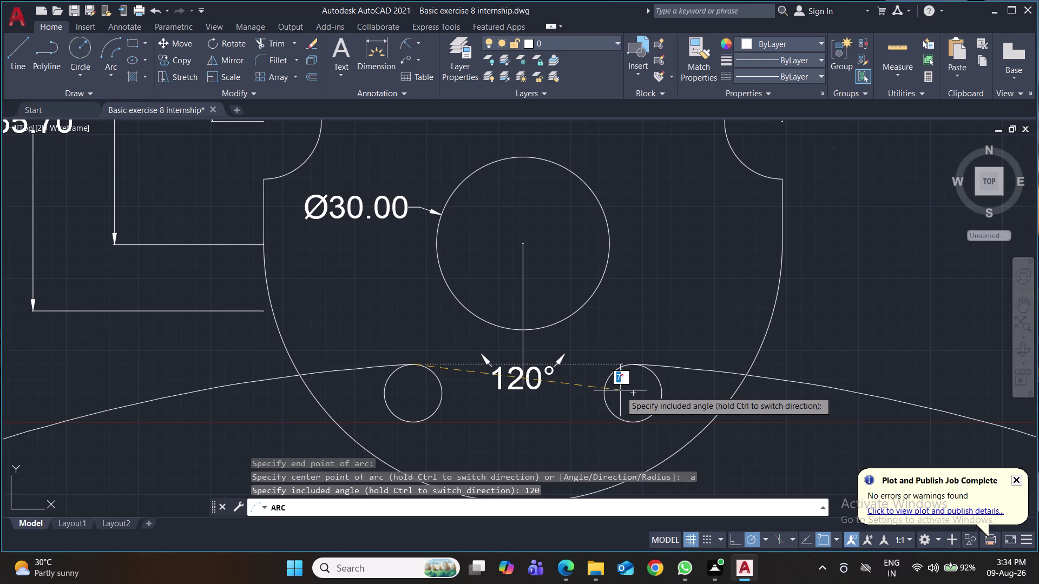
text(20)
key(Return)
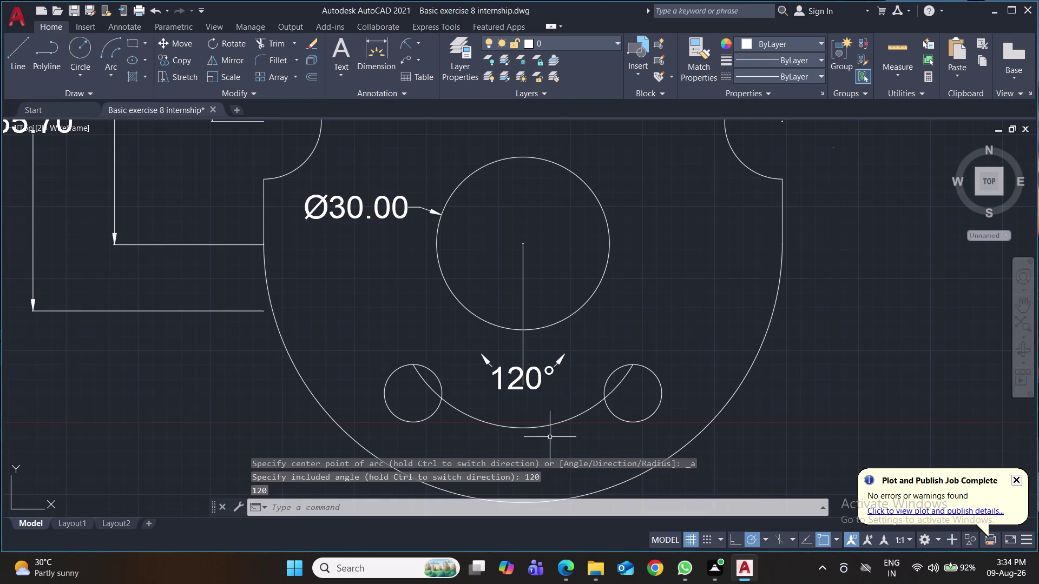
Drag the new arc's midpoint grip up toward the holes.
click(533, 429)
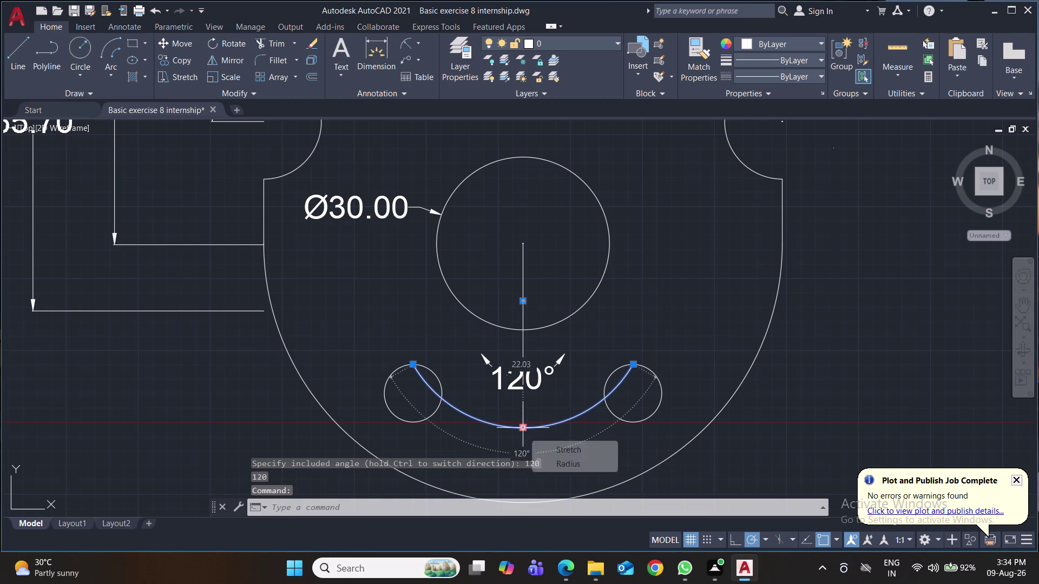
drag(523, 430, 526, 398)
click(526, 398)
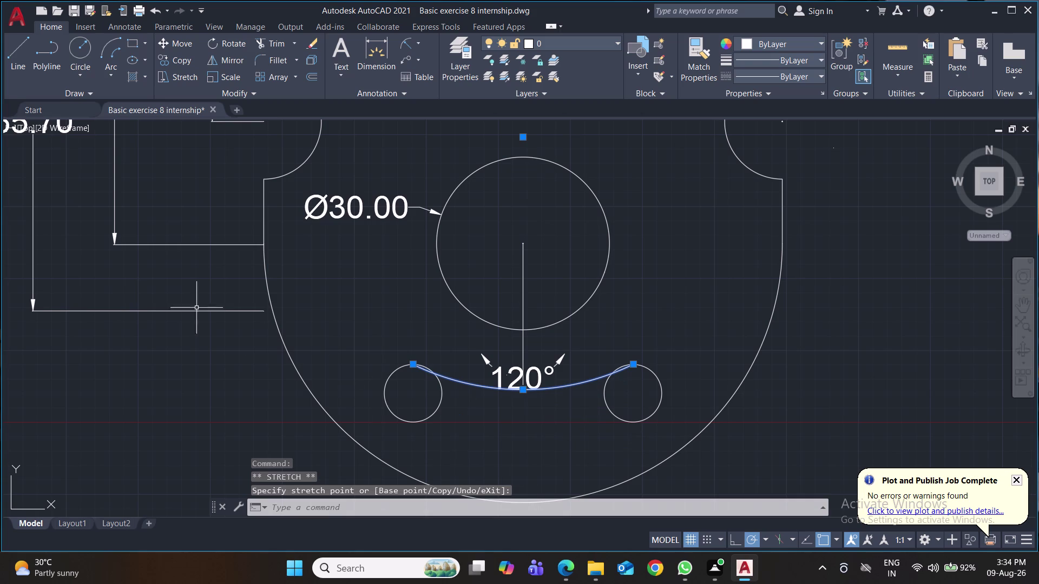
click(107, 36)
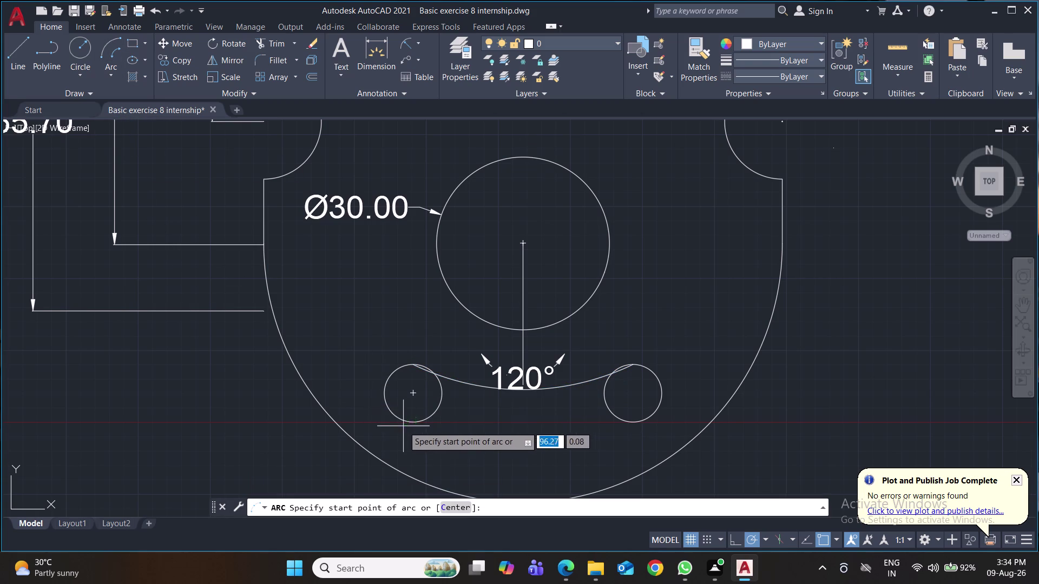
Draw a second 120° arc between the left and right small end circles.
click(382, 396)
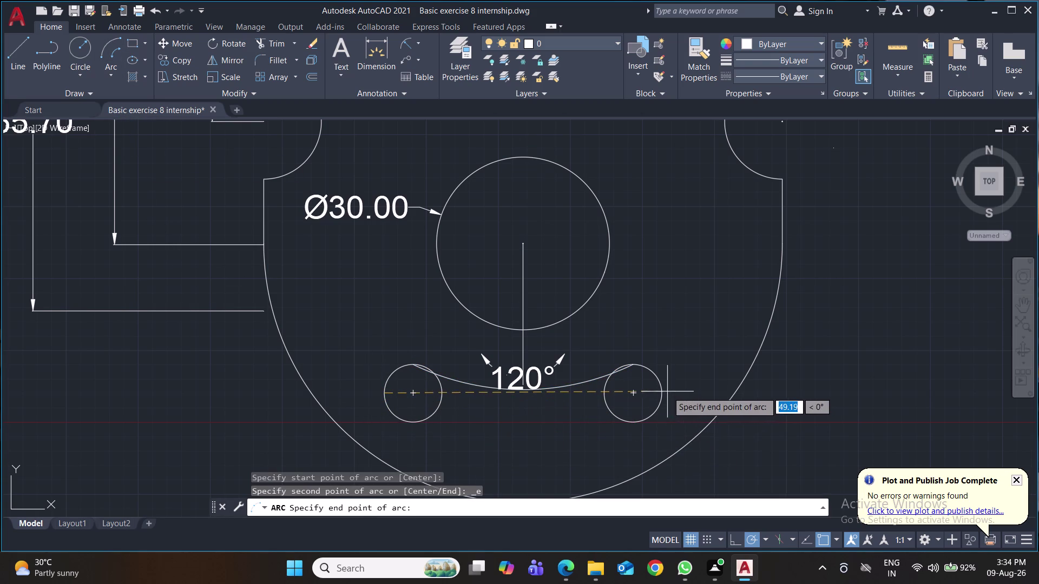
click(662, 392)
text(120)
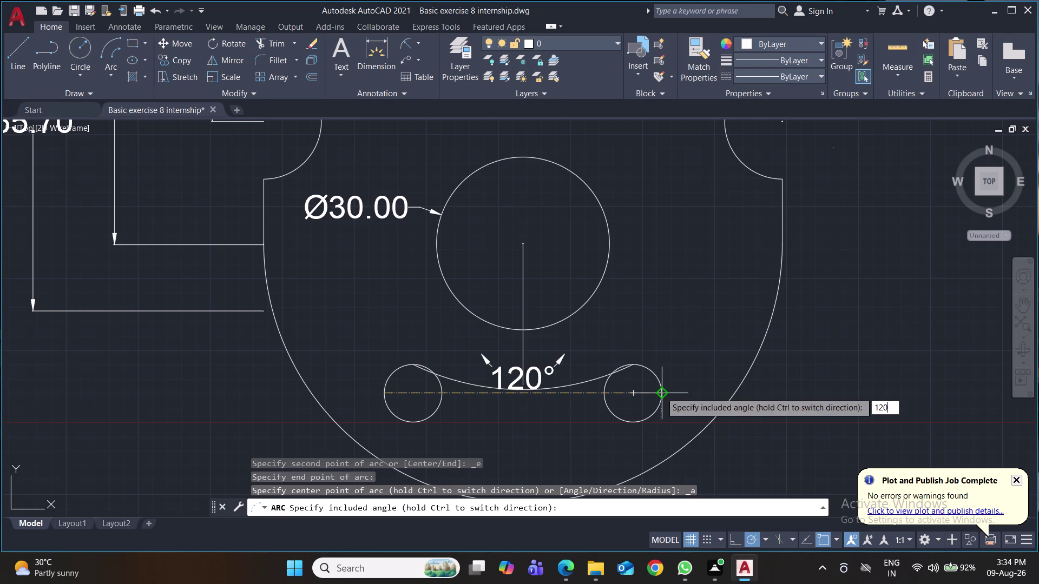
key(Return)
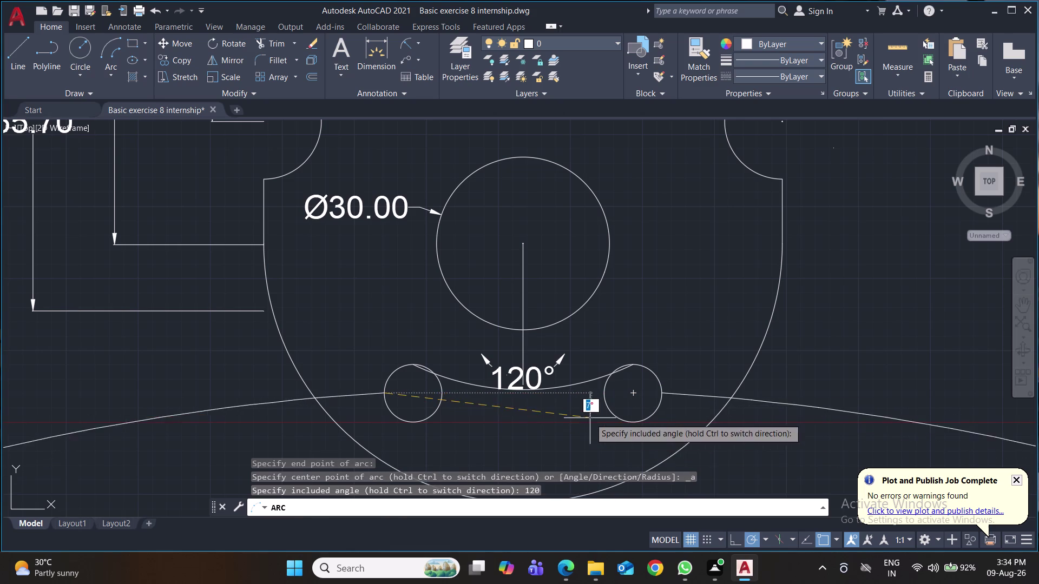
text(120)
key(Return)
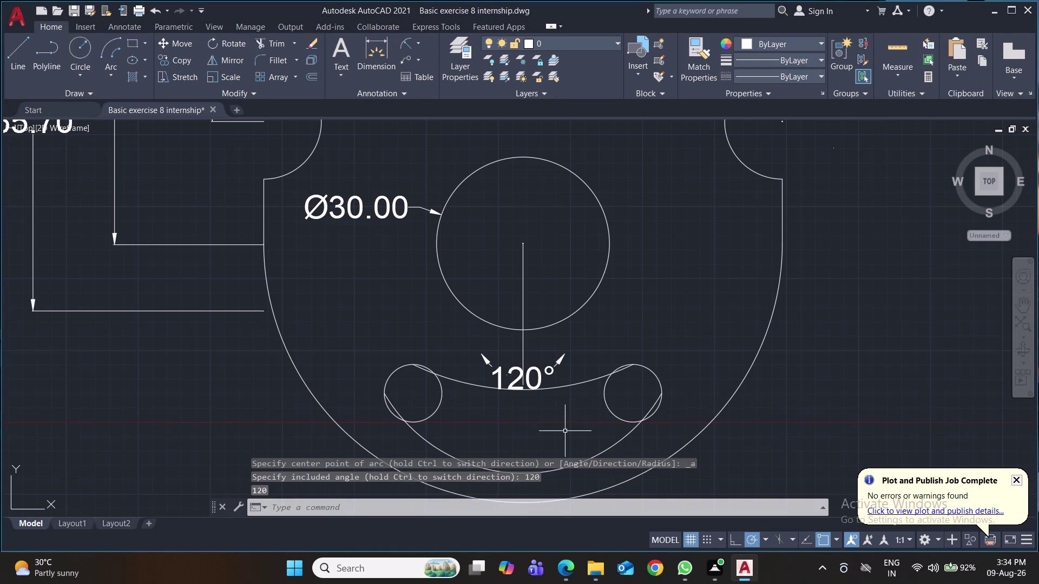
middle_drag(621, 421, 610, 349)
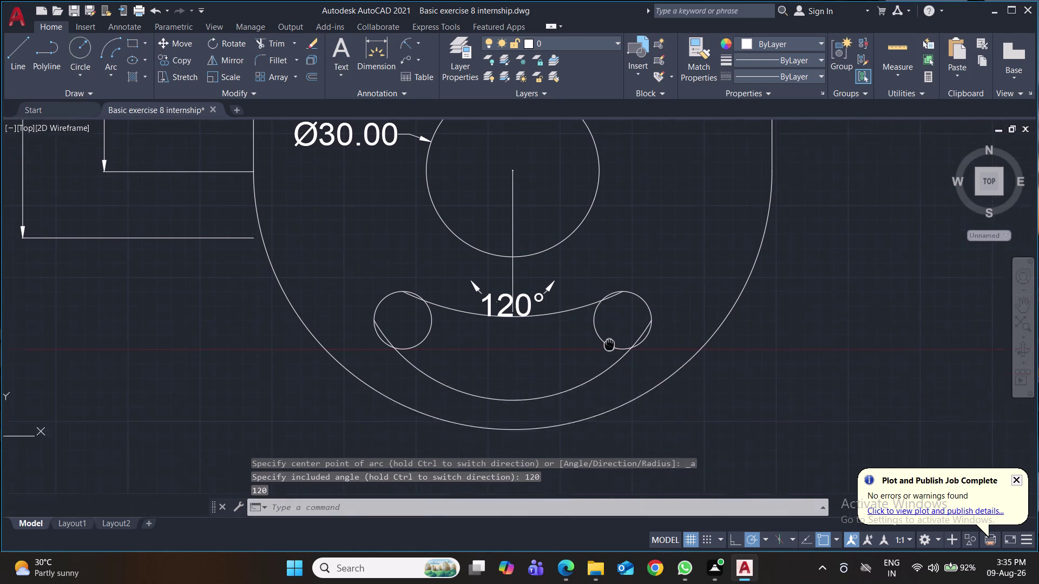
middle_drag(610, 348, 609, 315)
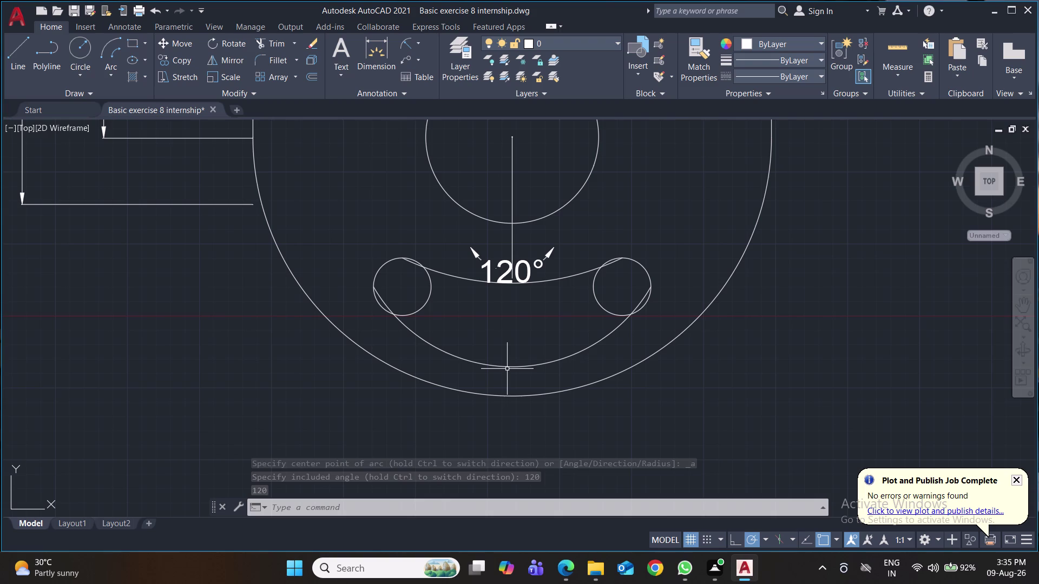
Grip-stretch the outer slot arc's midpoint upward to reduce its radius.
click(507, 370)
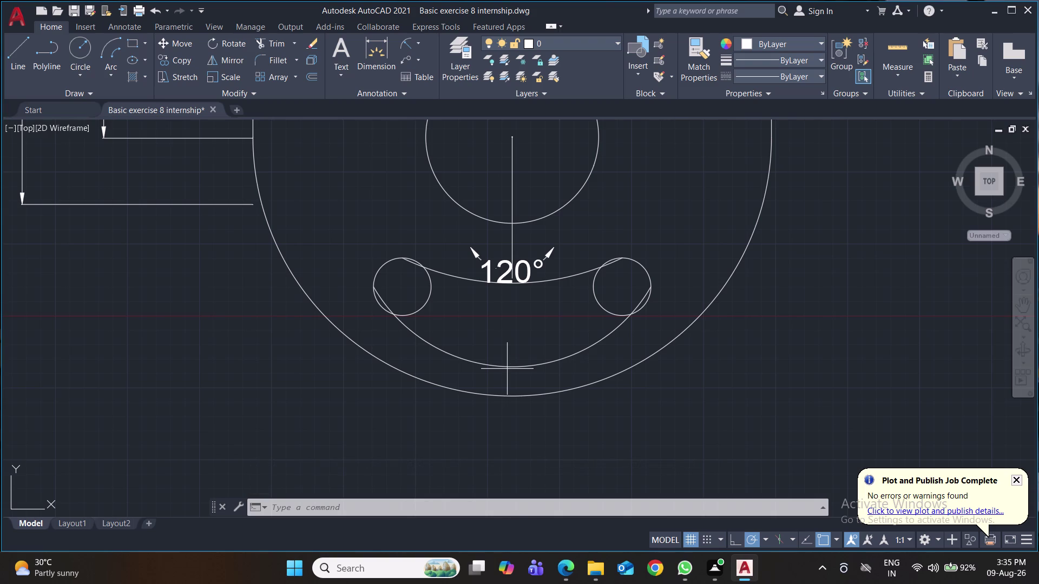
click(506, 369)
click(510, 367)
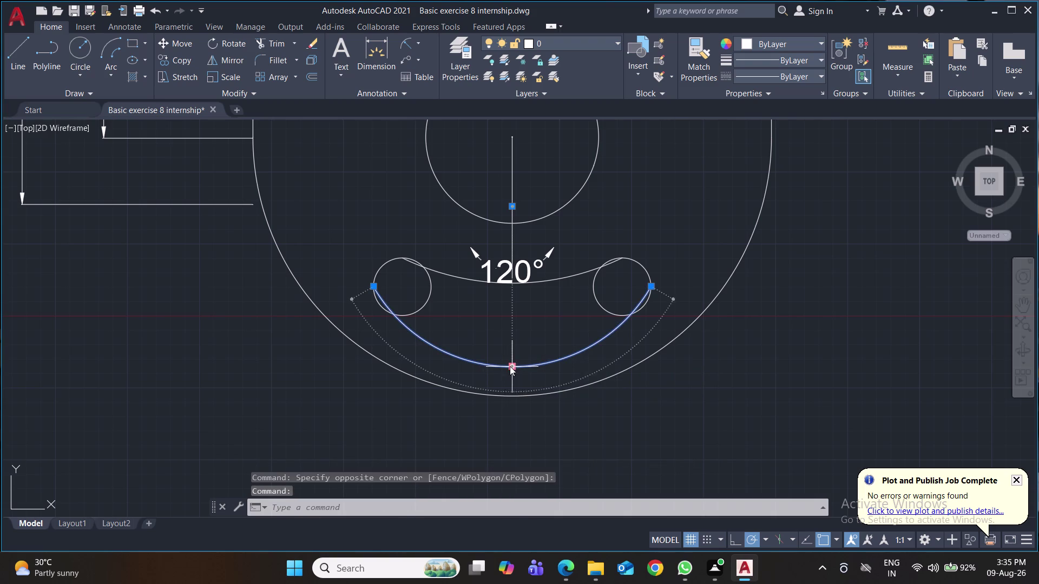
drag(510, 366, 512, 355)
click(512, 355)
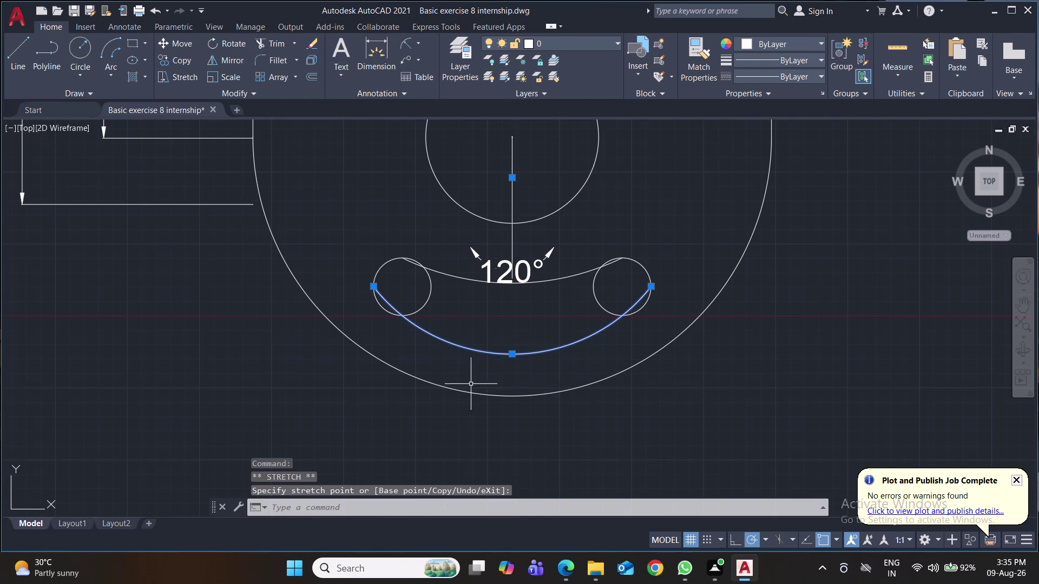
Clear the selection and save the drawing.
click(656, 326)
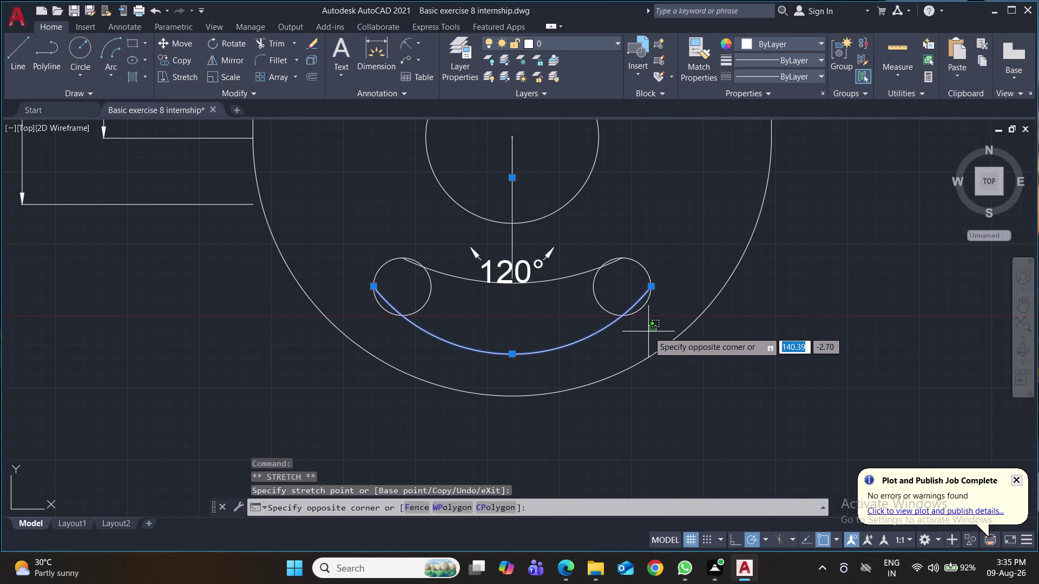
key(ctrl+s)
key(ctrl+s)
key(ctrl+s)
key(ctrl+s)
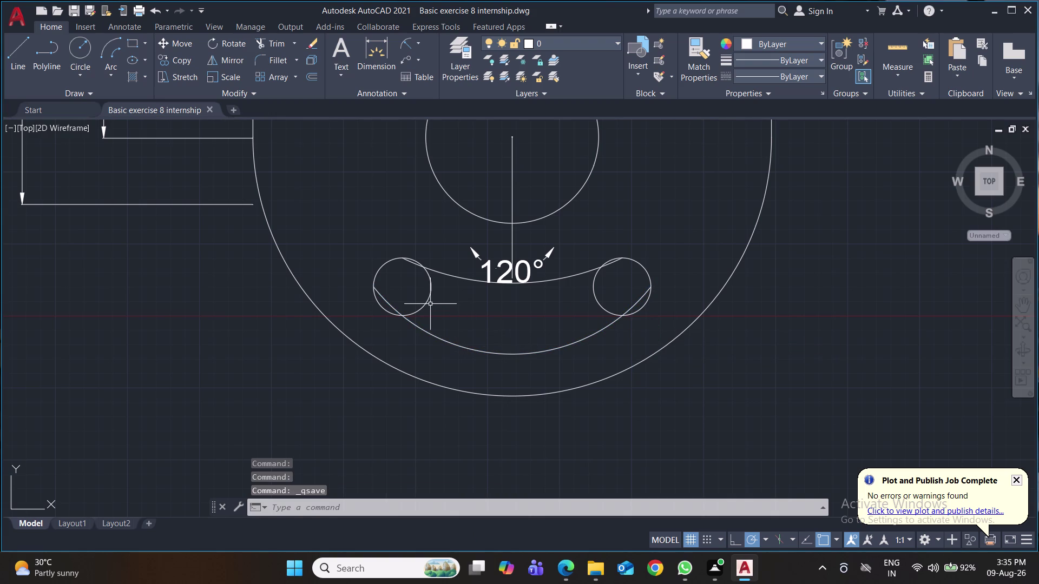
Delete both slot end circles and redraw the left cap as a 2-point circle.
click(428, 302)
click(596, 296)
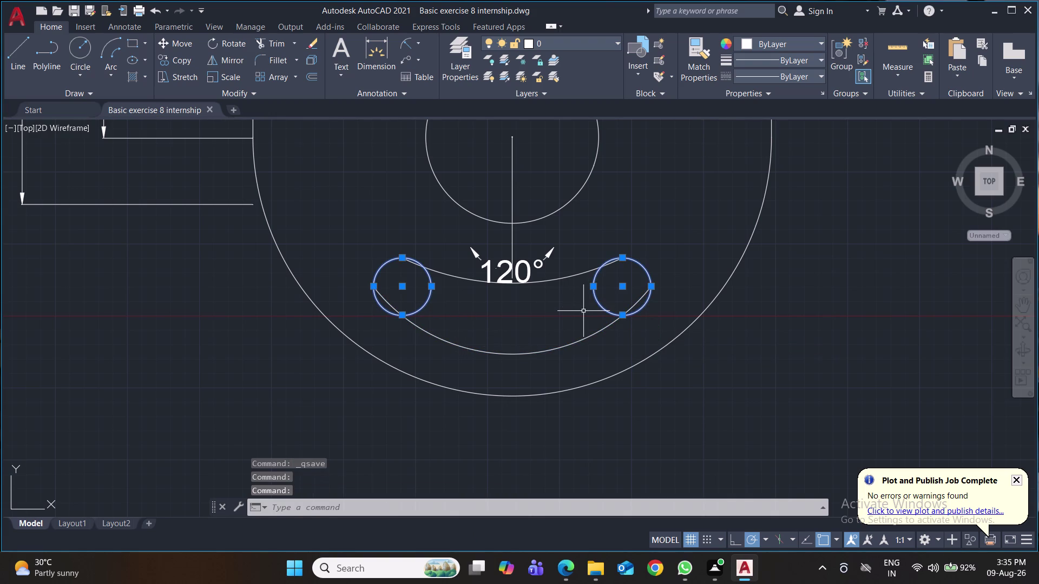
key(Delete)
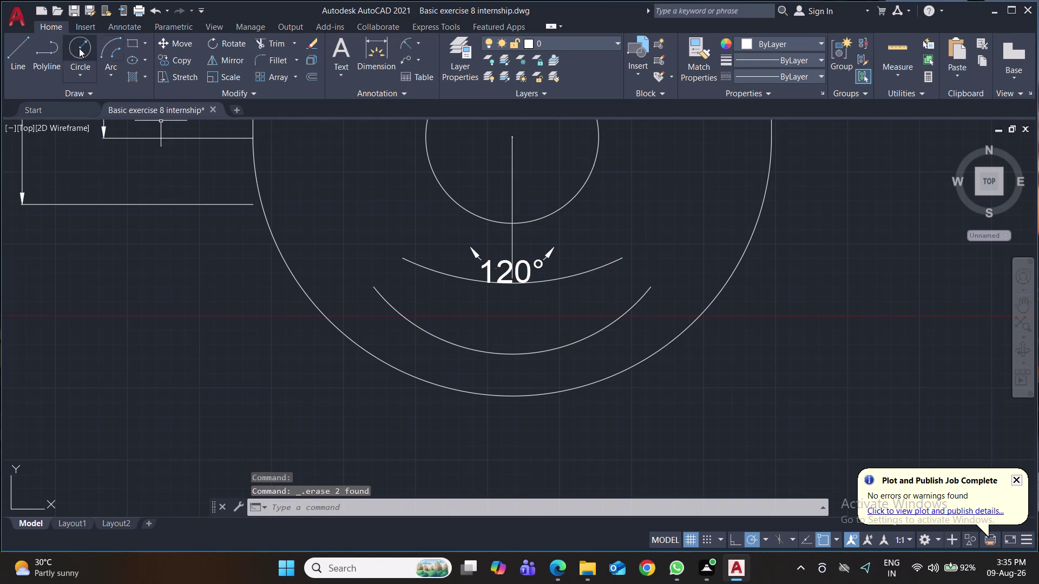
click(78, 48)
click(84, 76)
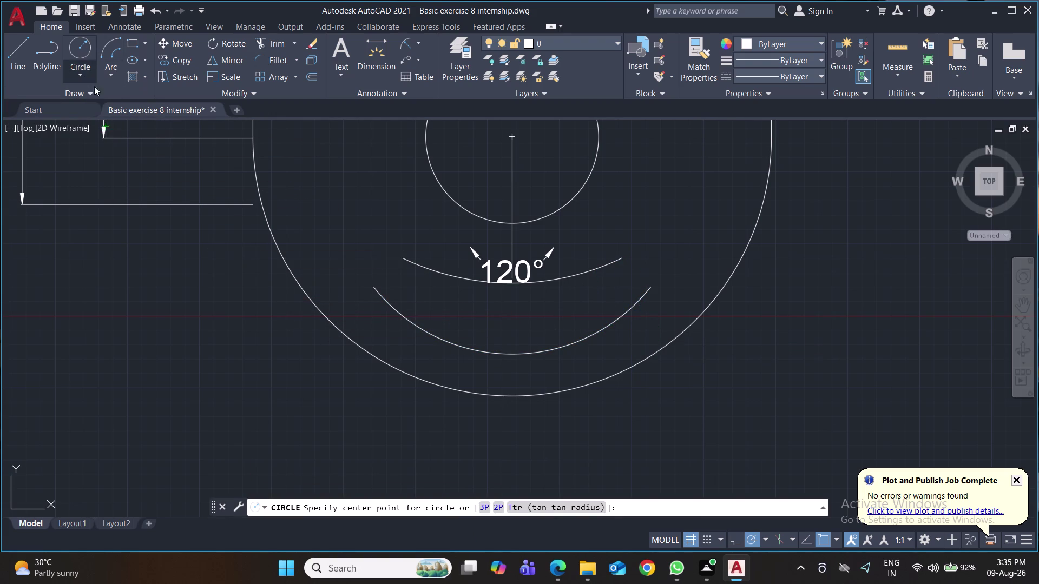
click(93, 161)
click(405, 262)
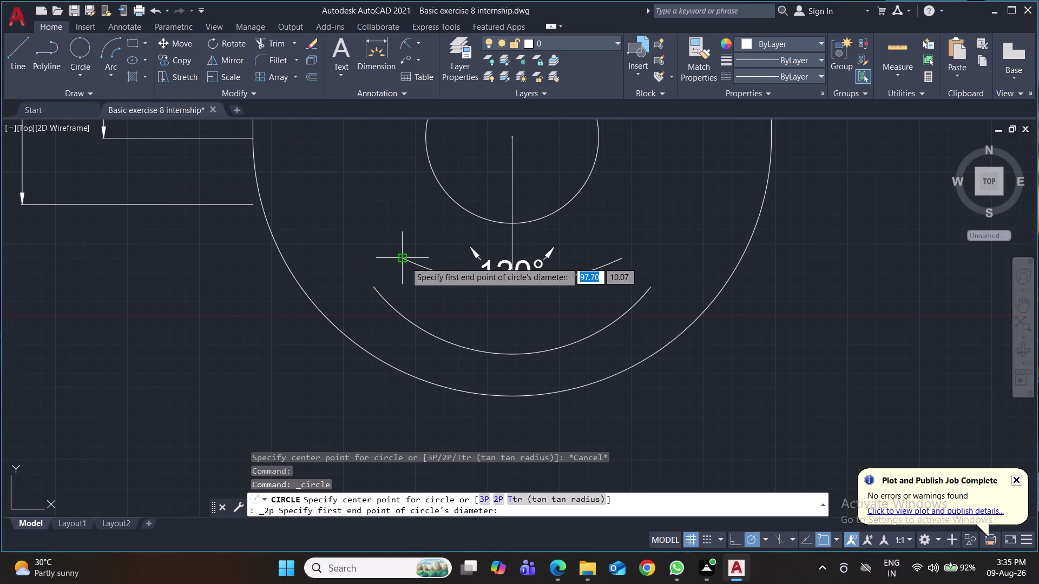
click(376, 288)
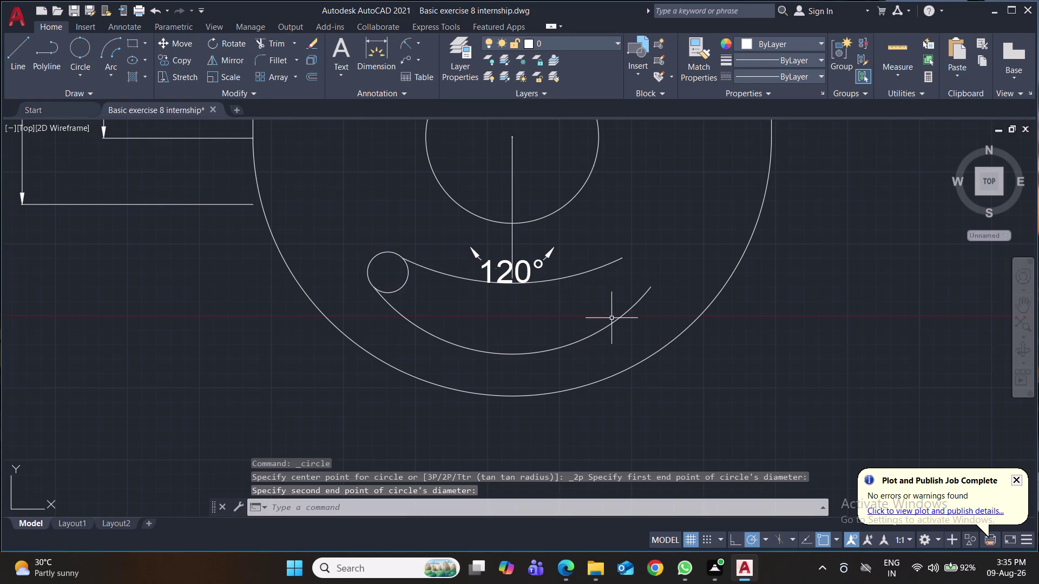
Draw the right end cap as a 2-point circle between the arc ends and save.
key(space)
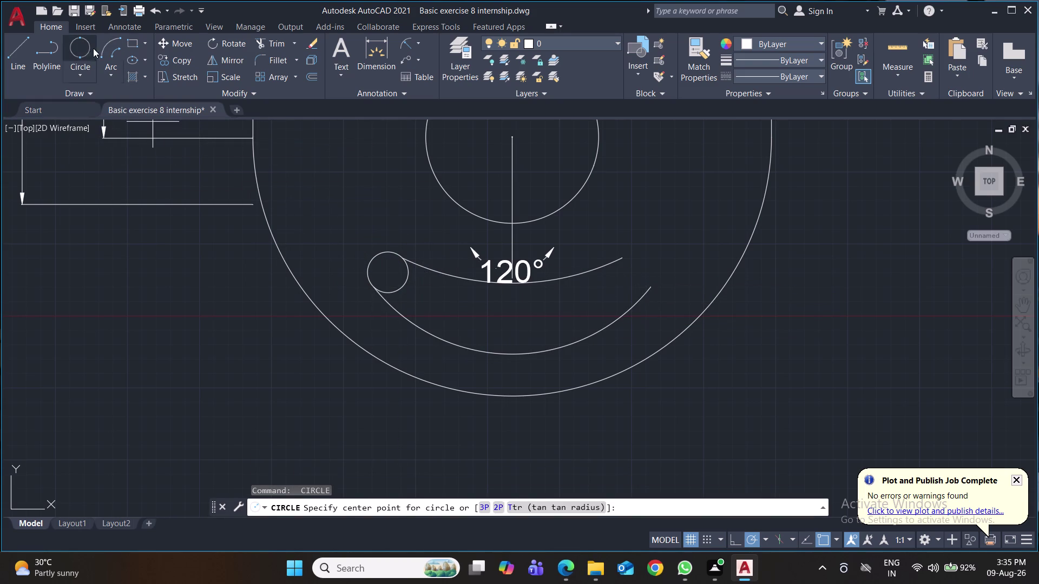
click(79, 50)
click(619, 261)
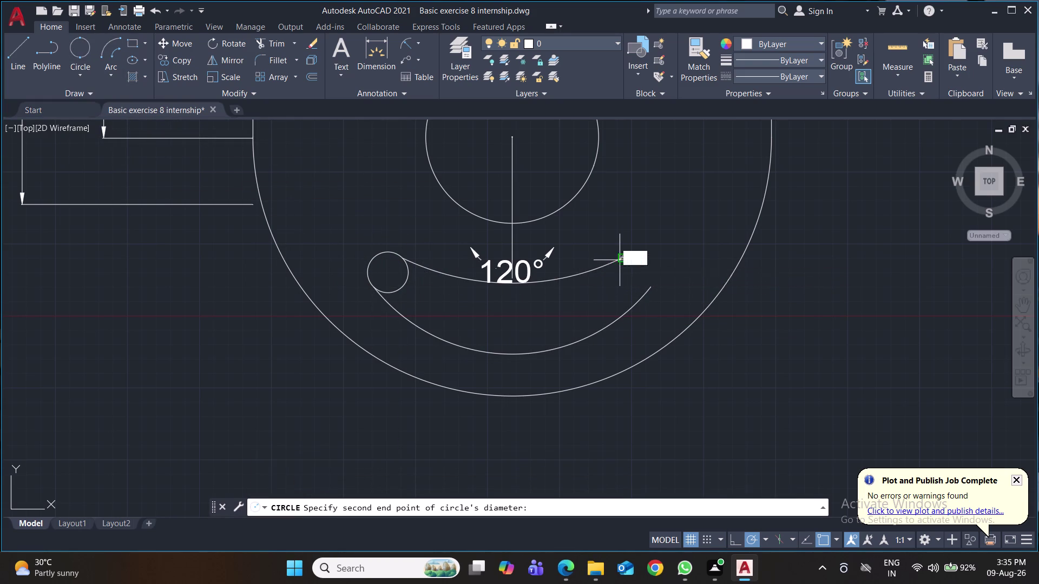
click(655, 285)
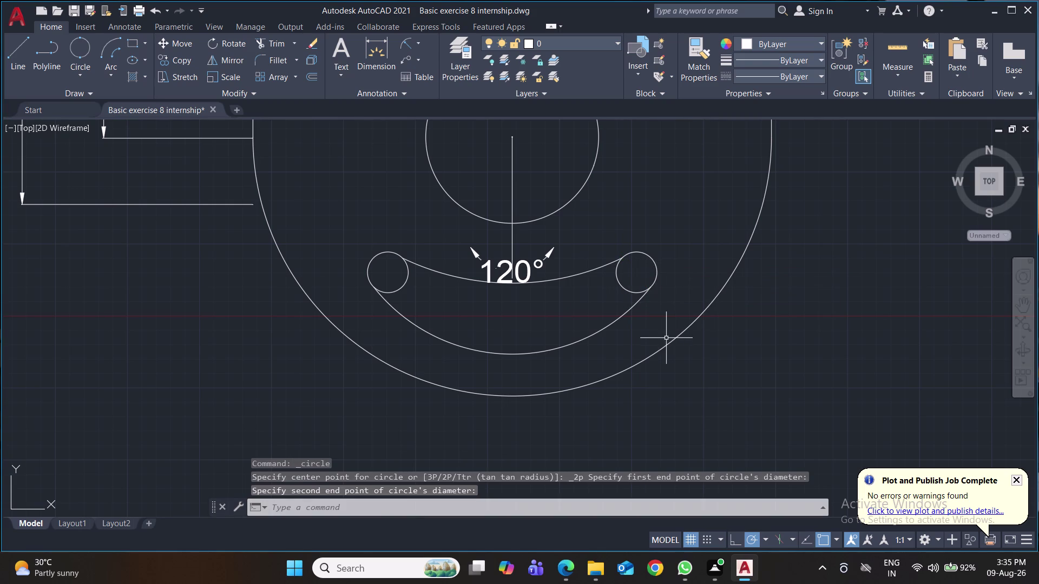
key(ctrl+s)
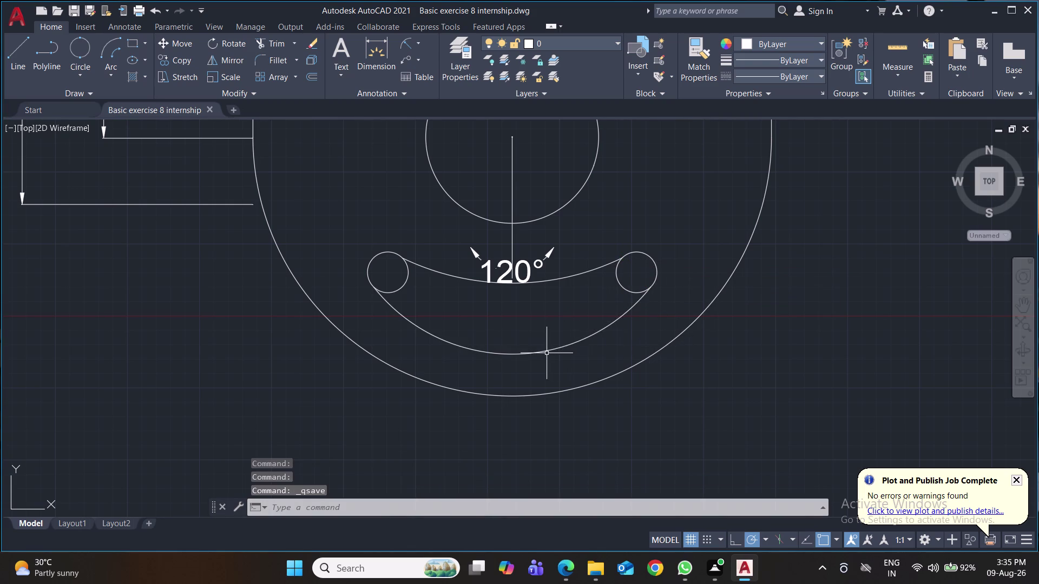
Grip-stretch the outer arc's midpoint closer to the inner arc.
click(546, 352)
drag(514, 356, 518, 342)
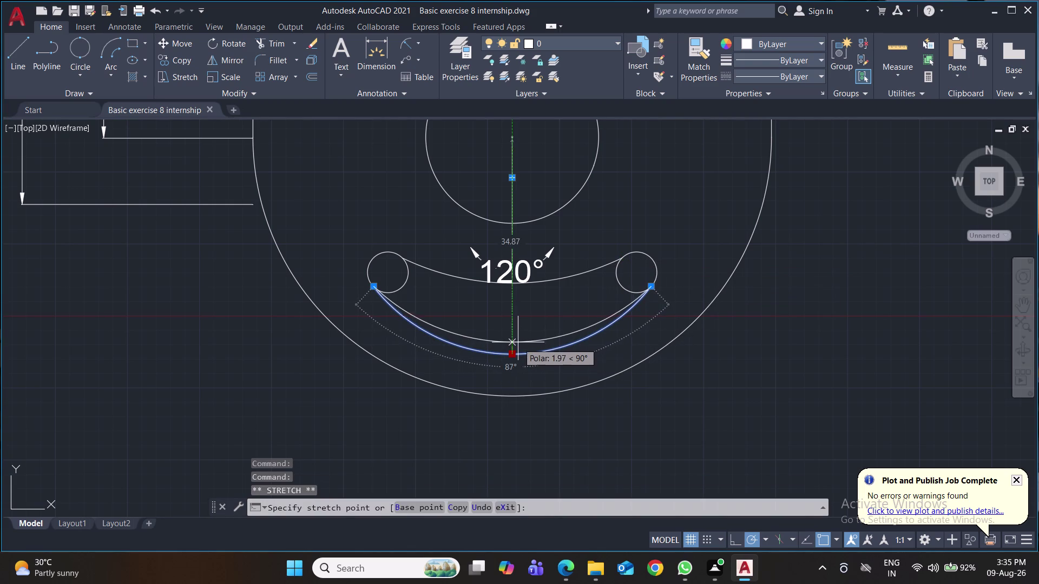
drag(518, 342, 519, 336)
click(520, 335)
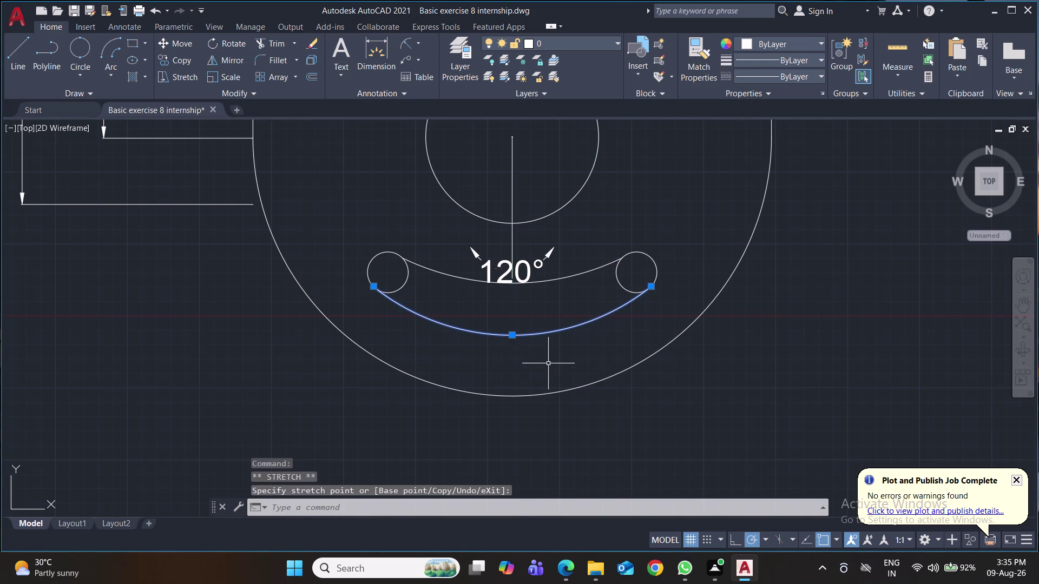
Check the end cap radius (R3.54), delete that dimension, and pull the outer arc further inward.
click(408, 39)
click(648, 253)
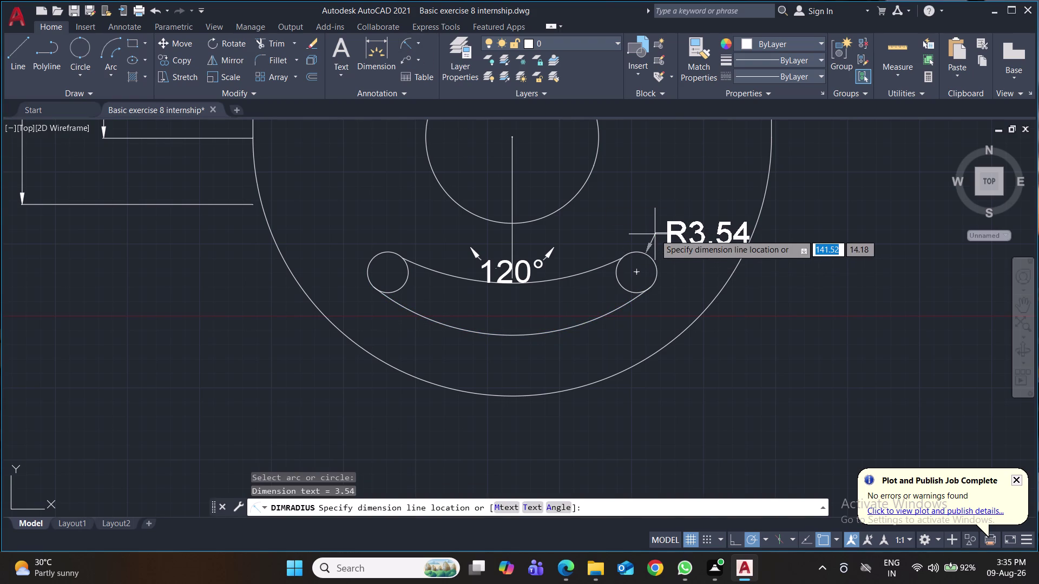
click(654, 234)
click(704, 235)
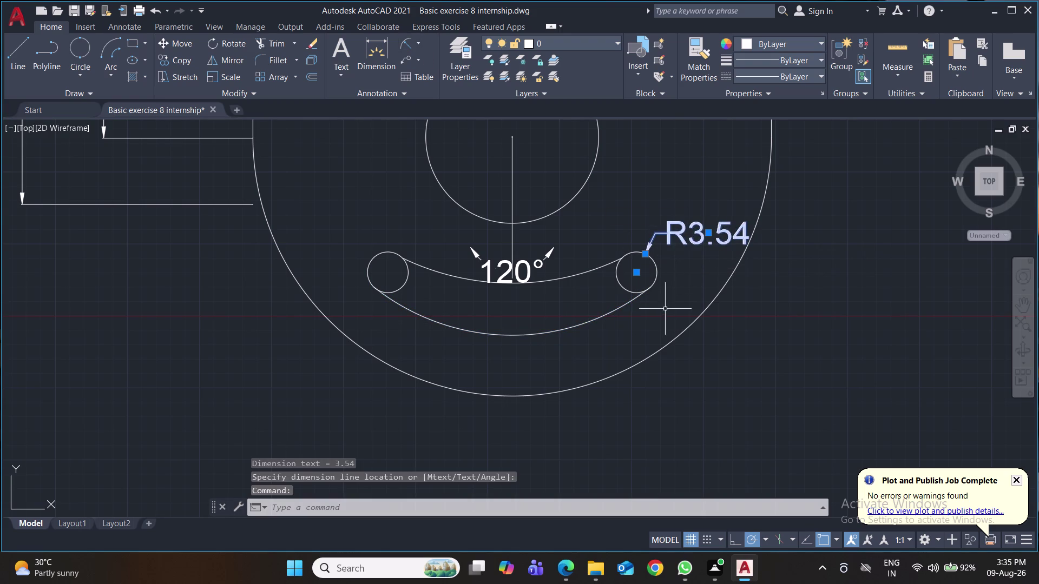
key(Delete)
click(526, 335)
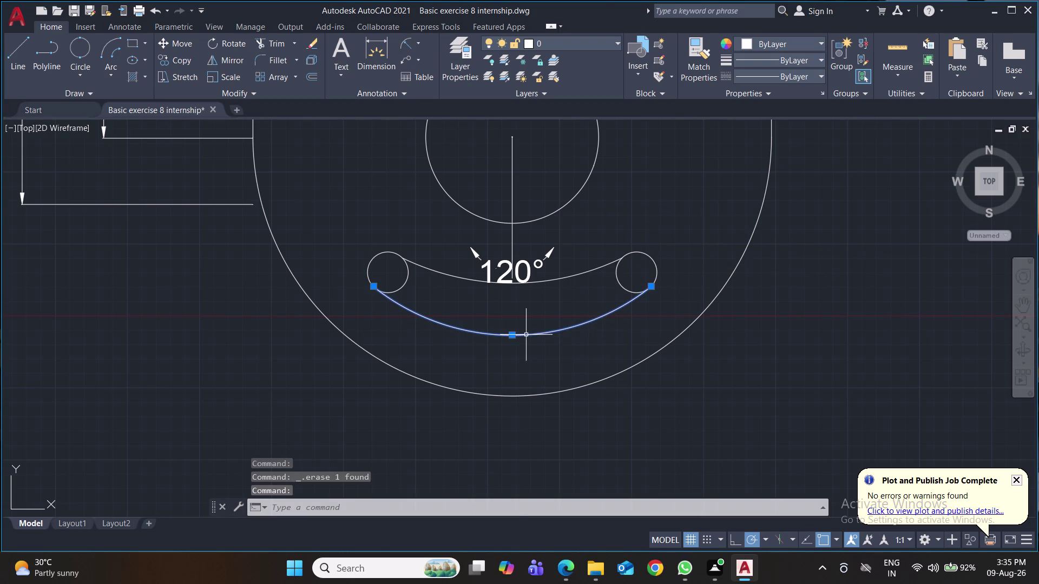
drag(511, 334, 514, 327)
click(515, 327)
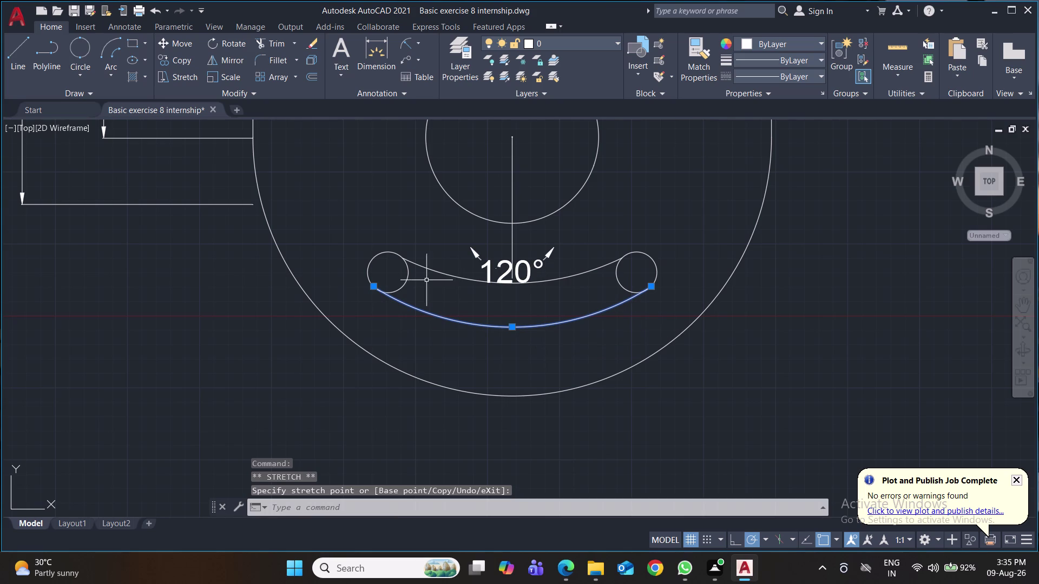
Try a trim on the slot ends, undo the wrong cut, and save.
key(t)
key(r)
key(Return)
click(404, 281)
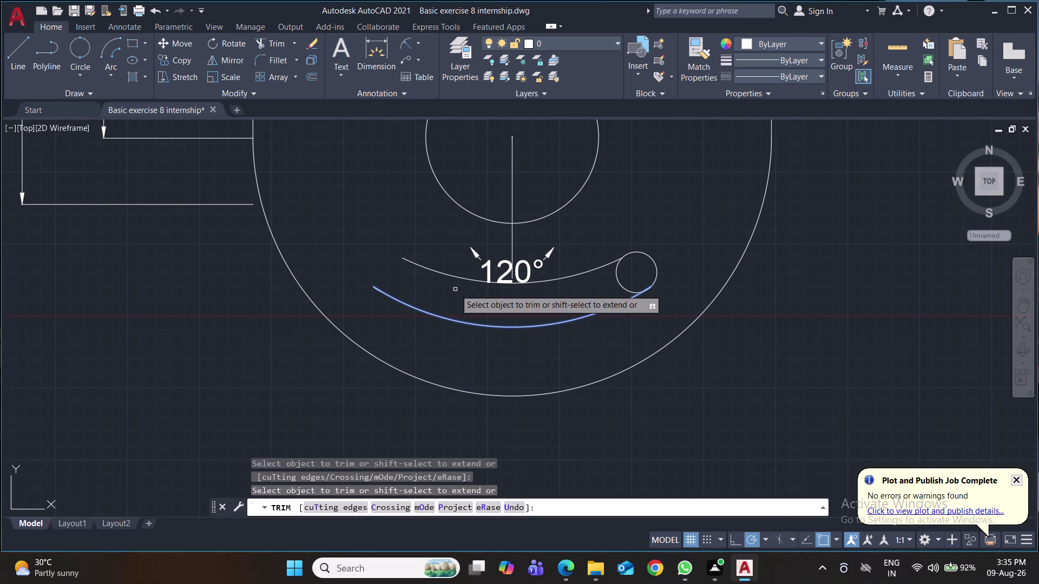
key(ctrl+z)
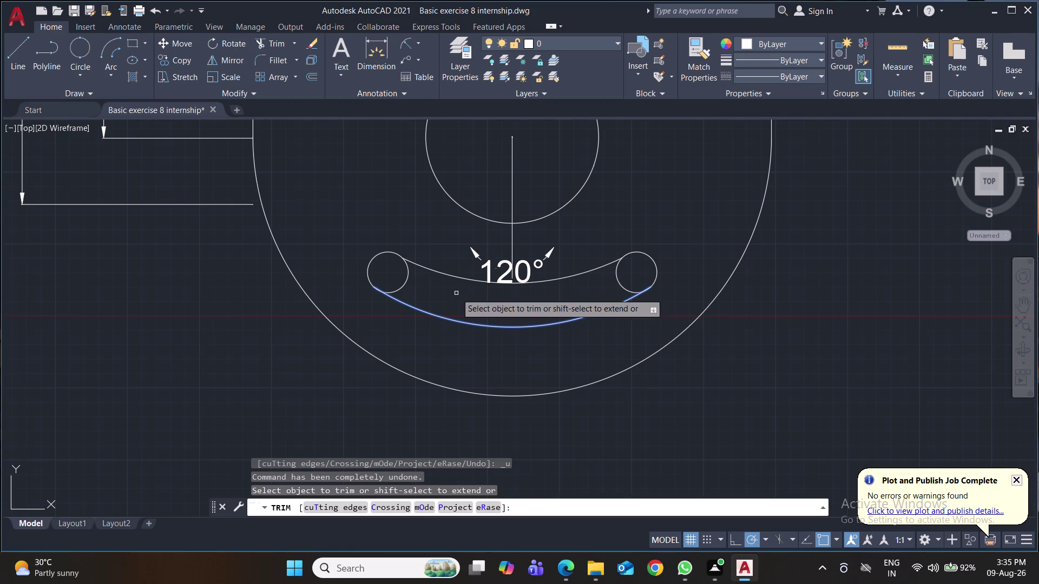
key(ctrl+s)
key(ctrl+s)
key(ctrl+s)
Trim away the inner halves of both end circles and save the drawing.
key(t)
key(r)
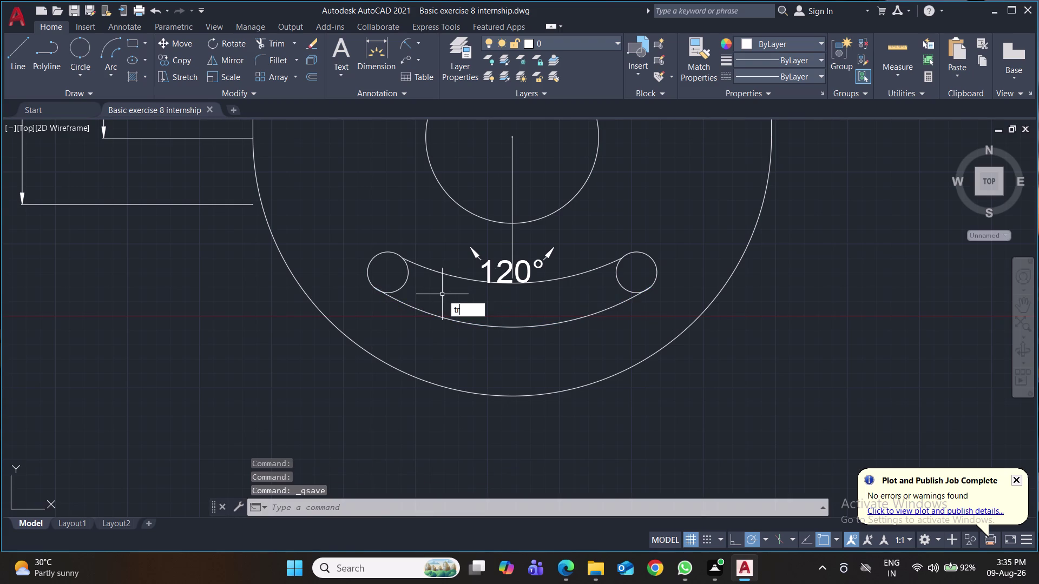
key(Return)
click(407, 281)
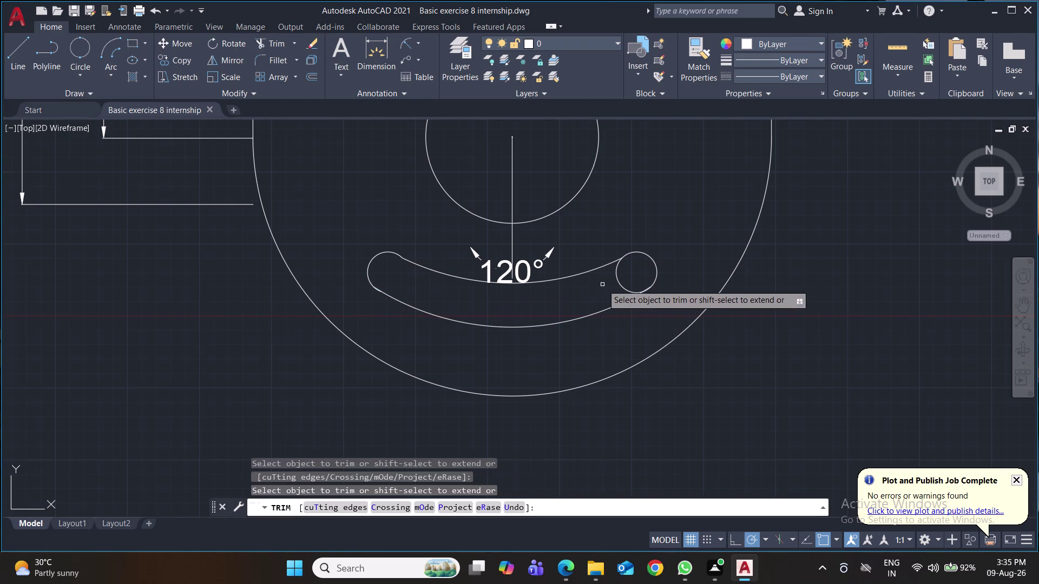
click(620, 282)
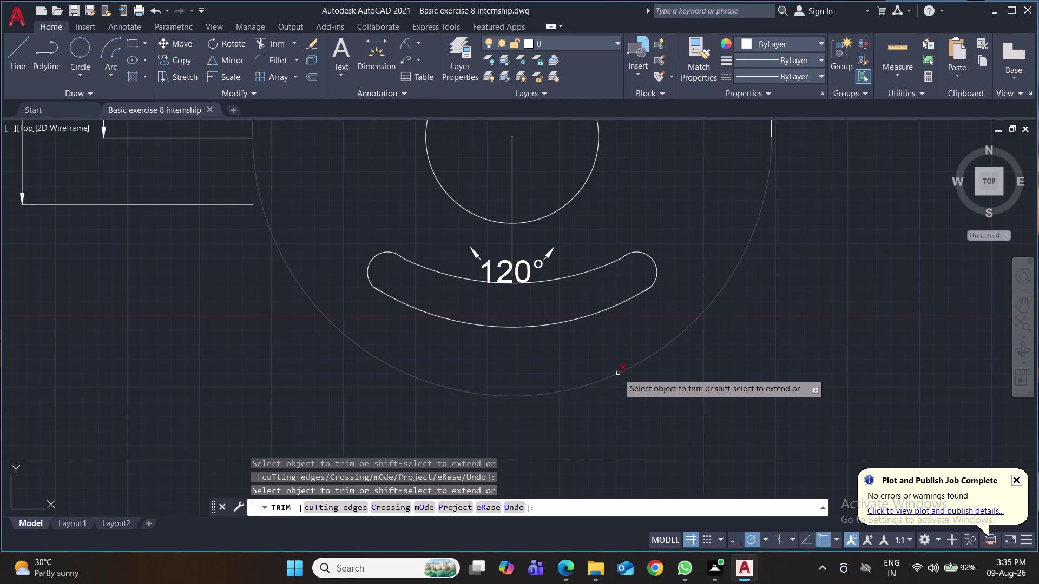
key(ctrl+s)
scroll(down, 3)
scroll(down, 3)
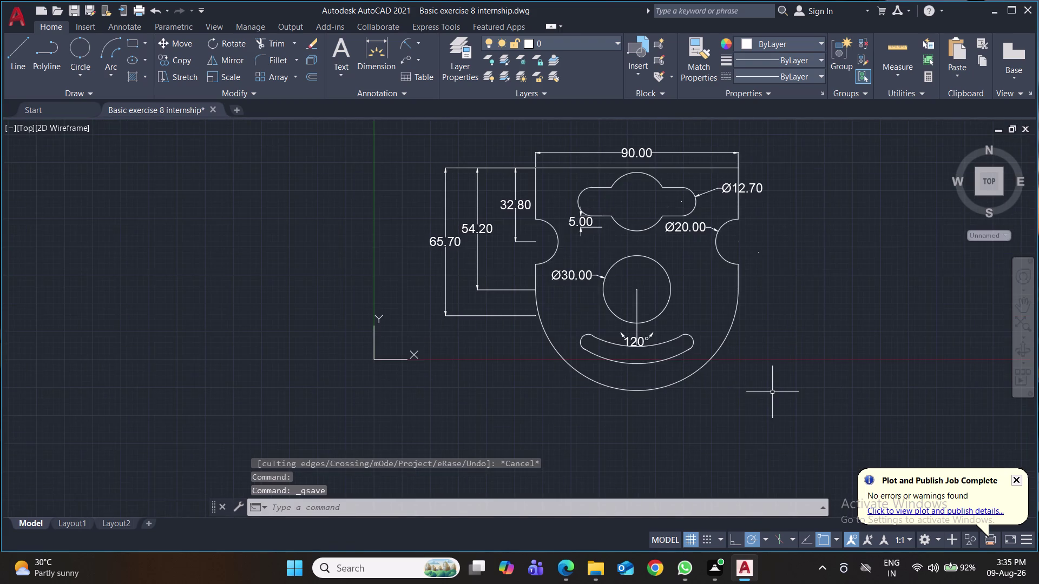
Delete the stray line inside the centre hole.
scroll(down, 3)
middle_drag(773, 393, 667, 388)
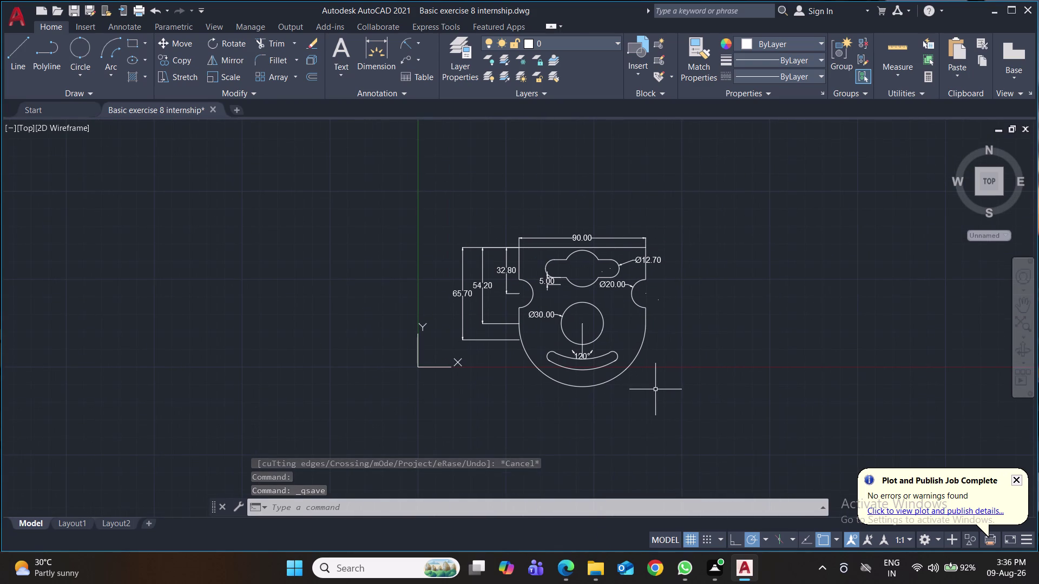
click(584, 330)
click(583, 328)
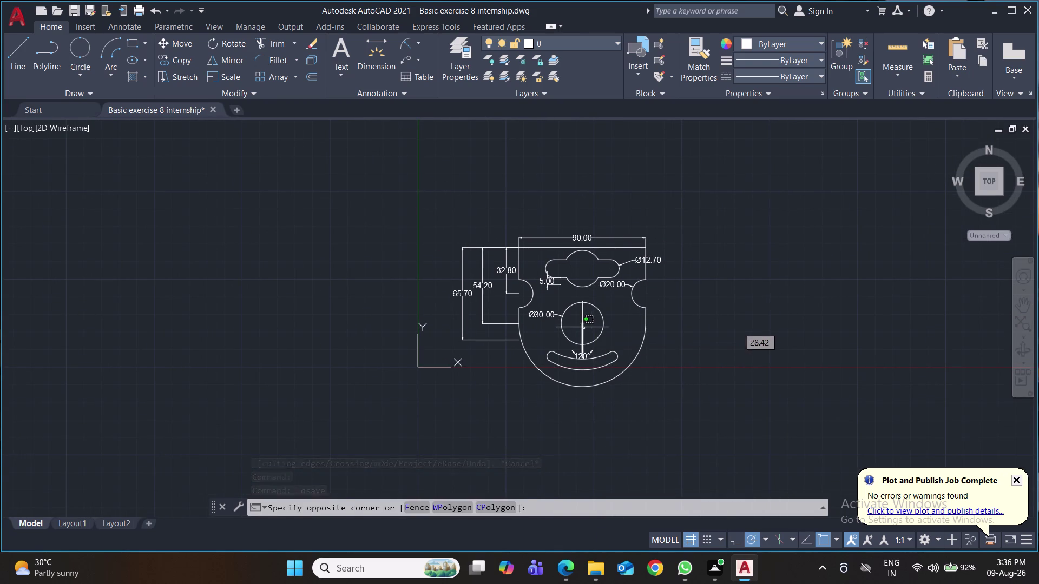
key(Delete)
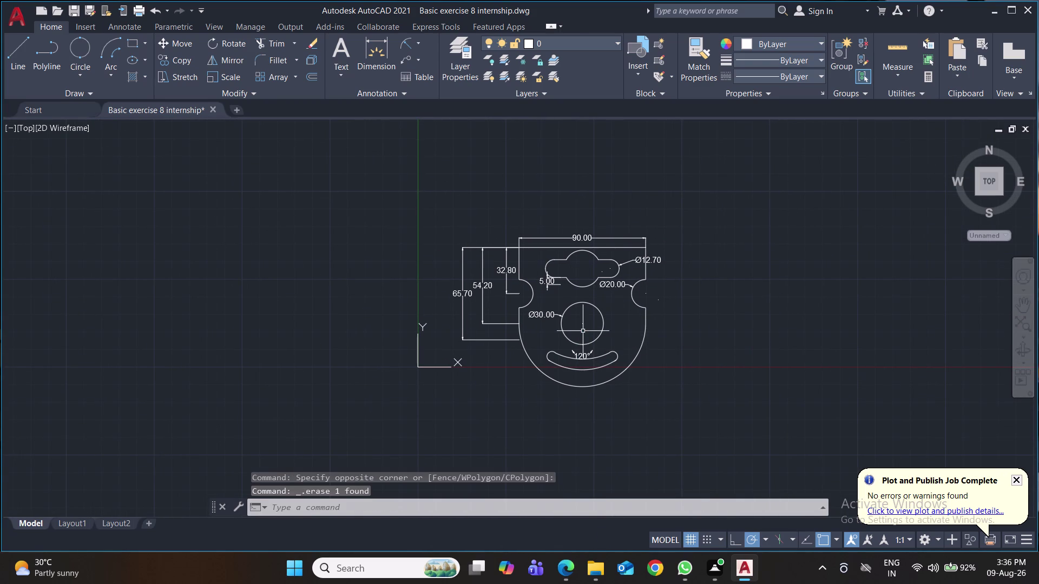
Add an R45.00 radius dimension to the plate's large outer arc.
scroll(up, 3)
click(405, 46)
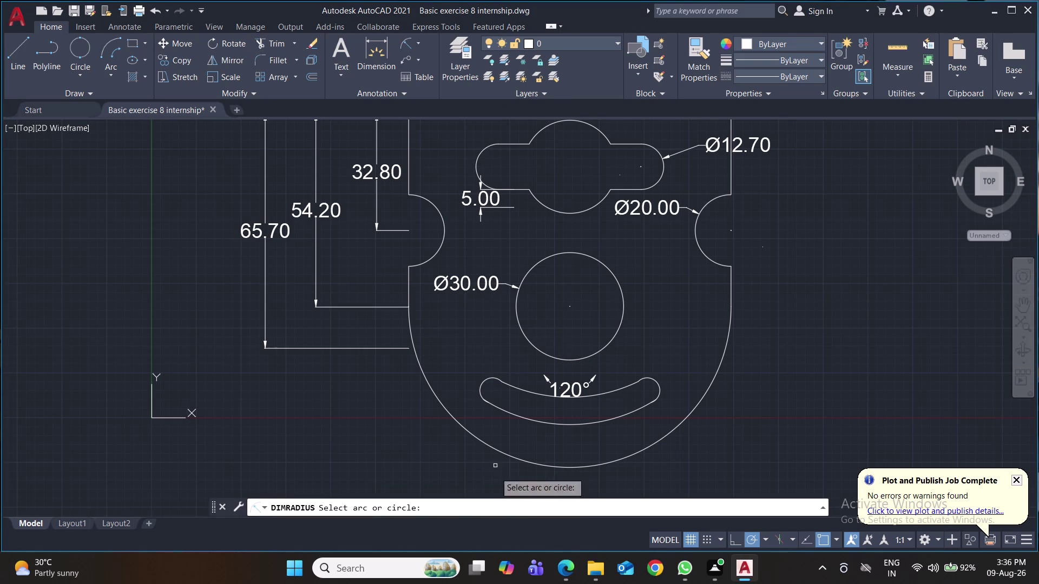
click(518, 459)
click(477, 473)
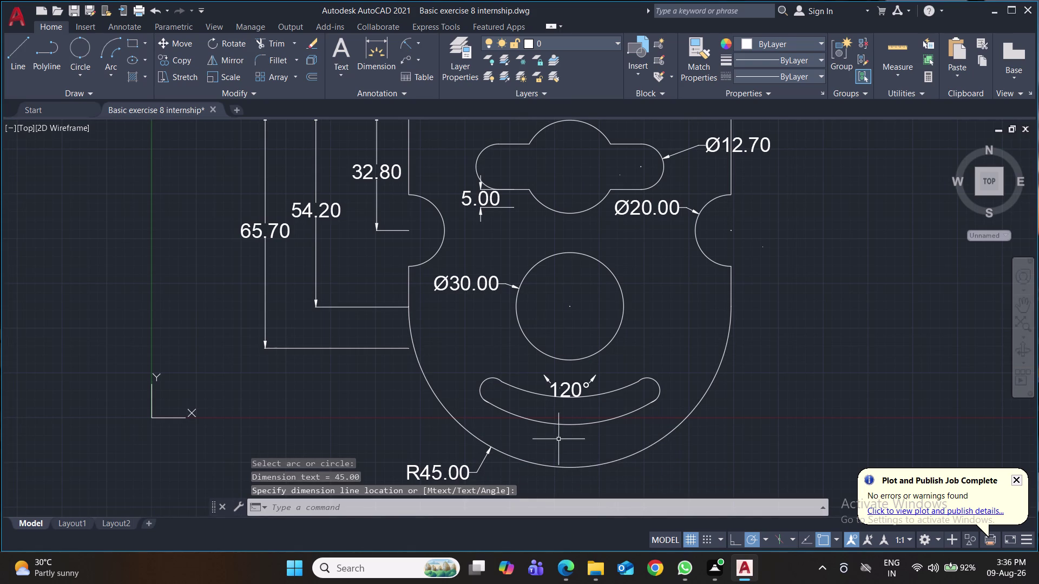
Place a trial linear dimension near the plate bottom, then undo it.
click(416, 47)
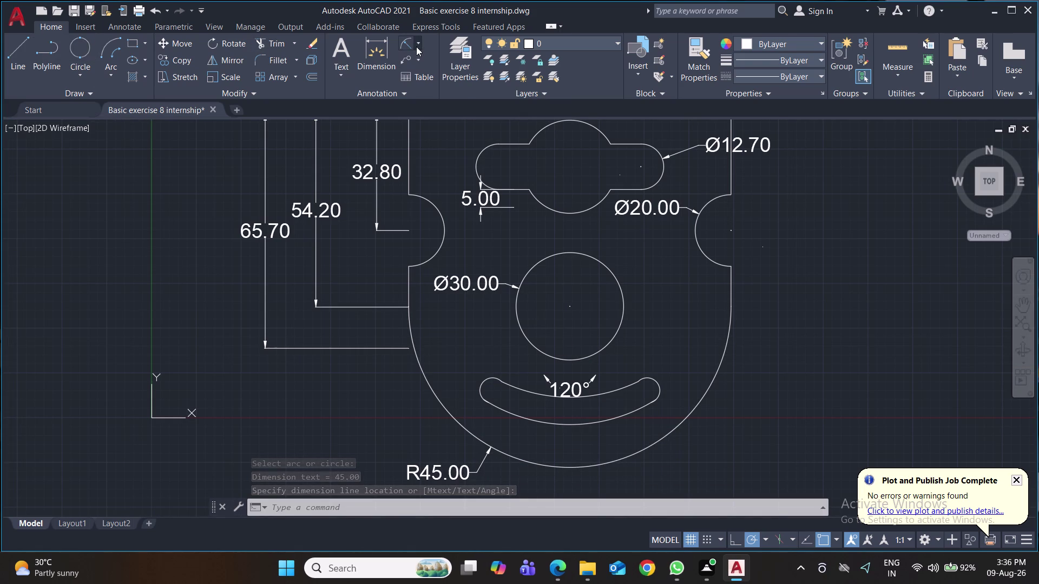
click(433, 74)
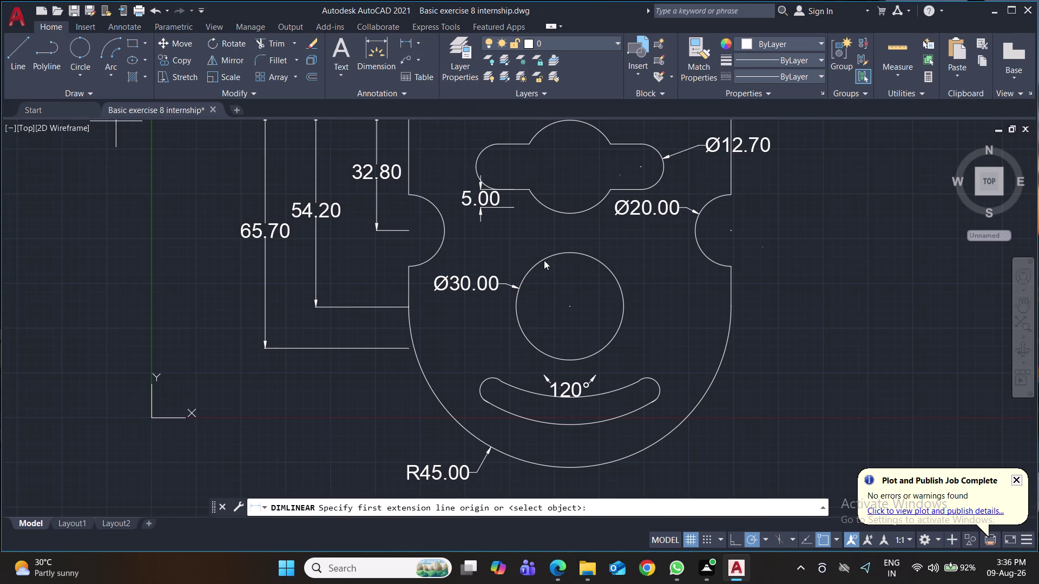
click(629, 411)
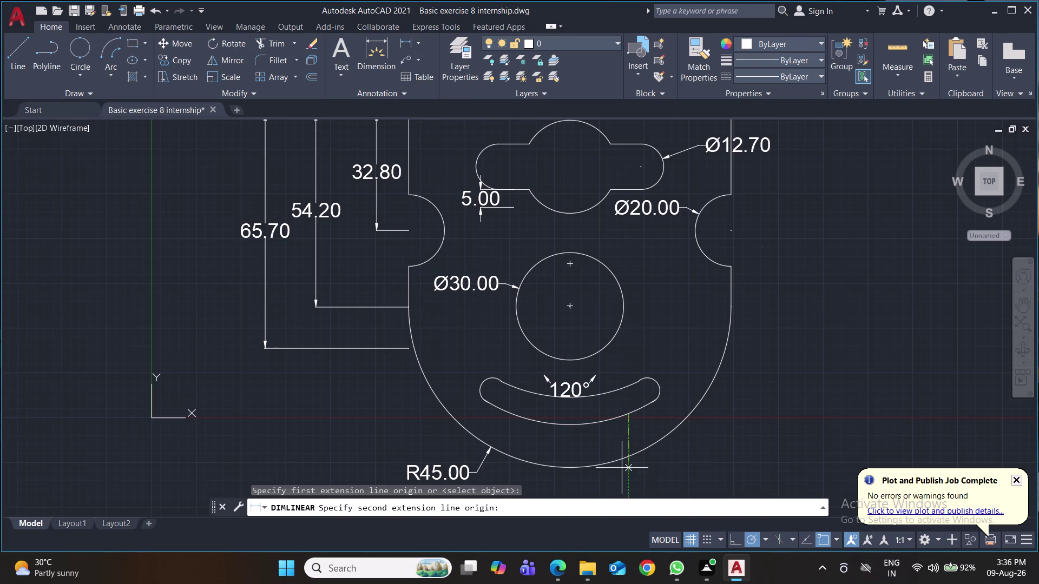
click(630, 456)
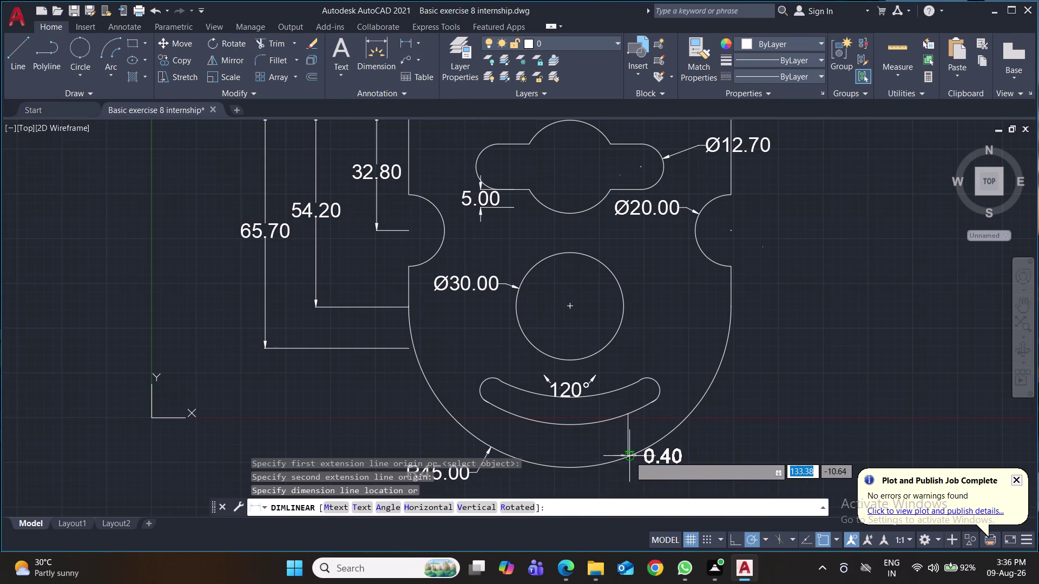
click(726, 452)
key(ctrl+z)
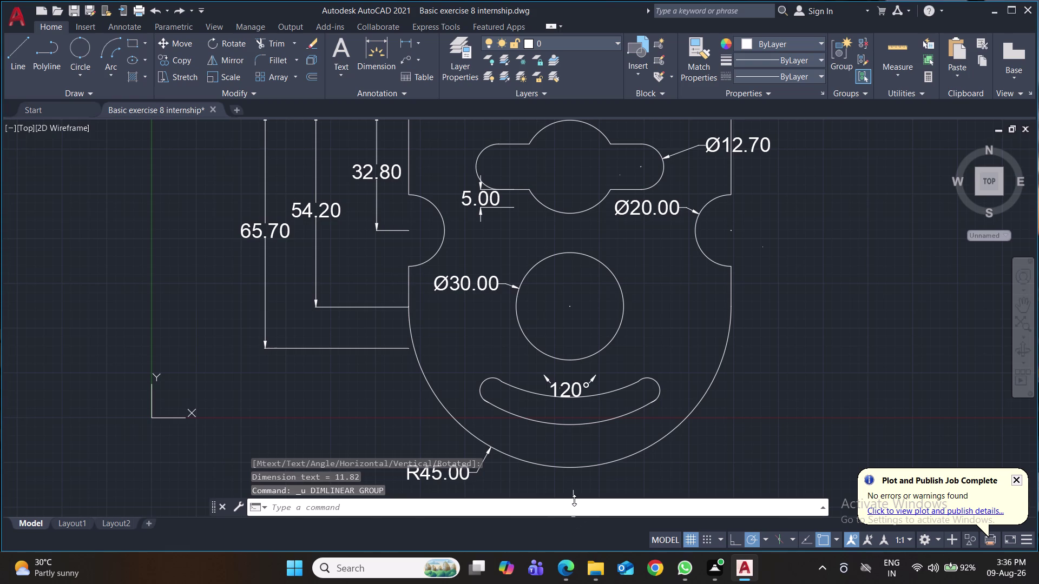
Save the drawing and open the Plot dialog.
scroll(down, 3)
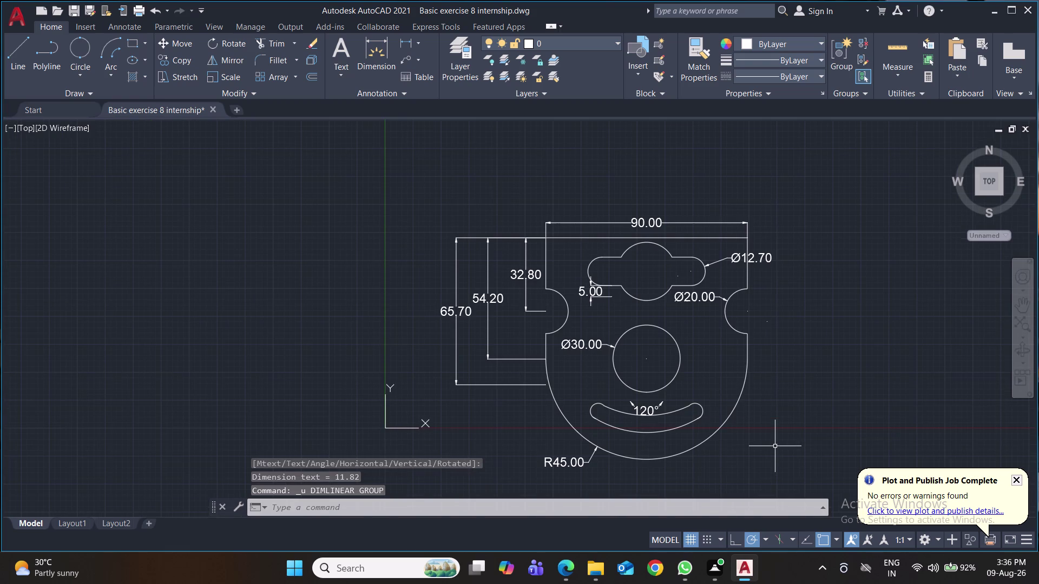
scroll(down, 3)
scroll(up, 3)
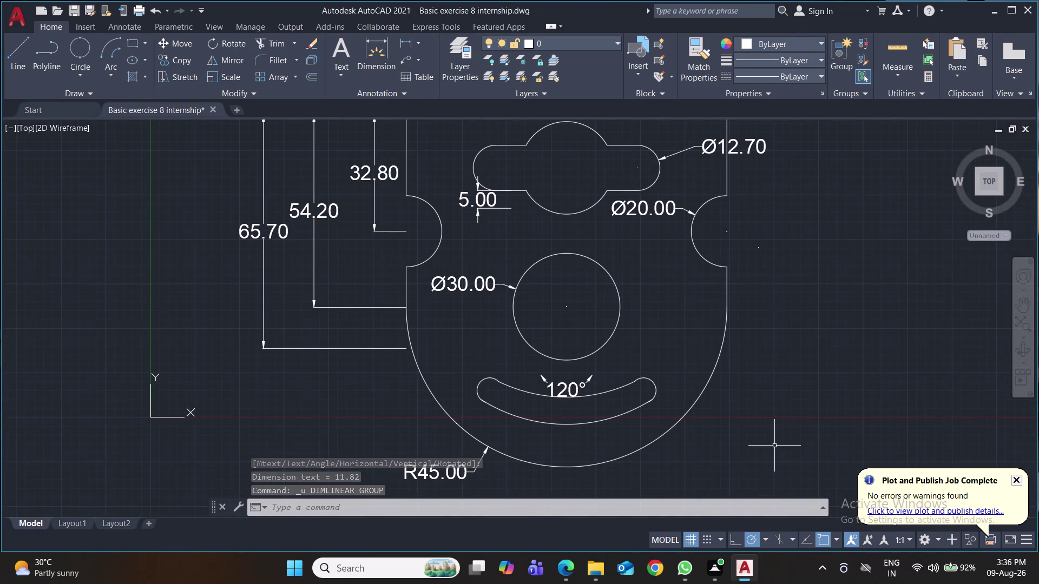
key(ctrl+s)
key(ctrl+s)
key(ctrl+s)
key(ctrl+s)
key(ctrl+s)
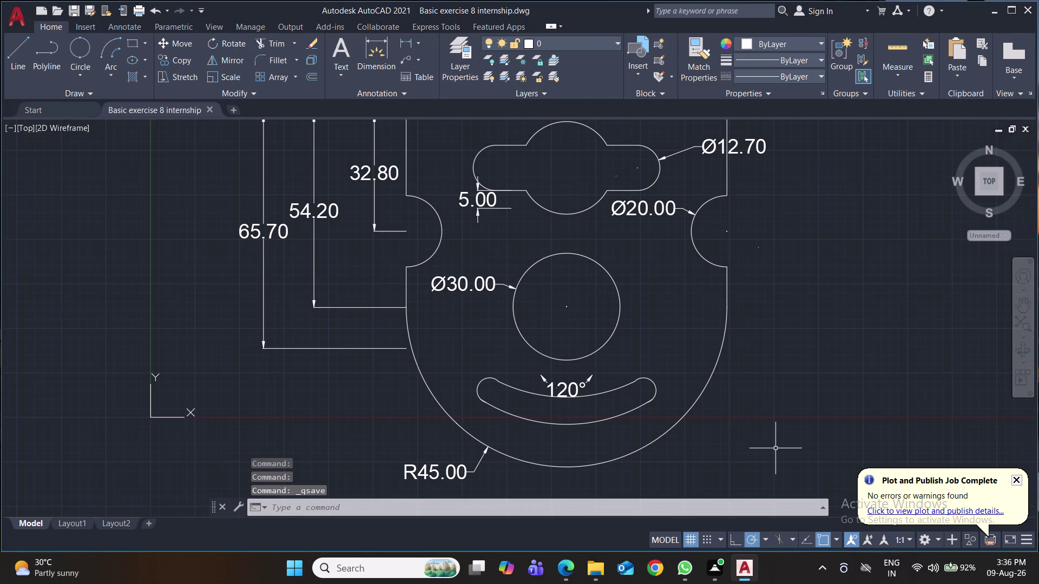
key(ctrl+p)
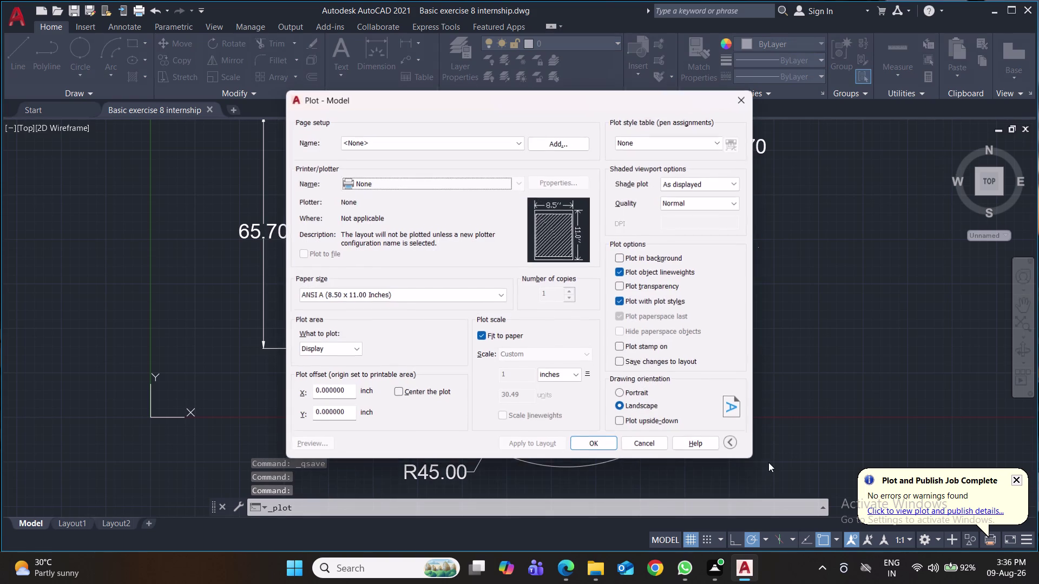
Set the plotter to DWG To PDF.pc3 with ISO full bleed A4 (210 x 297 MM) paper.
click(522, 187)
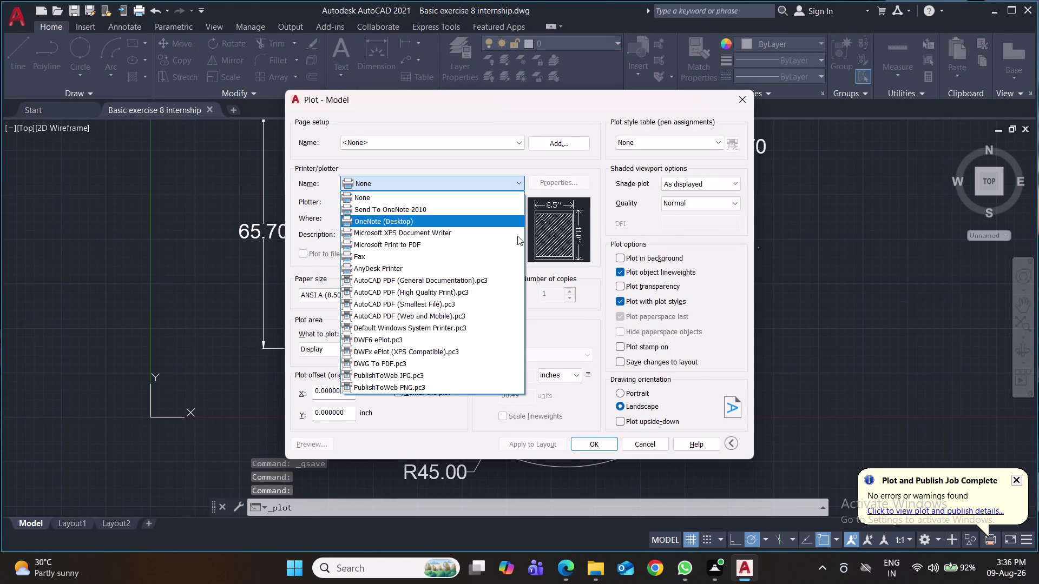
click(467, 369)
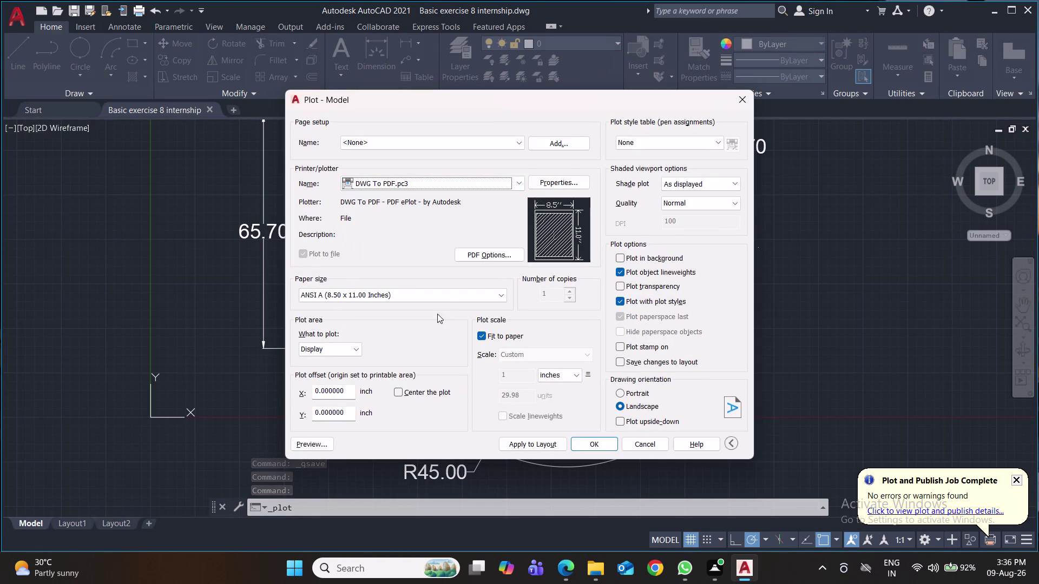
click(466, 293)
scroll(up, 3)
scroll(up, 3)
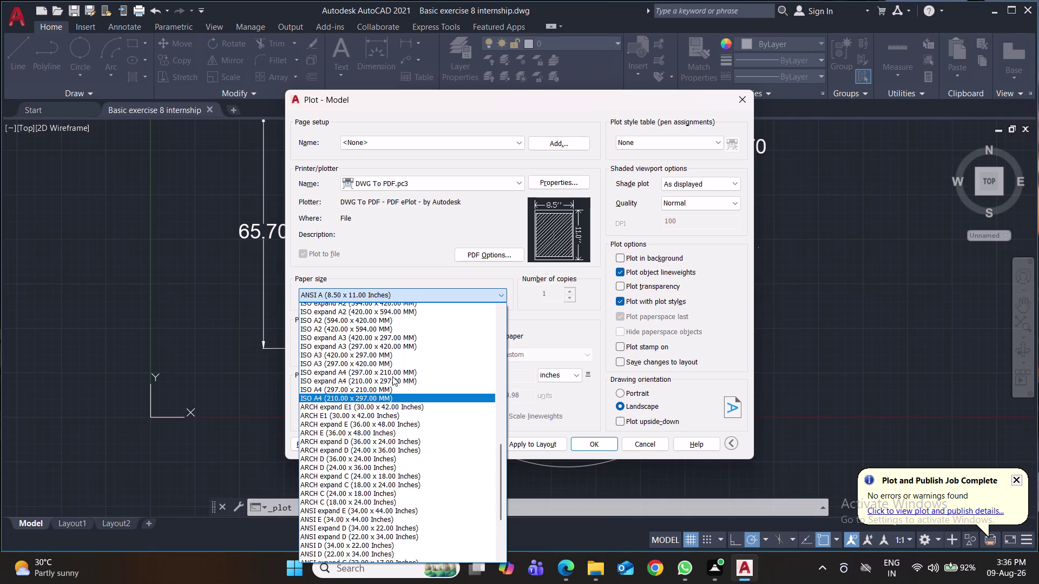
scroll(up, 3)
scroll(up, 3)
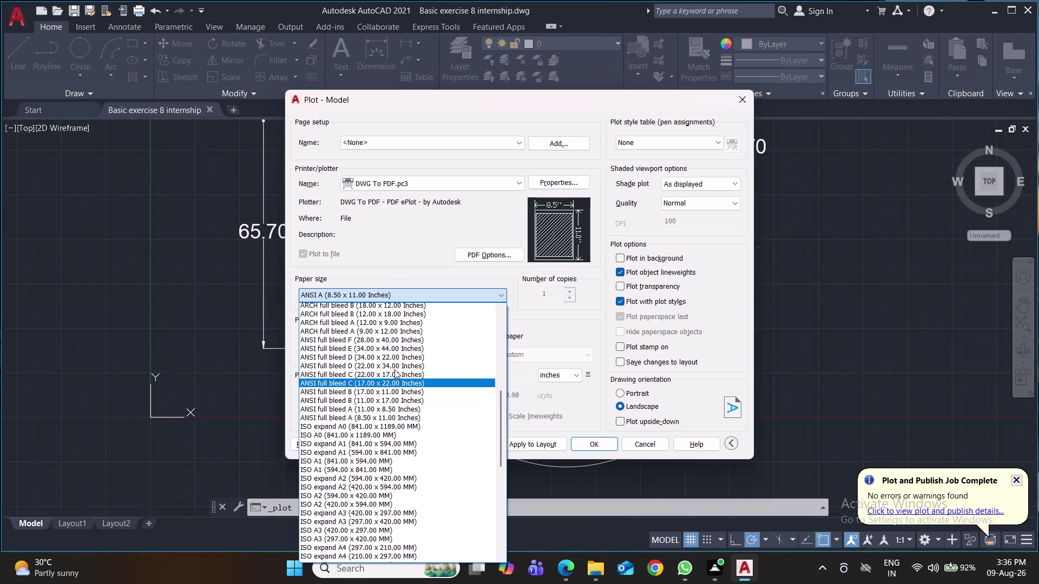
scroll(up, 3)
scroll(up, 3)
scroll(up, 3)
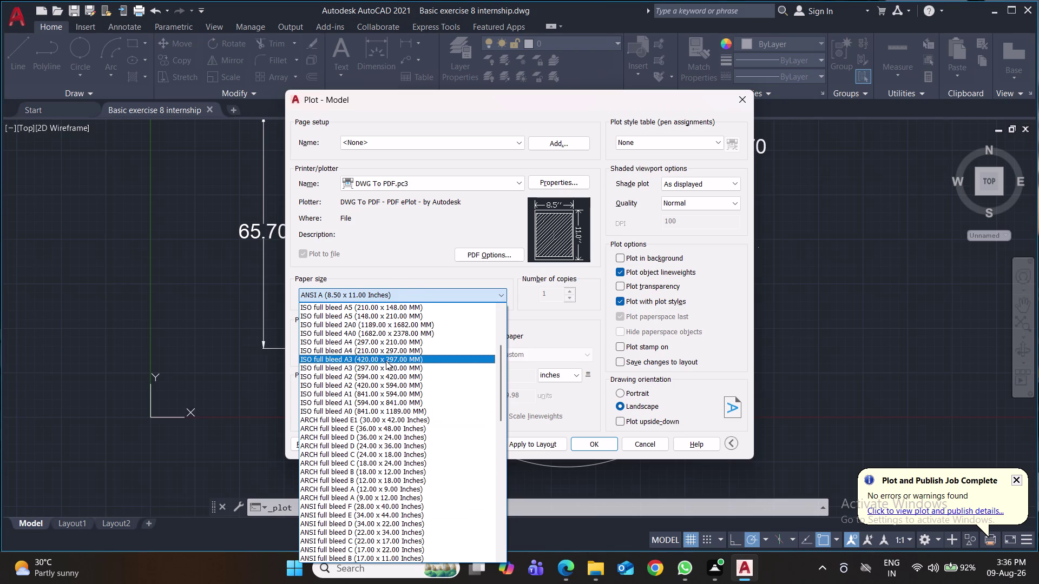
click(367, 351)
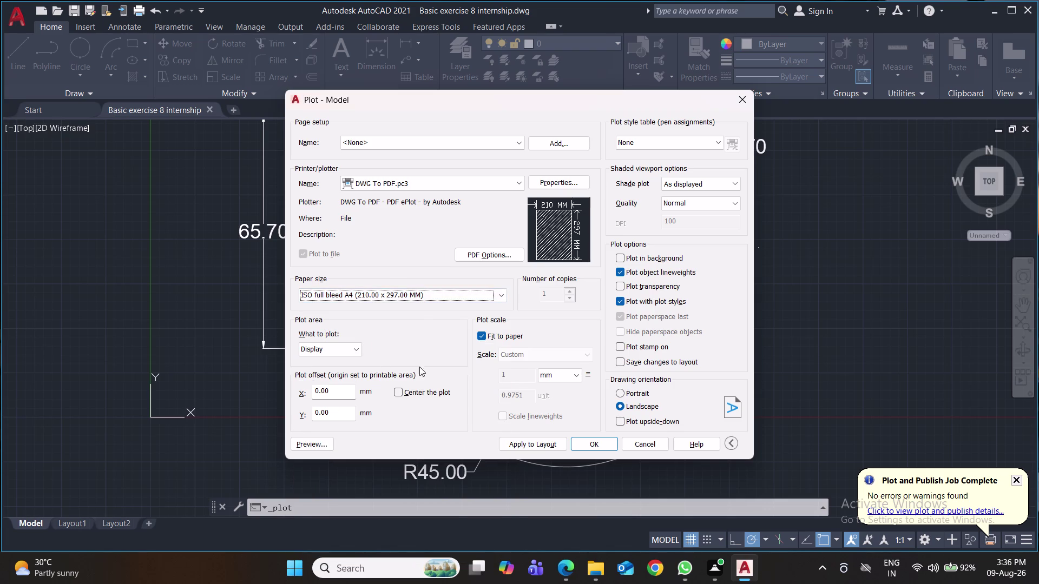
Use portrait orientation, plot a window around the plate, and confirm with OK.
click(625, 395)
click(346, 354)
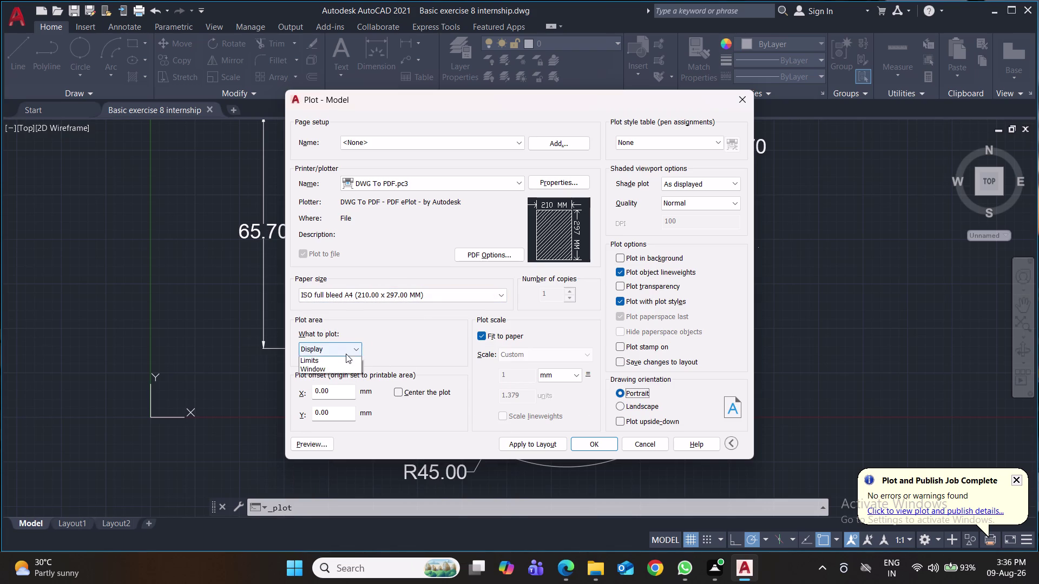
click(340, 388)
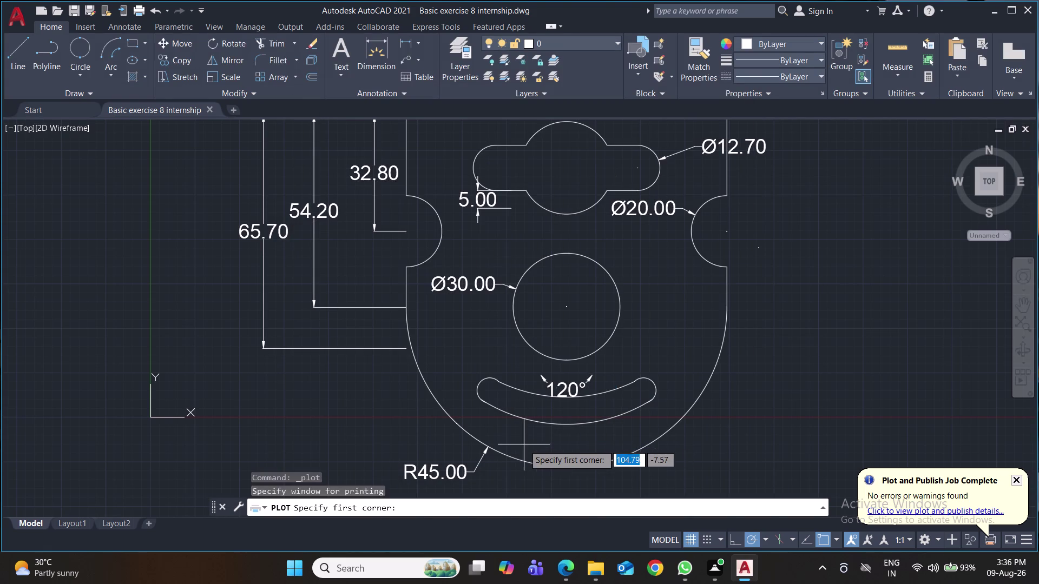
scroll(down, 3)
click(395, 280)
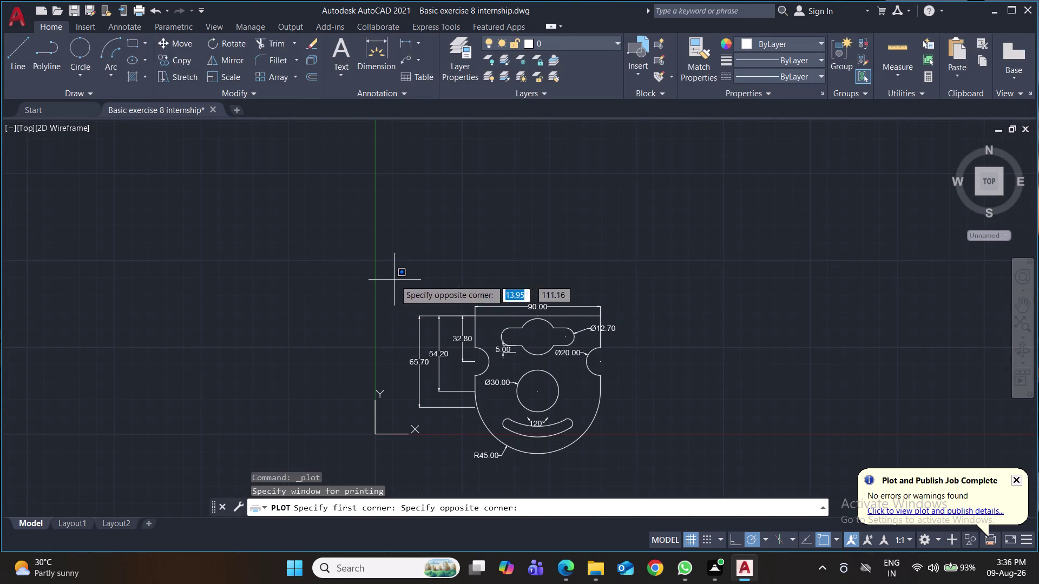
click(642, 482)
click(594, 445)
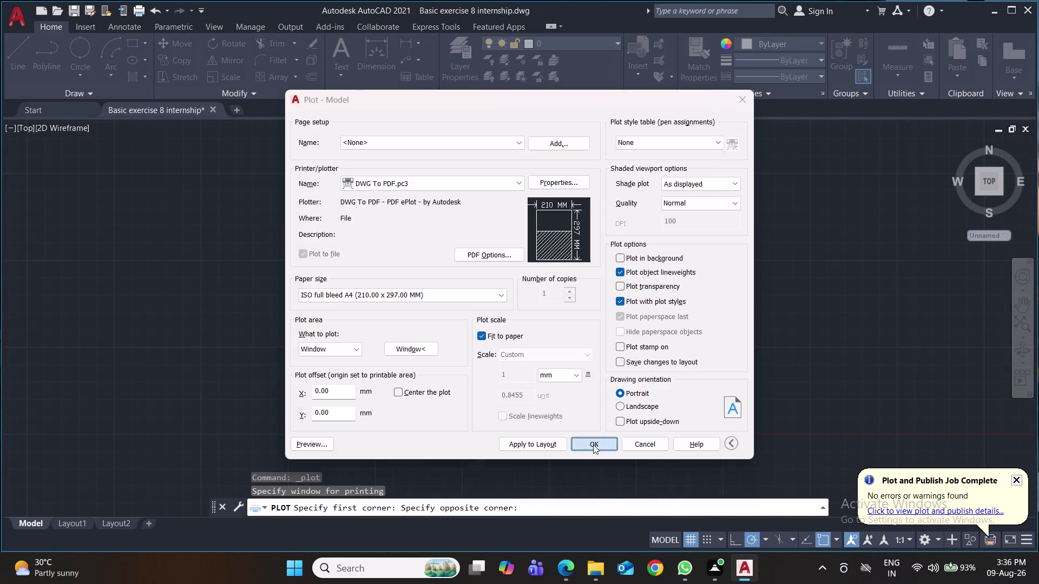
click(712, 407)
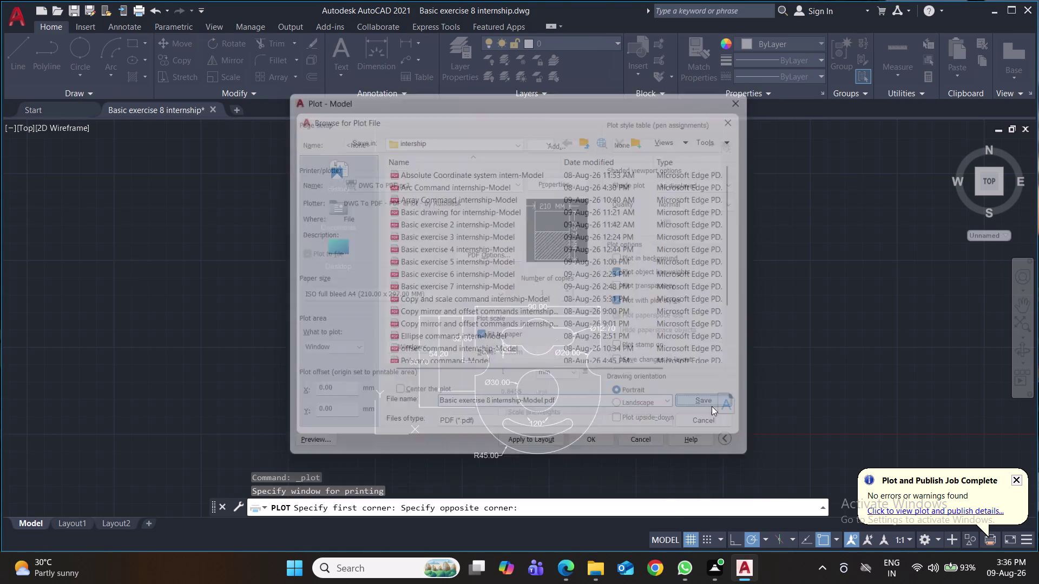